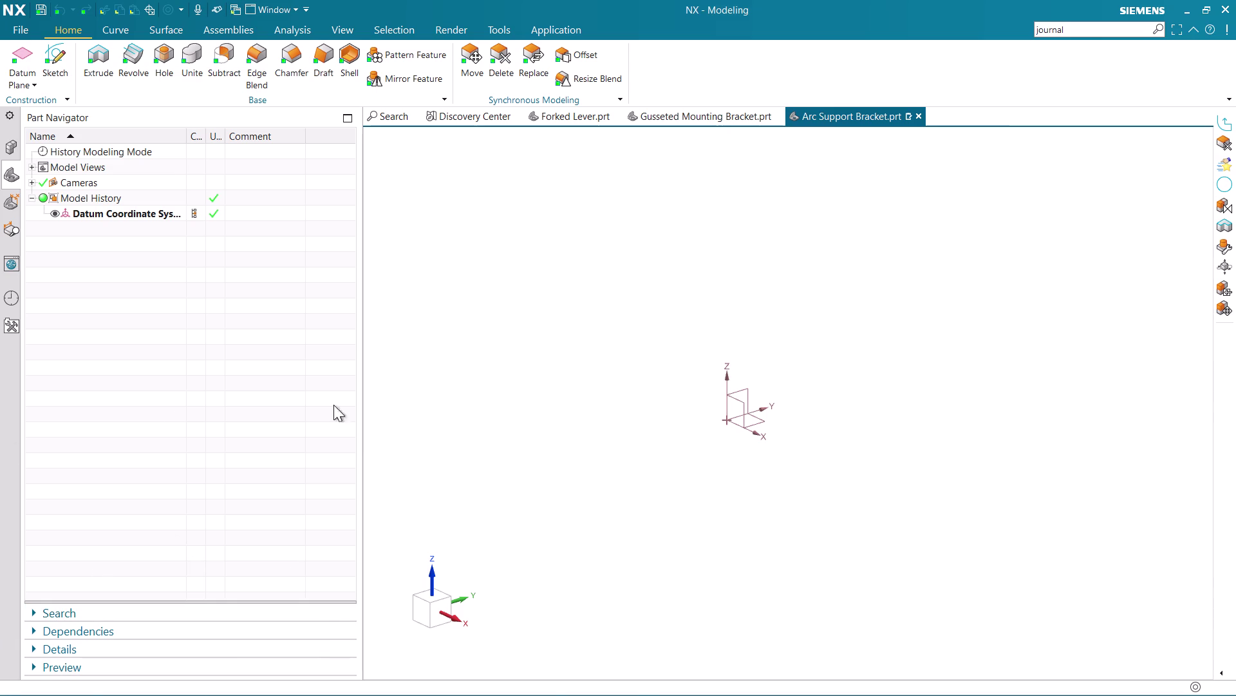
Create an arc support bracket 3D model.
Launch the Sketch command in the new Arc Support Bracket part.
scroll(up, 3)
scroll(up, 3)
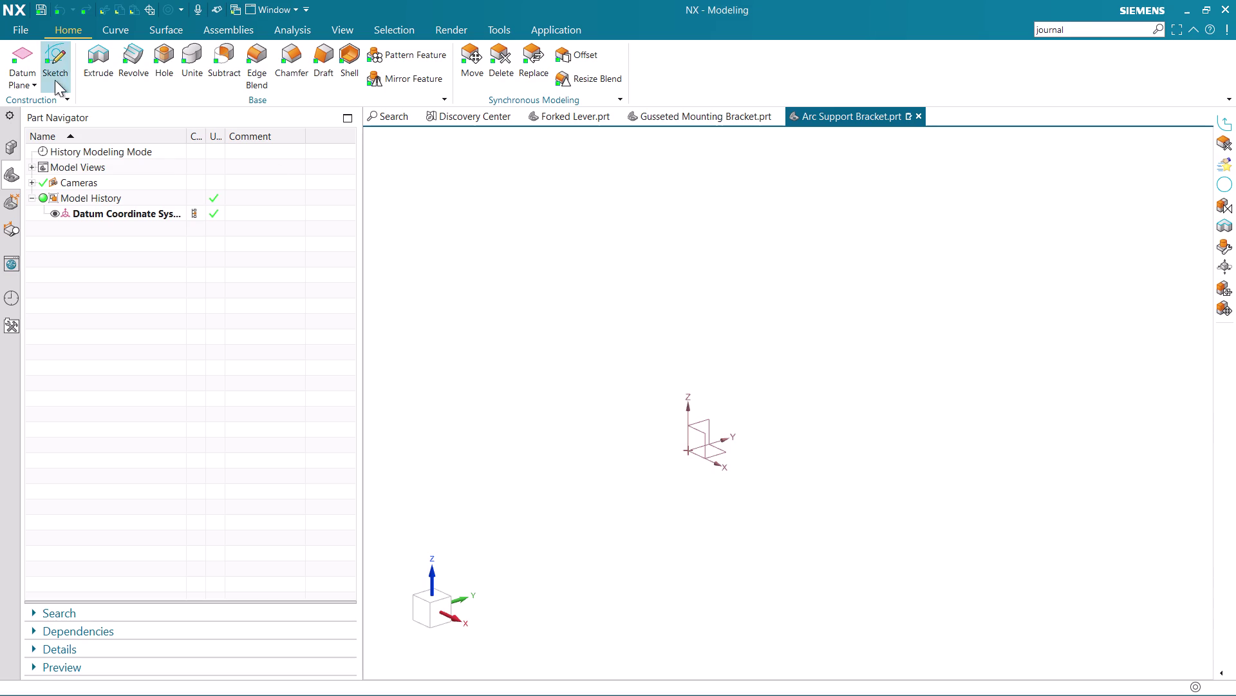
click(50, 61)
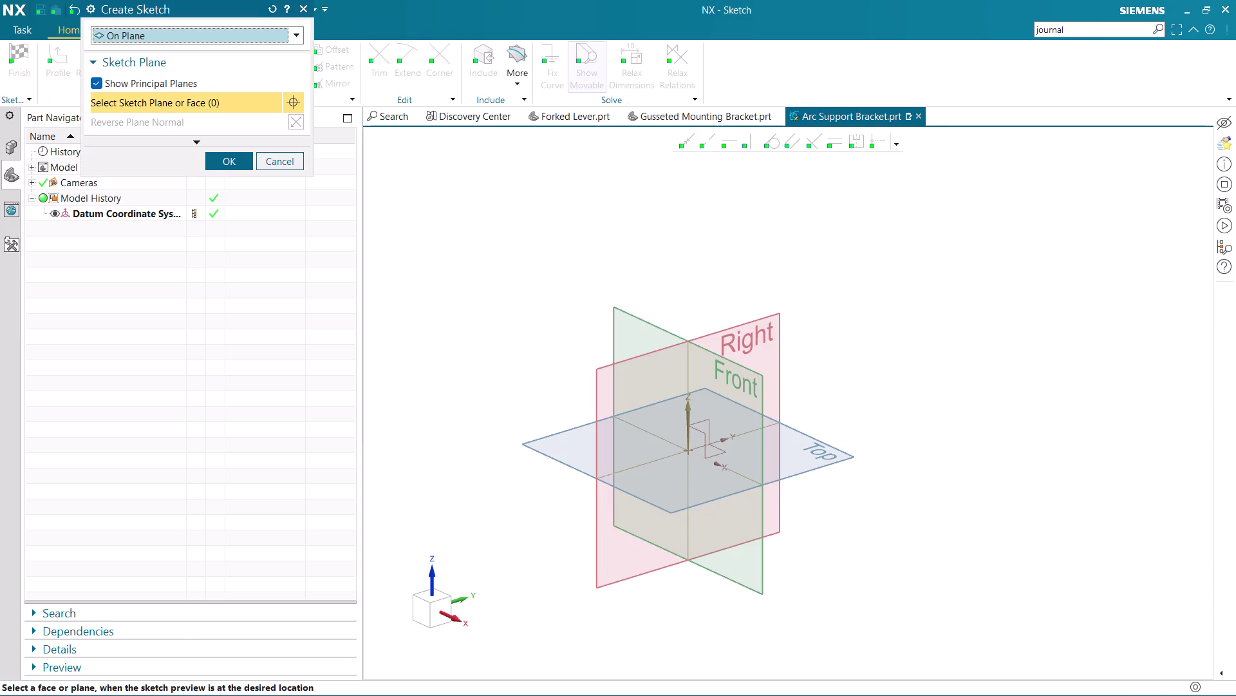
Place the sketch on the Front (XZ) datum plane and confirm it.
click(646, 325)
middle_click(645, 322)
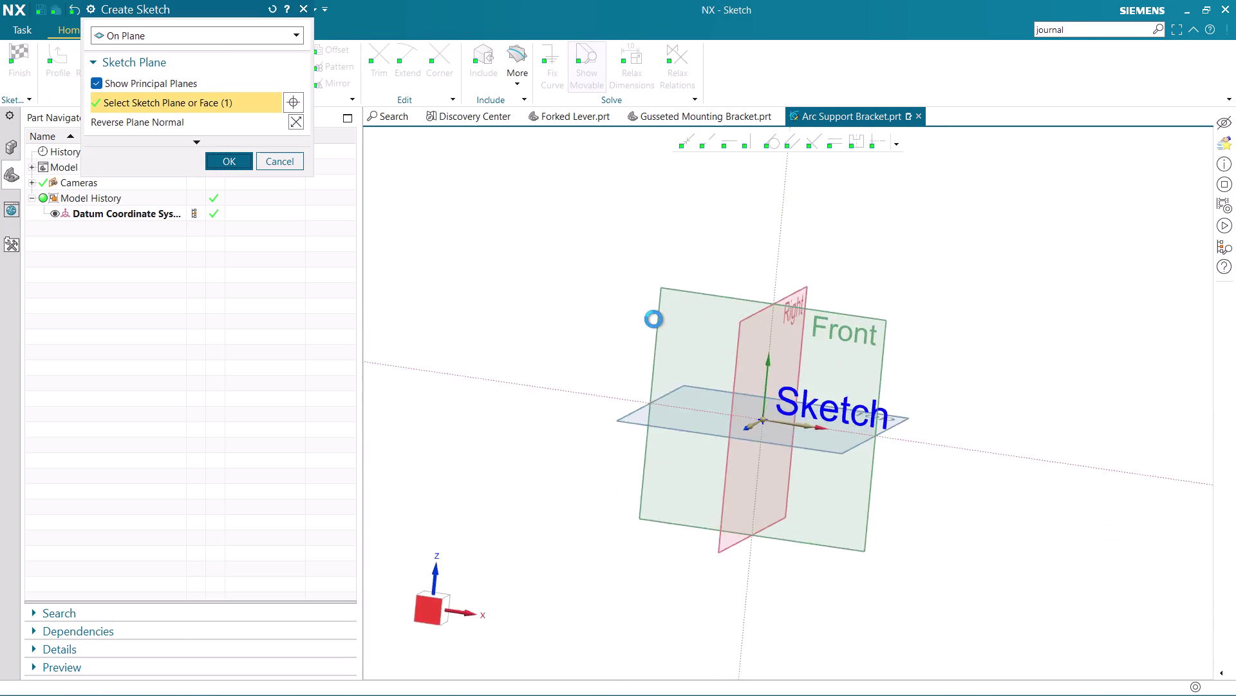
scroll(up, 3)
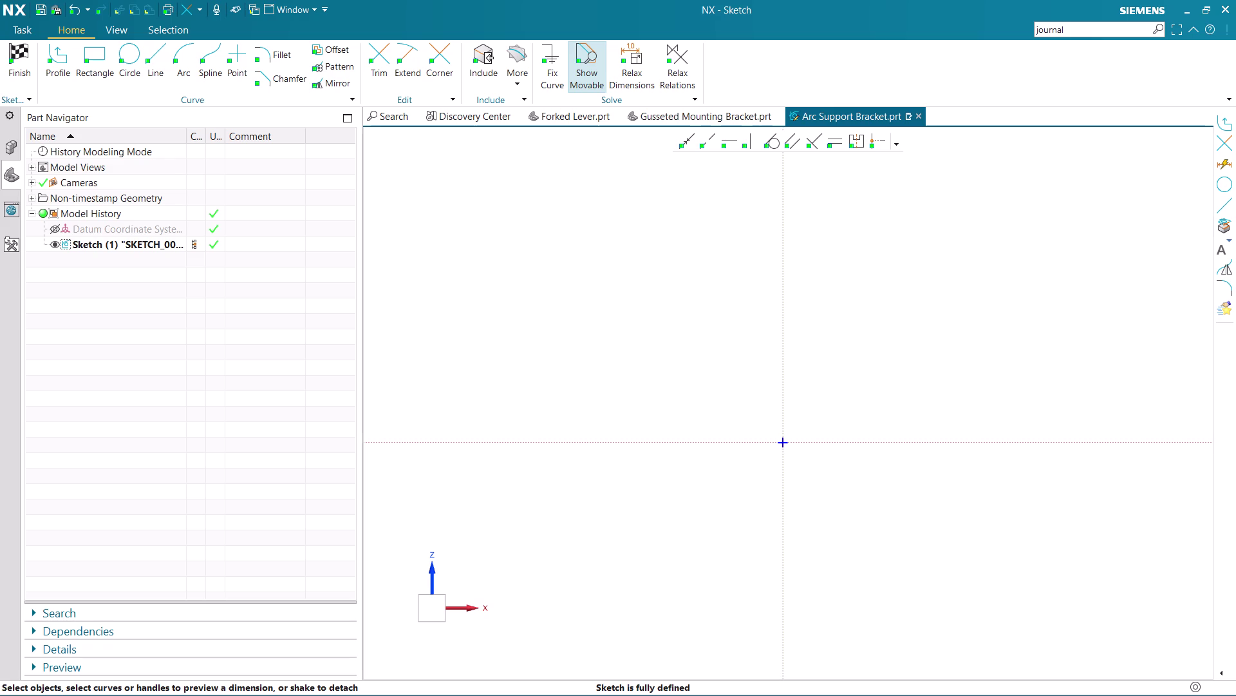
click(123, 66)
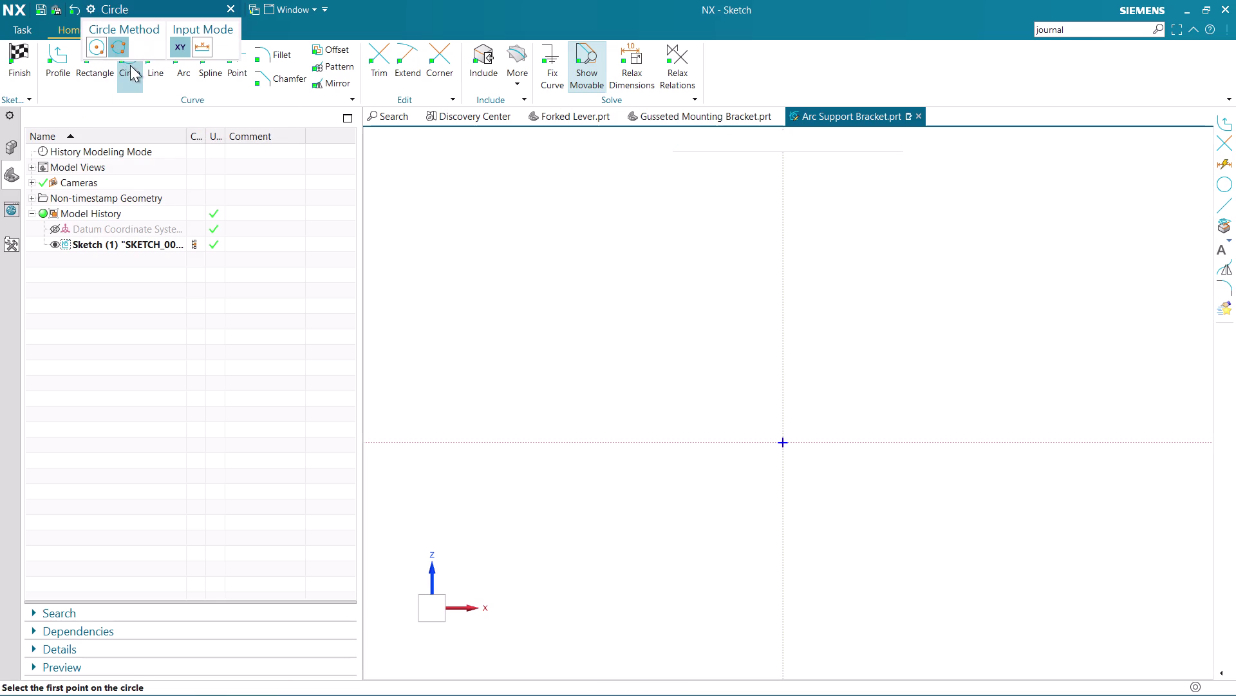
Draw a Ø50 circle and a Ø25 circle, both centred at the sketch origin.
click(96, 46)
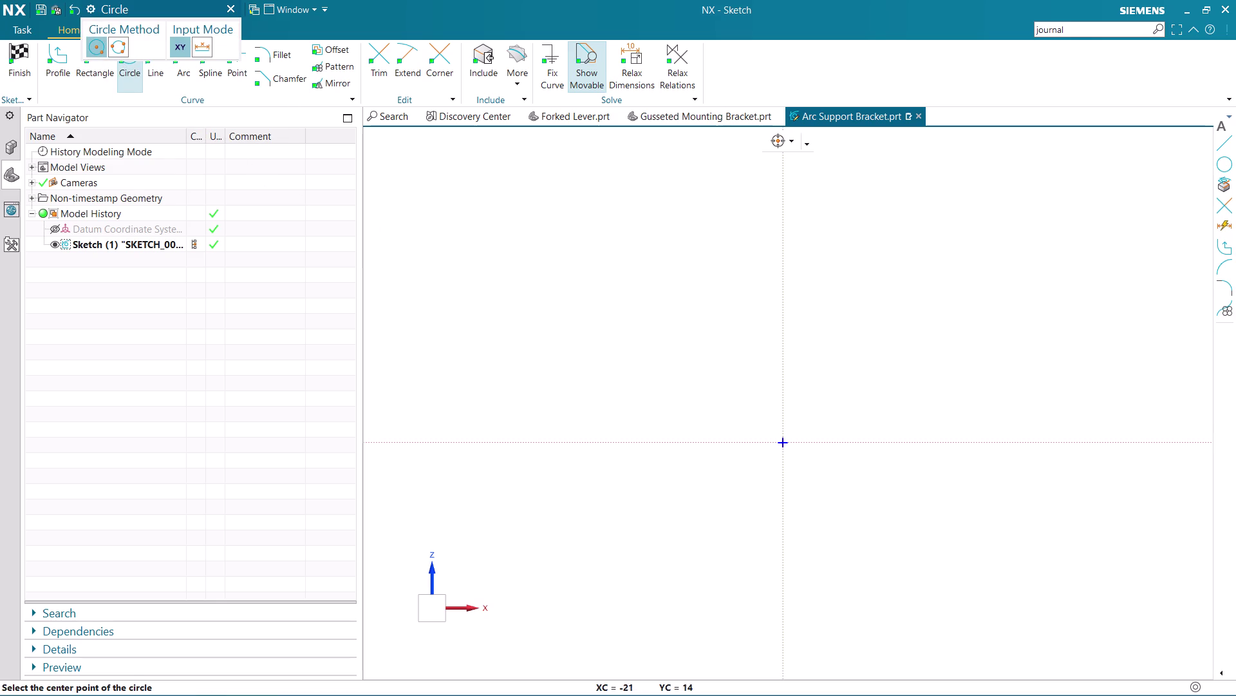
click(782, 443)
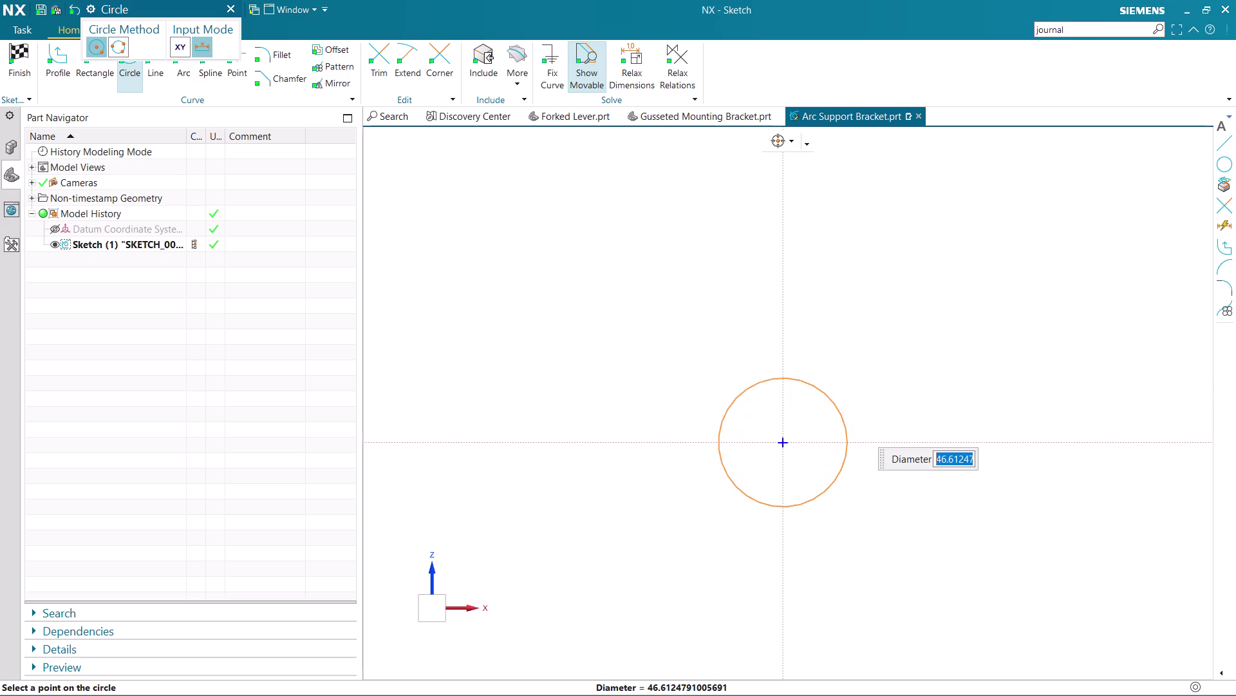
text(50)
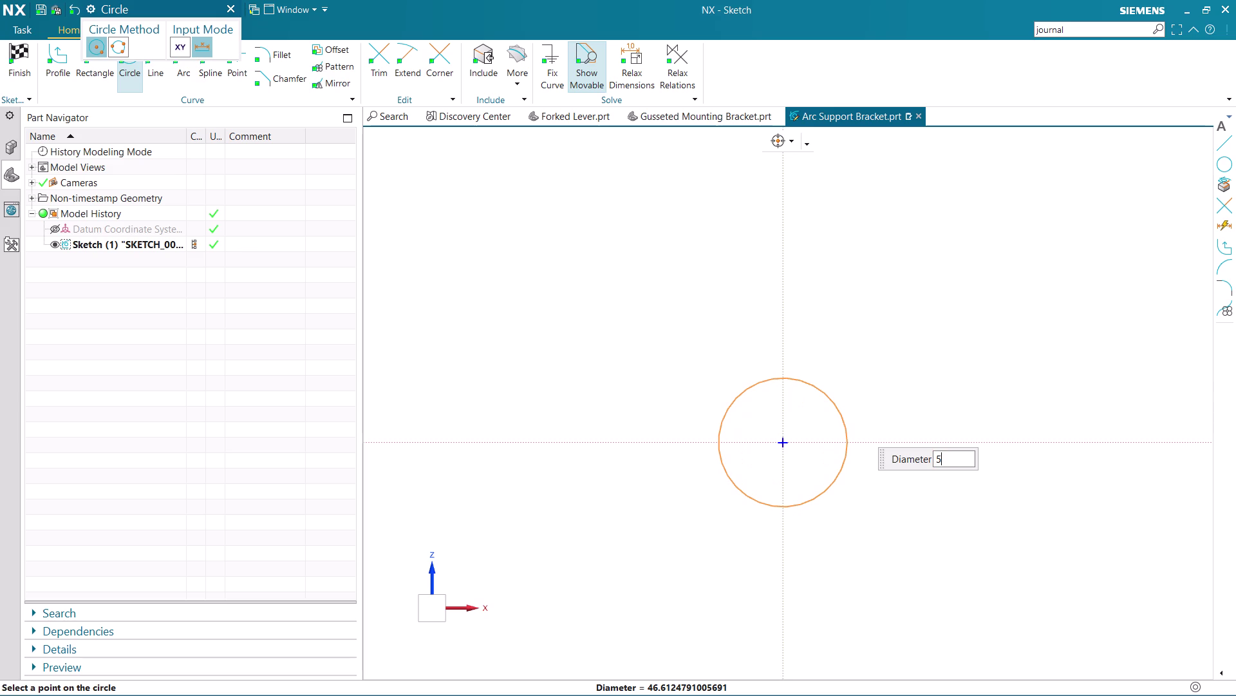
key(Return)
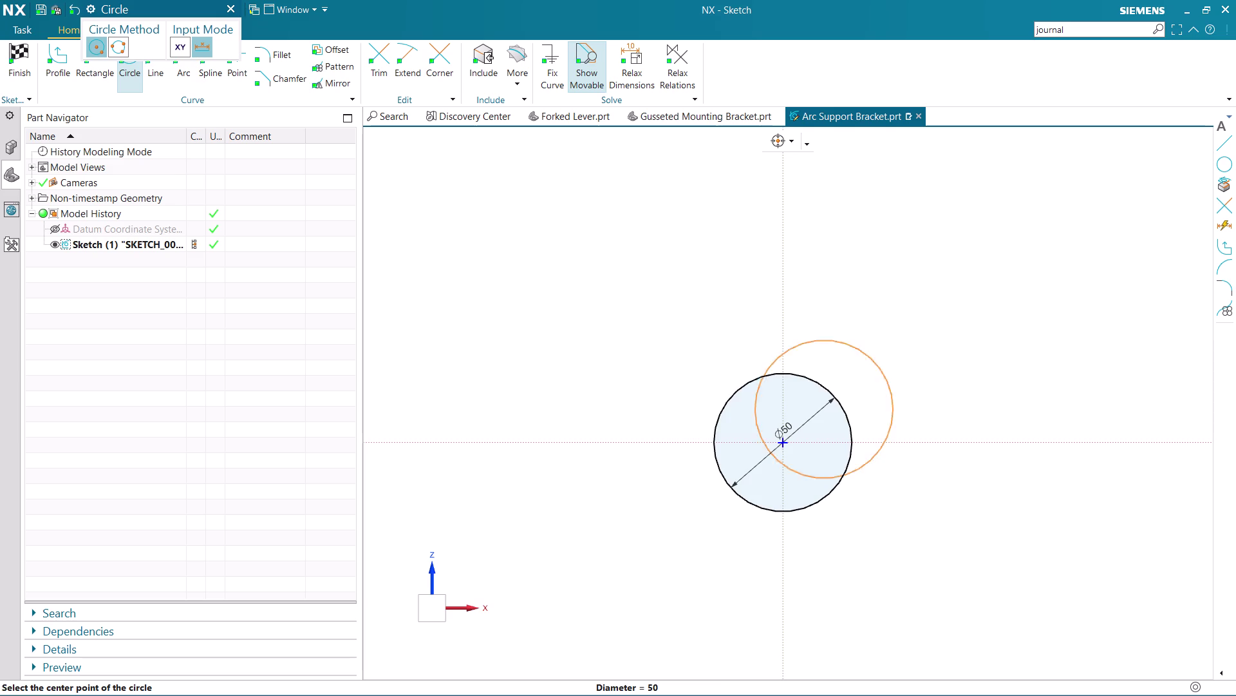
key(Escape)
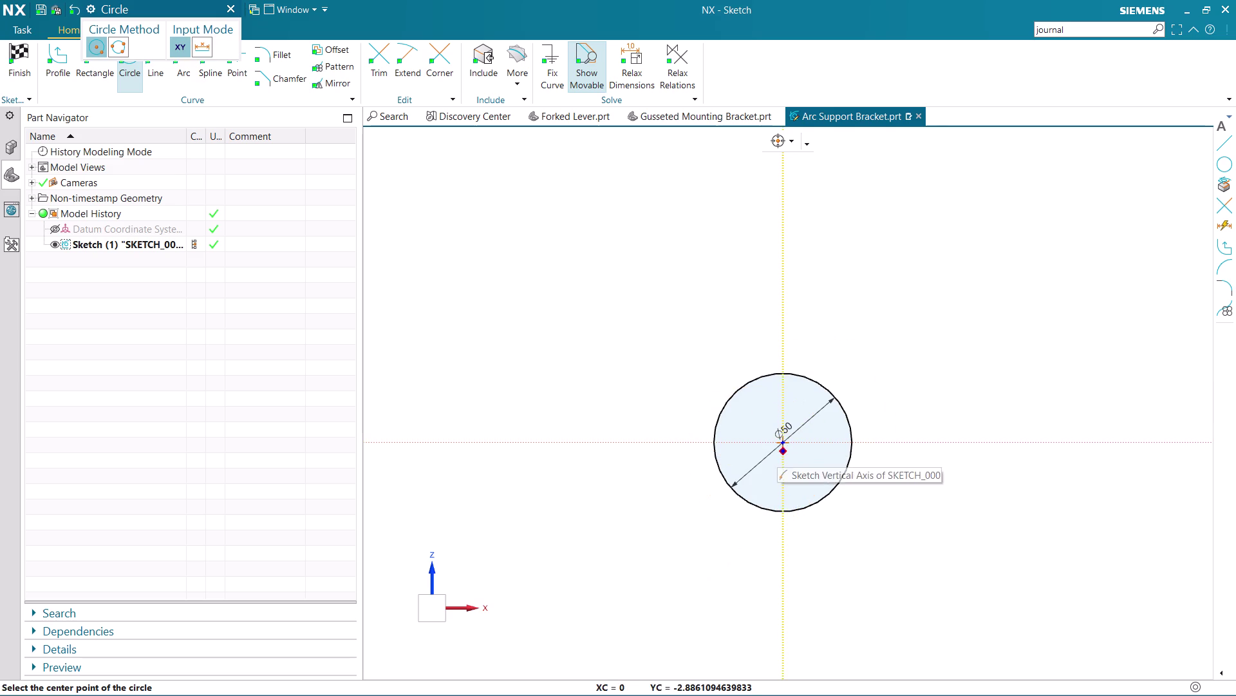
click(779, 438)
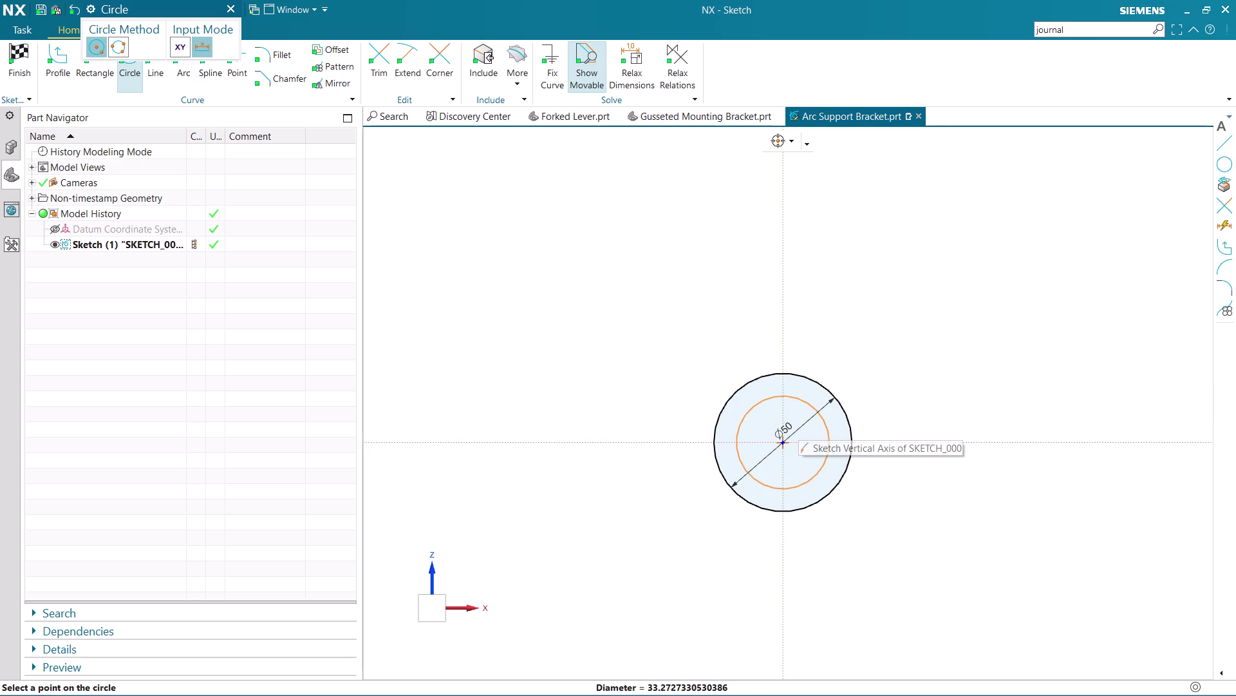
text(2)
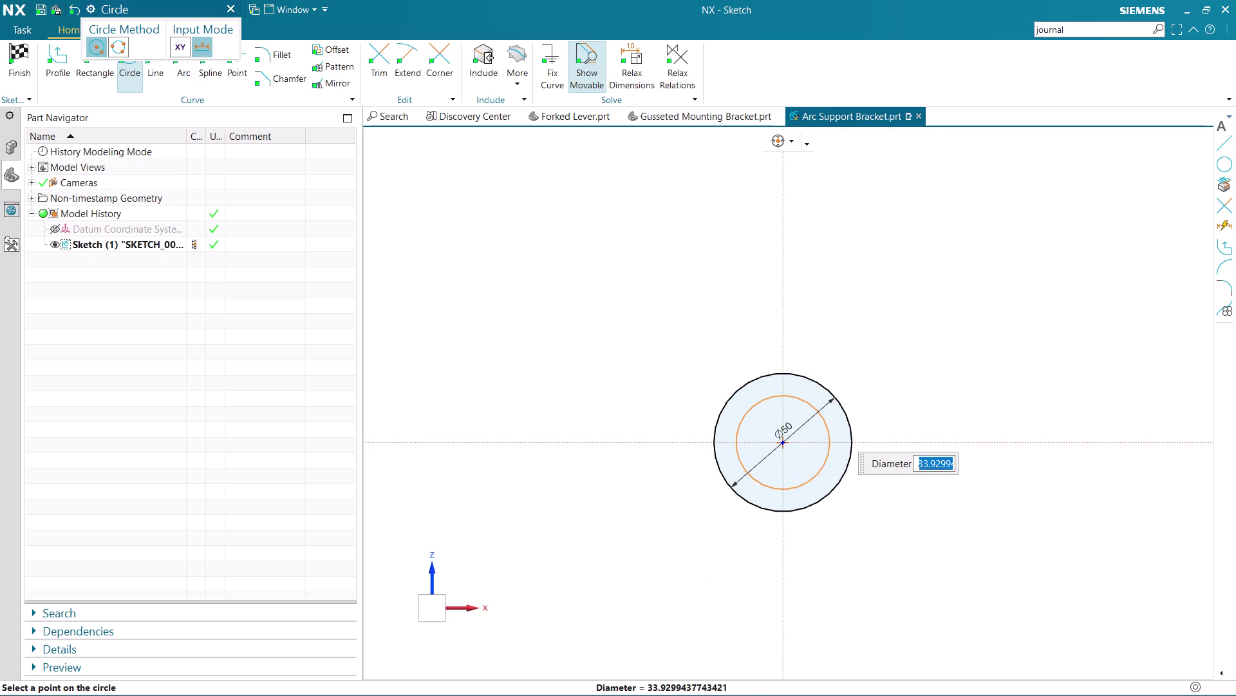
text(5)
key(Return)
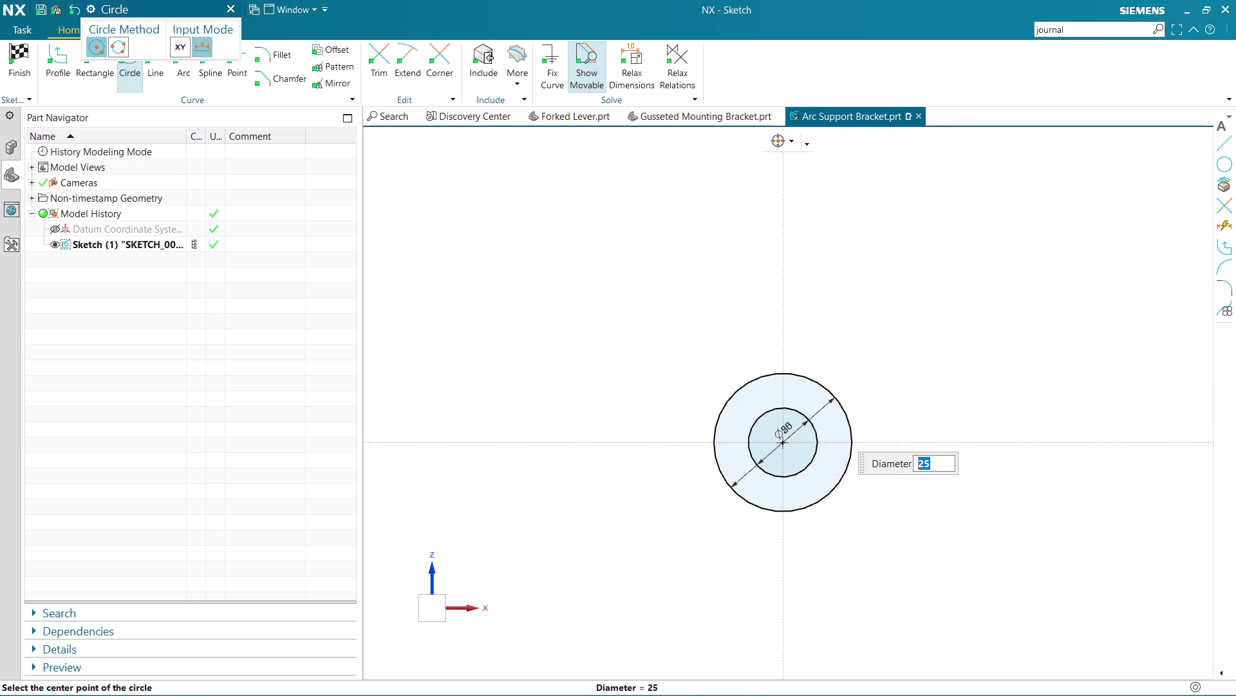
middle_click(813, 407)
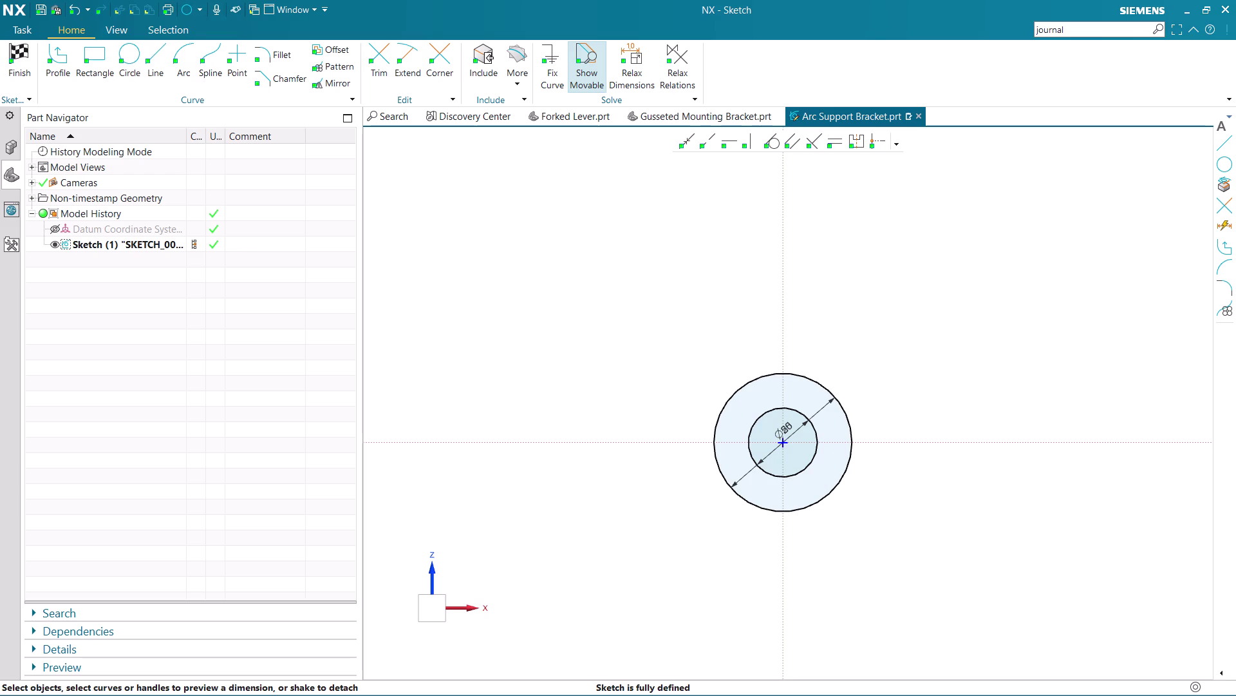
Drag the Ø50 and Ø25 dimension labels outside the circles.
scroll(up, 3)
drag(764, 389, 890, 299)
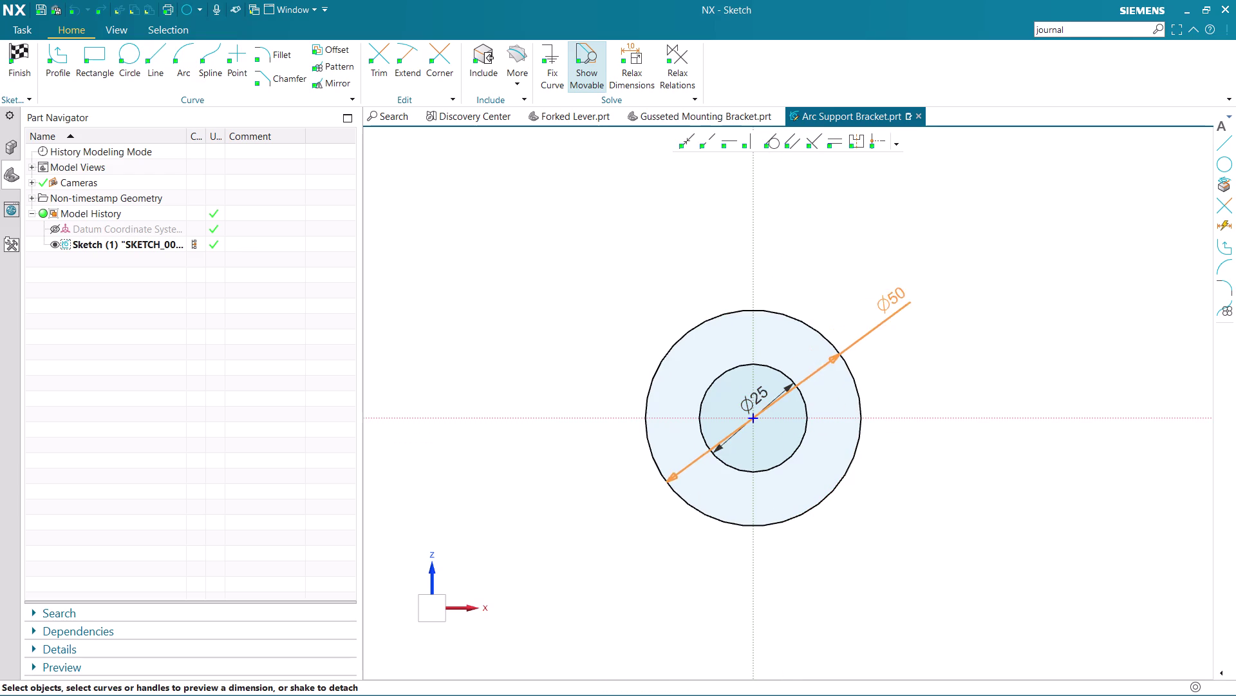
drag(891, 299, 929, 357)
drag(766, 392, 586, 345)
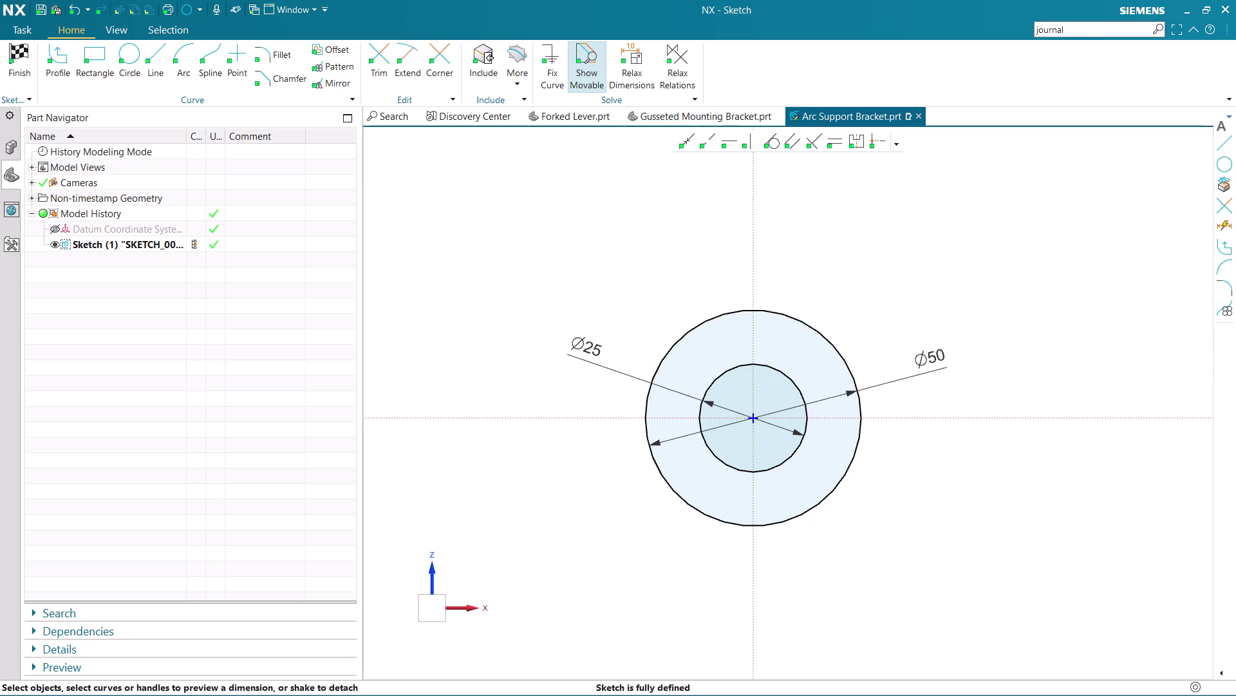
Start the Arc command from the Curve group.
click(133, 45)
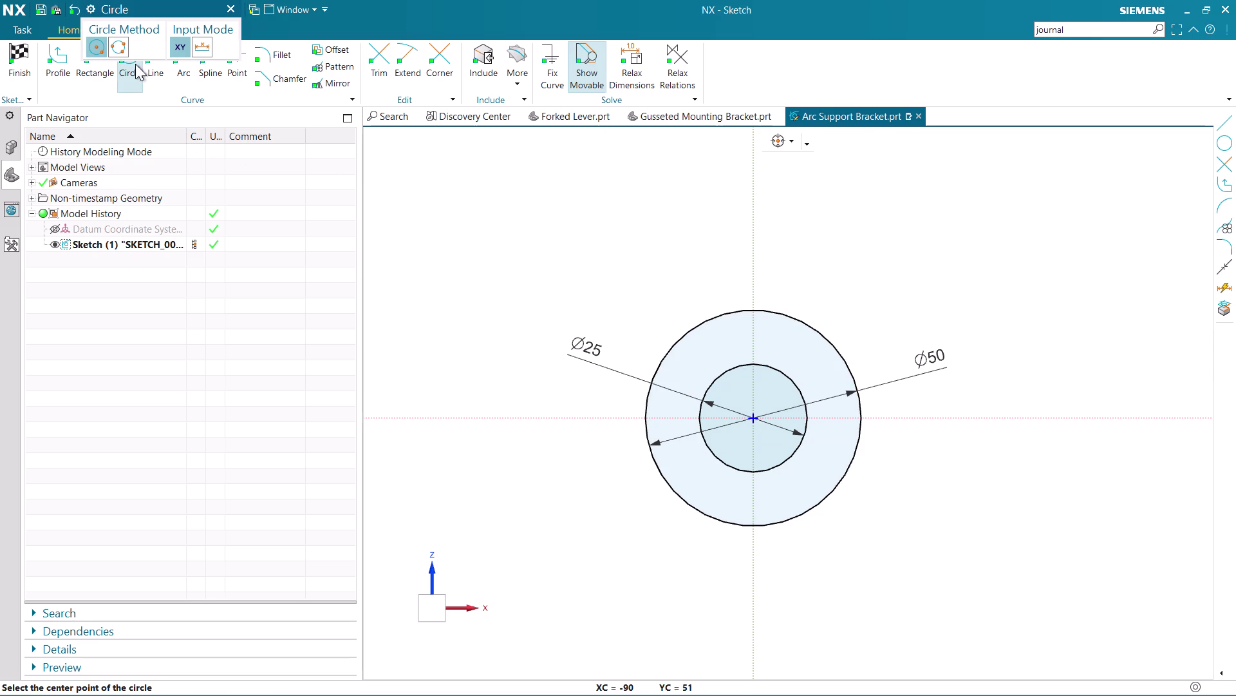
click(233, 6)
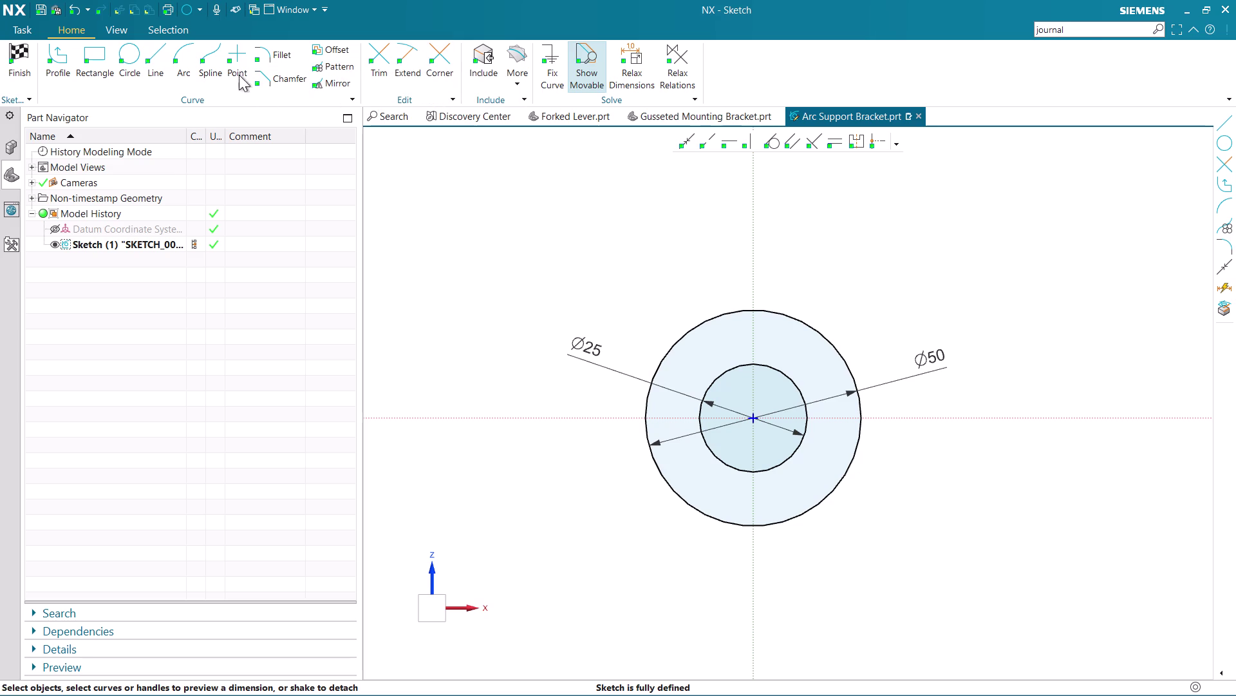
click(183, 53)
click(119, 47)
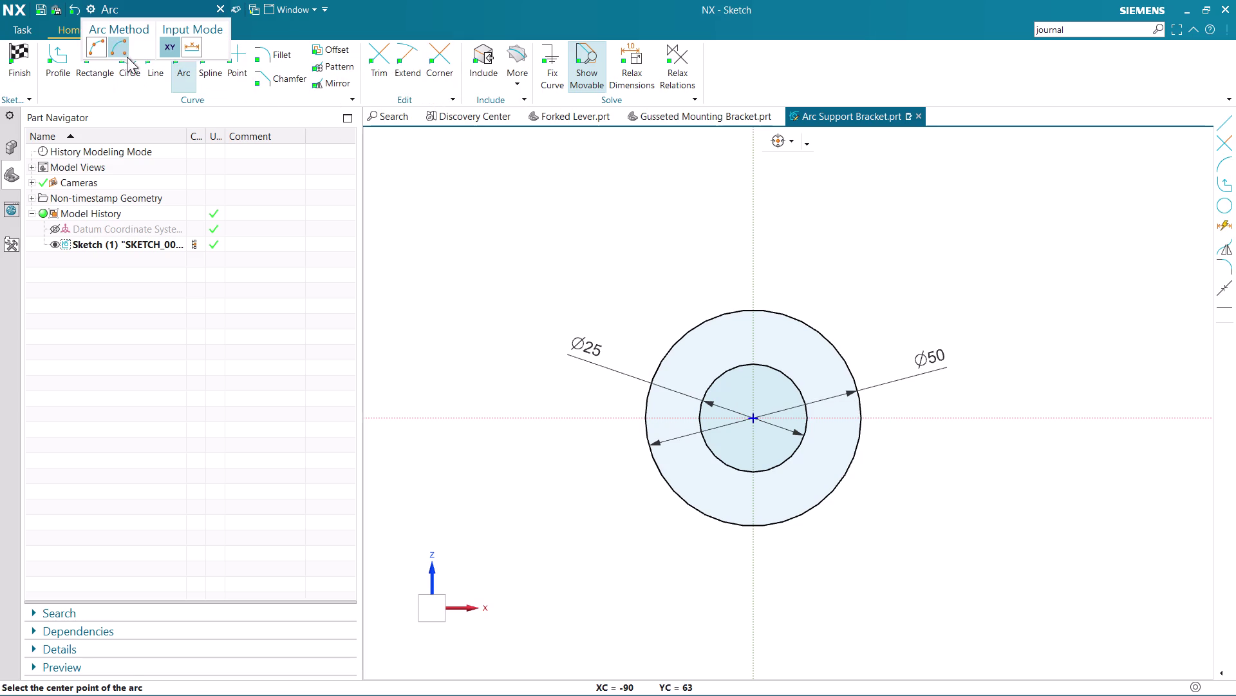
click(753, 418)
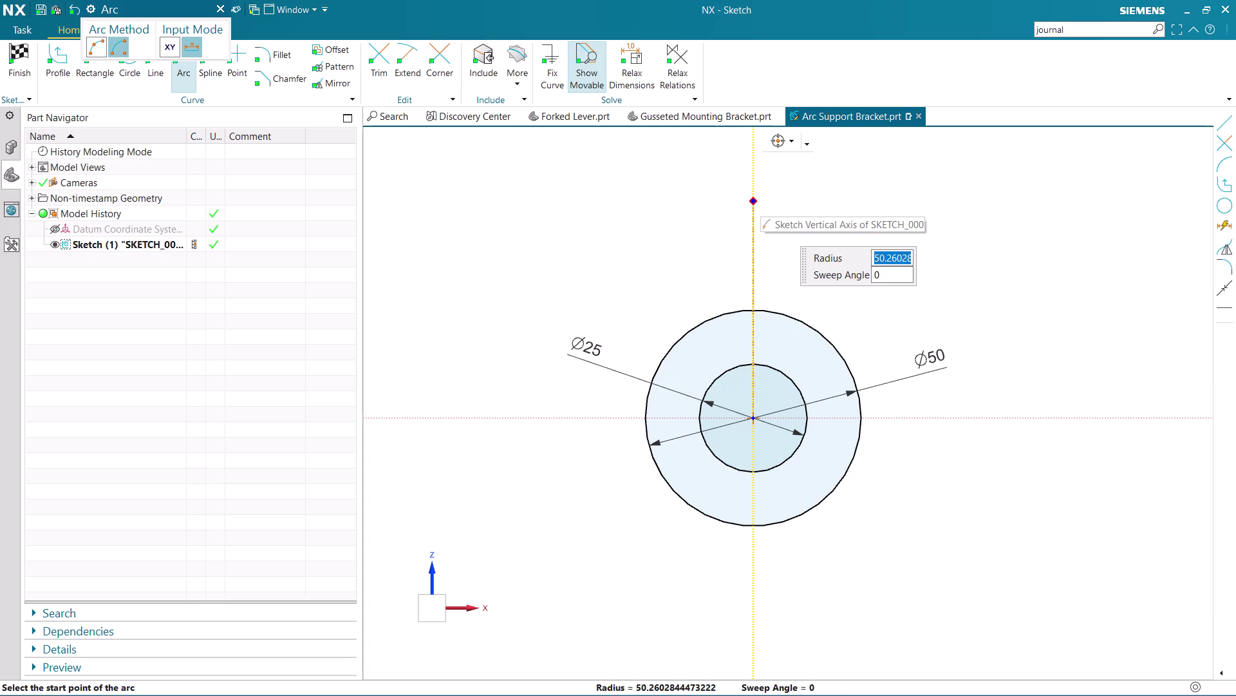
key(6)
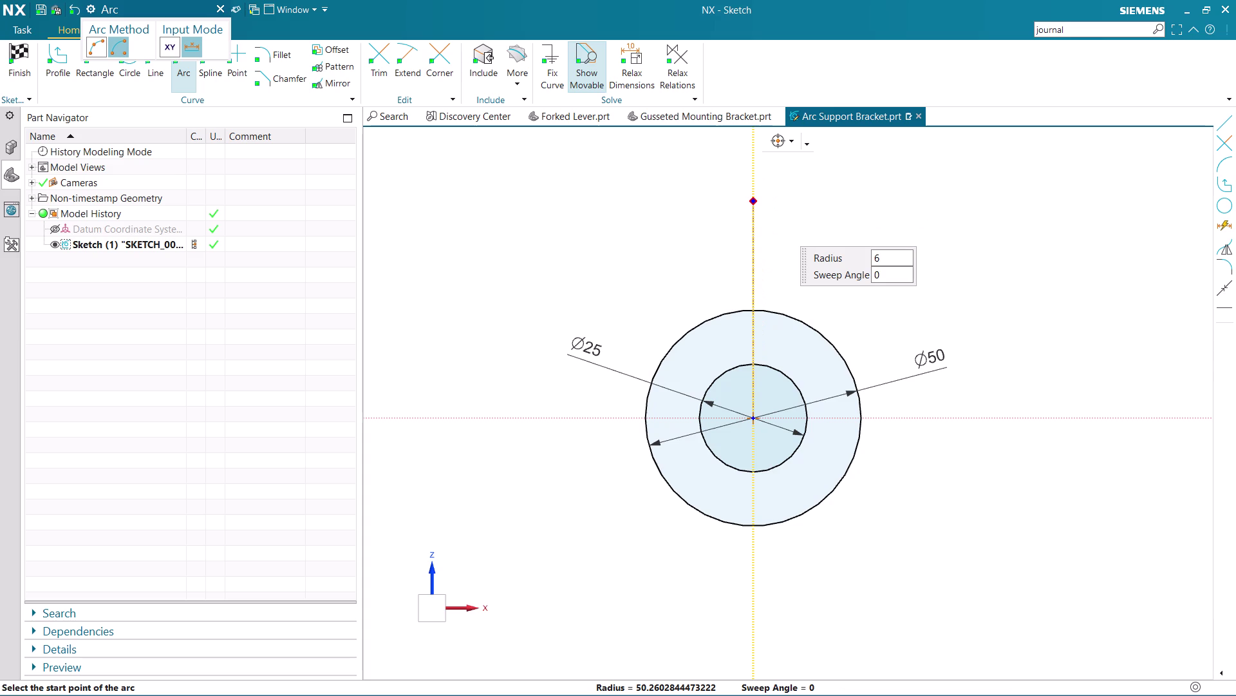
key(0)
key(Return)
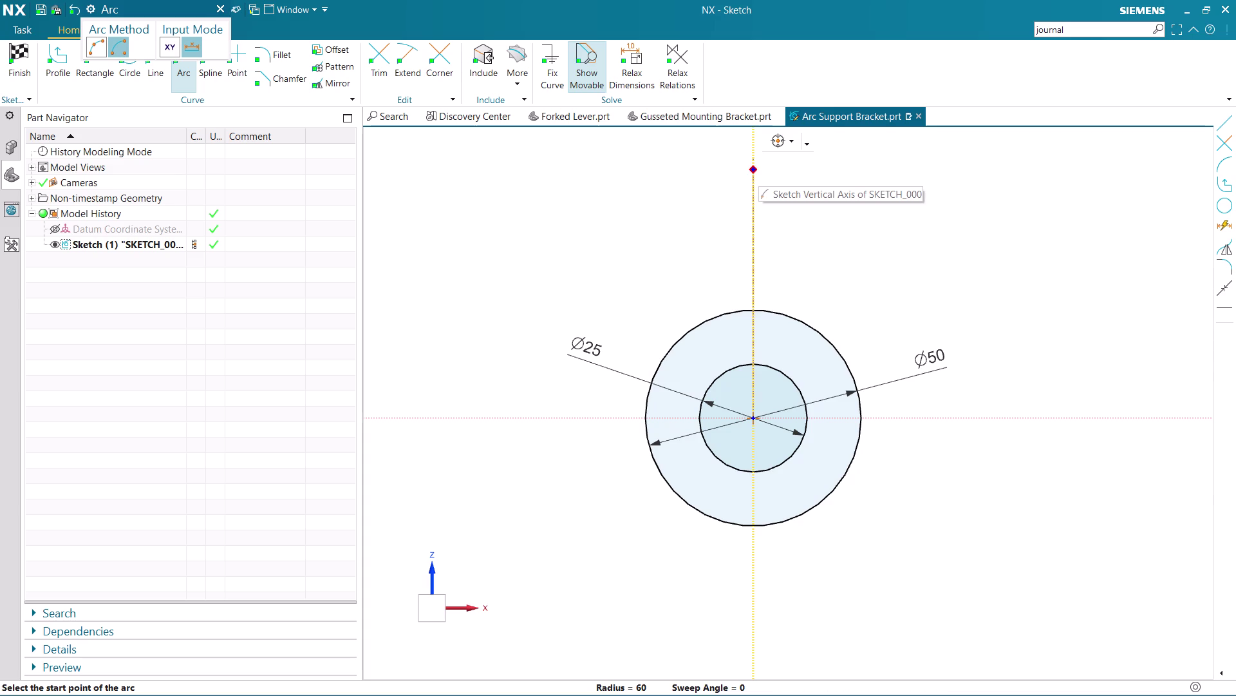
click(756, 170)
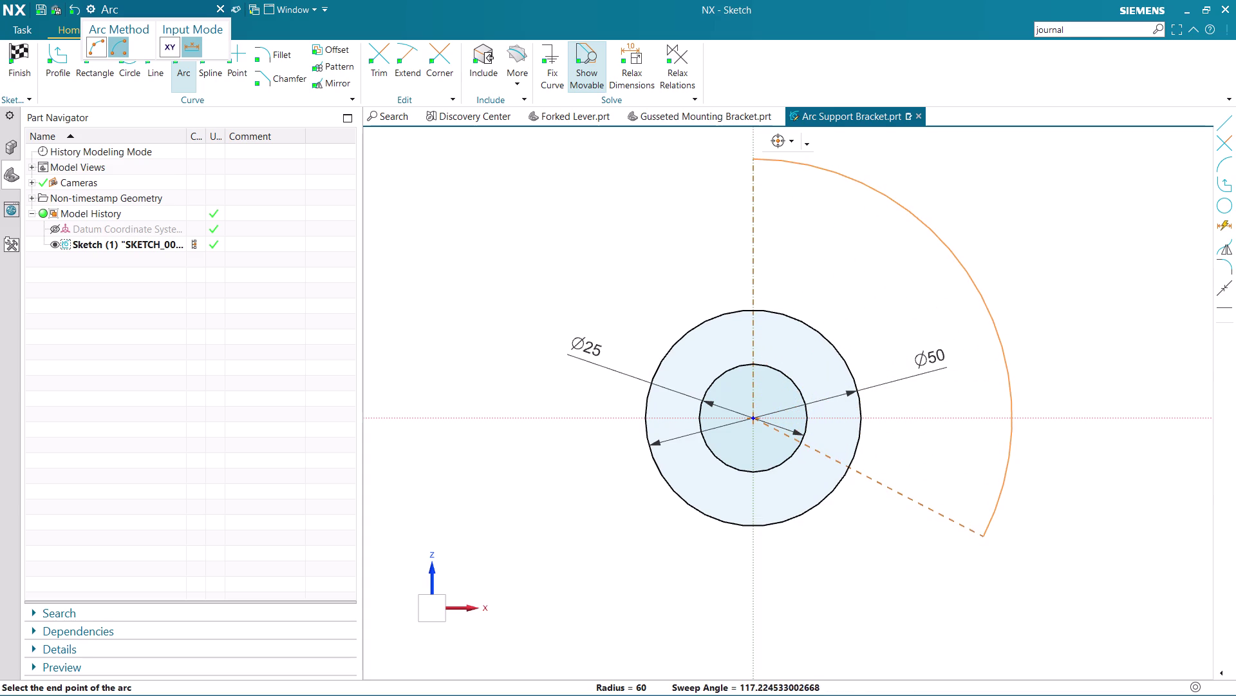
click(1034, 558)
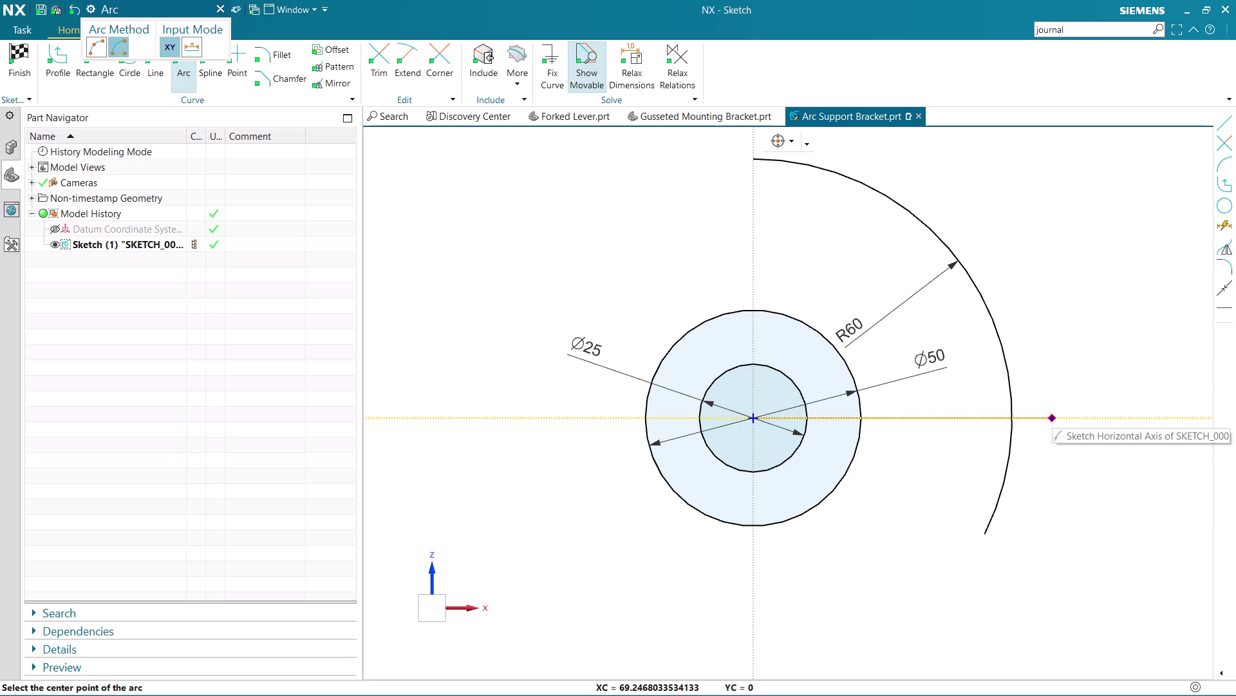
key(Escape)
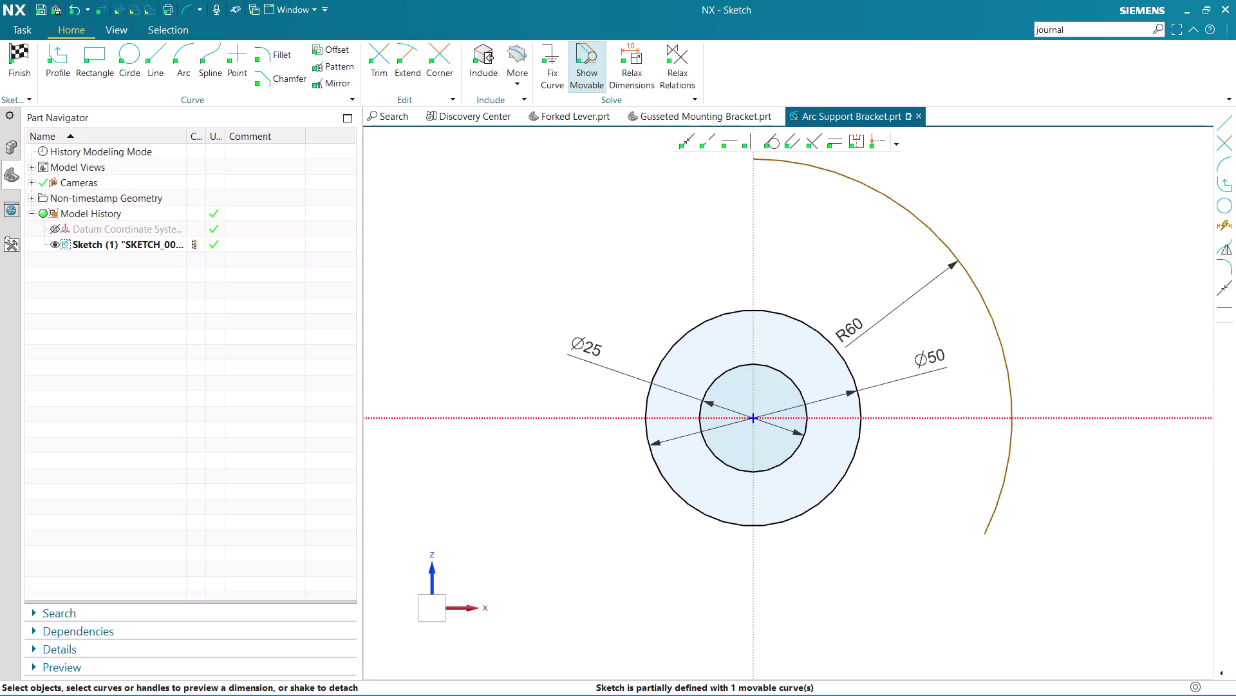
scroll(down, 3)
scroll(up, 3)
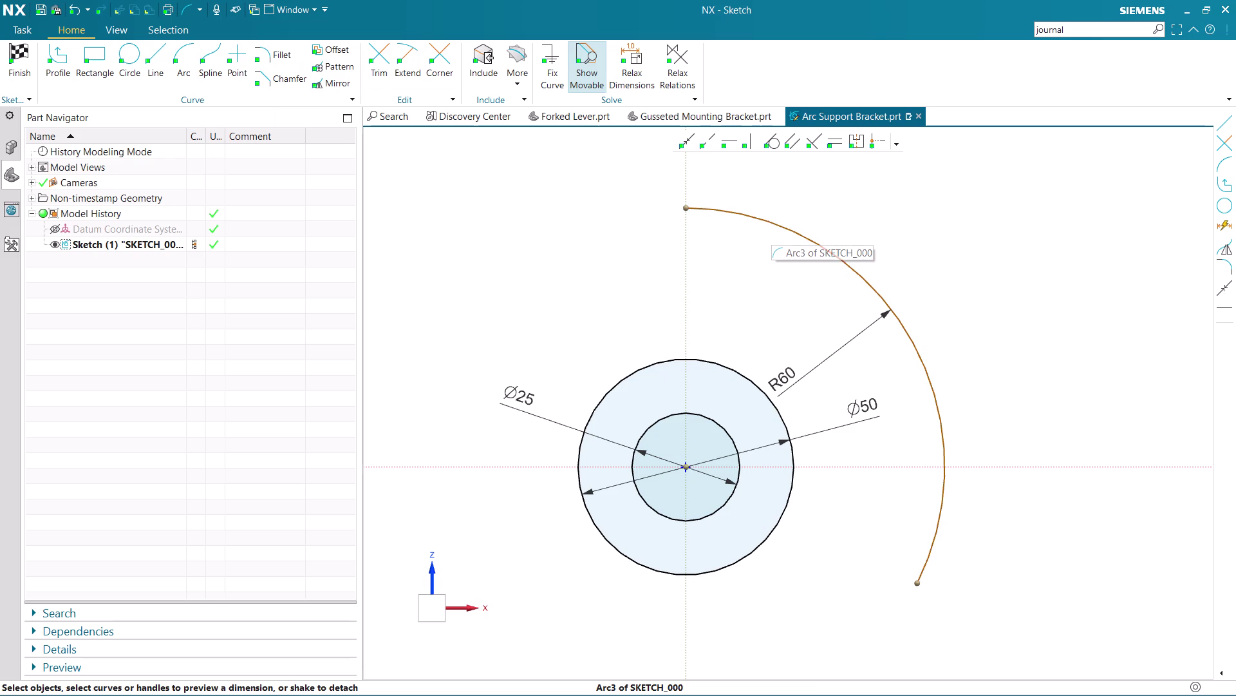
click(780, 223)
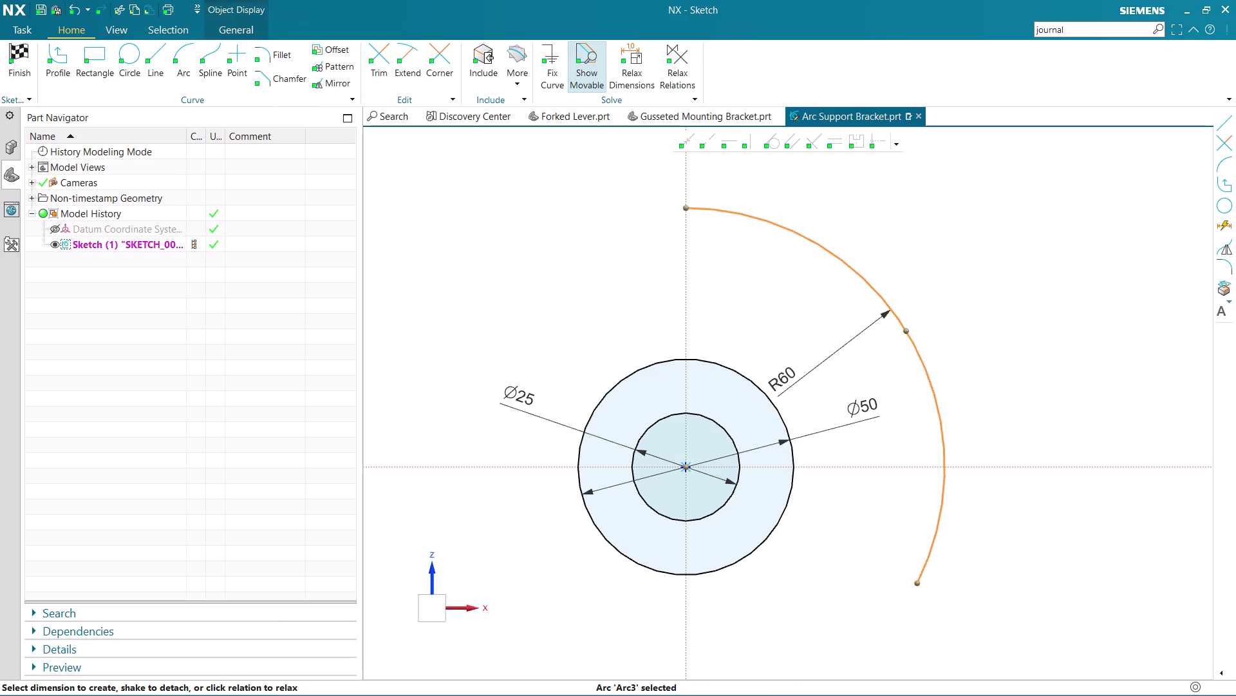
key(Delete)
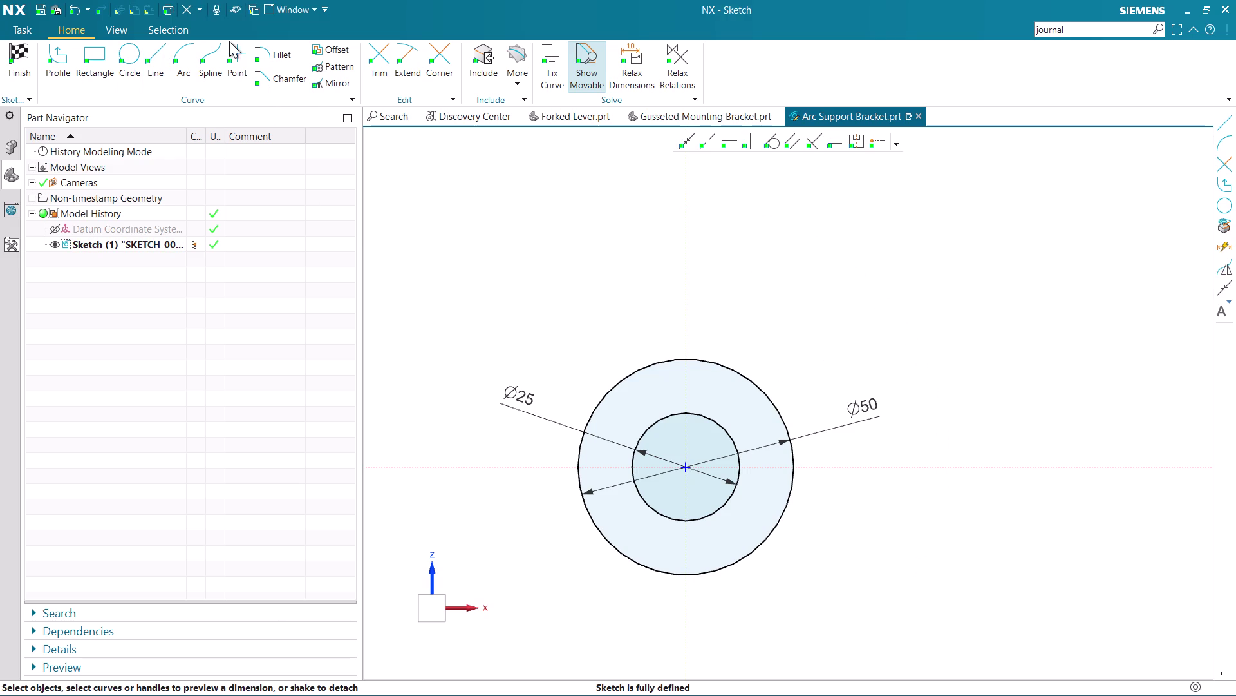
Begin an R75 arc at the circles' centre with a start point on the vertical axis.
click(181, 50)
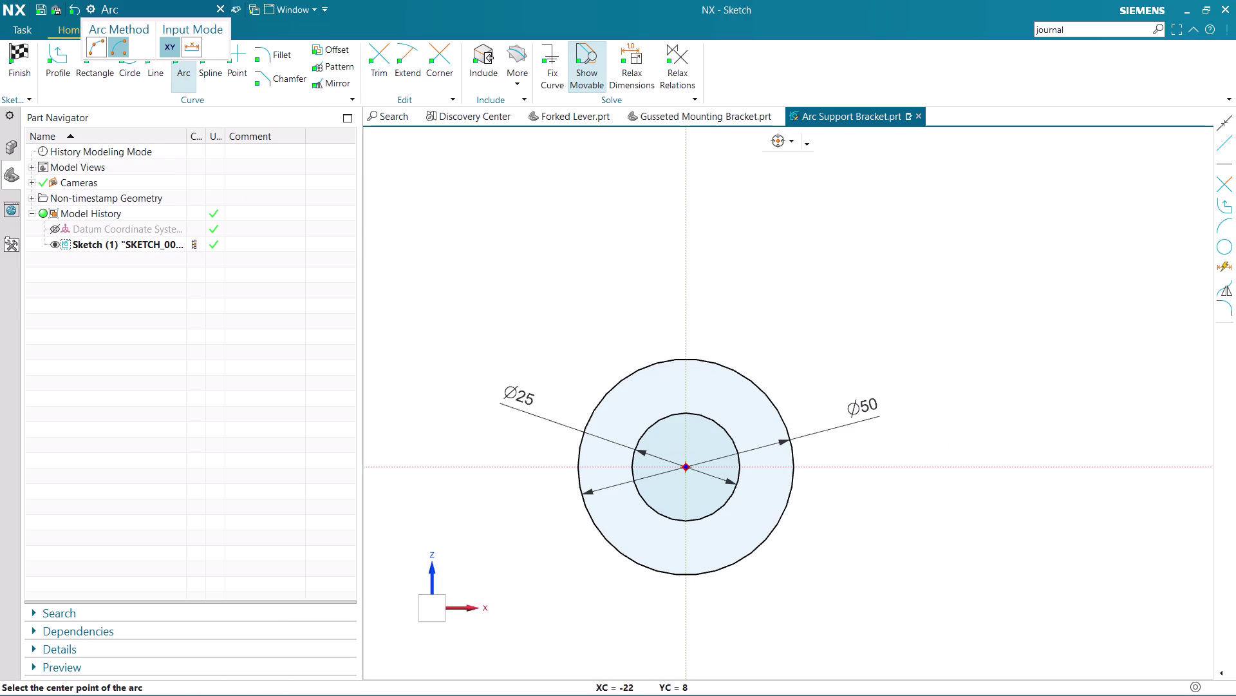
click(688, 466)
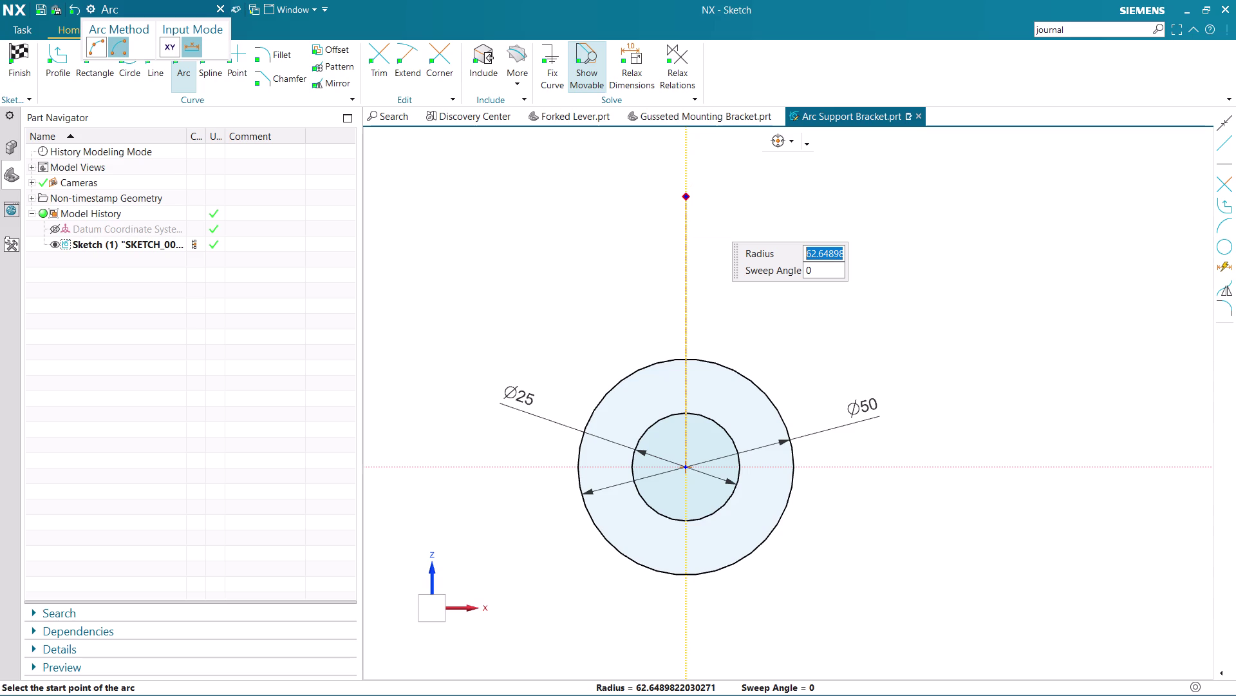
text(75)
key(Return)
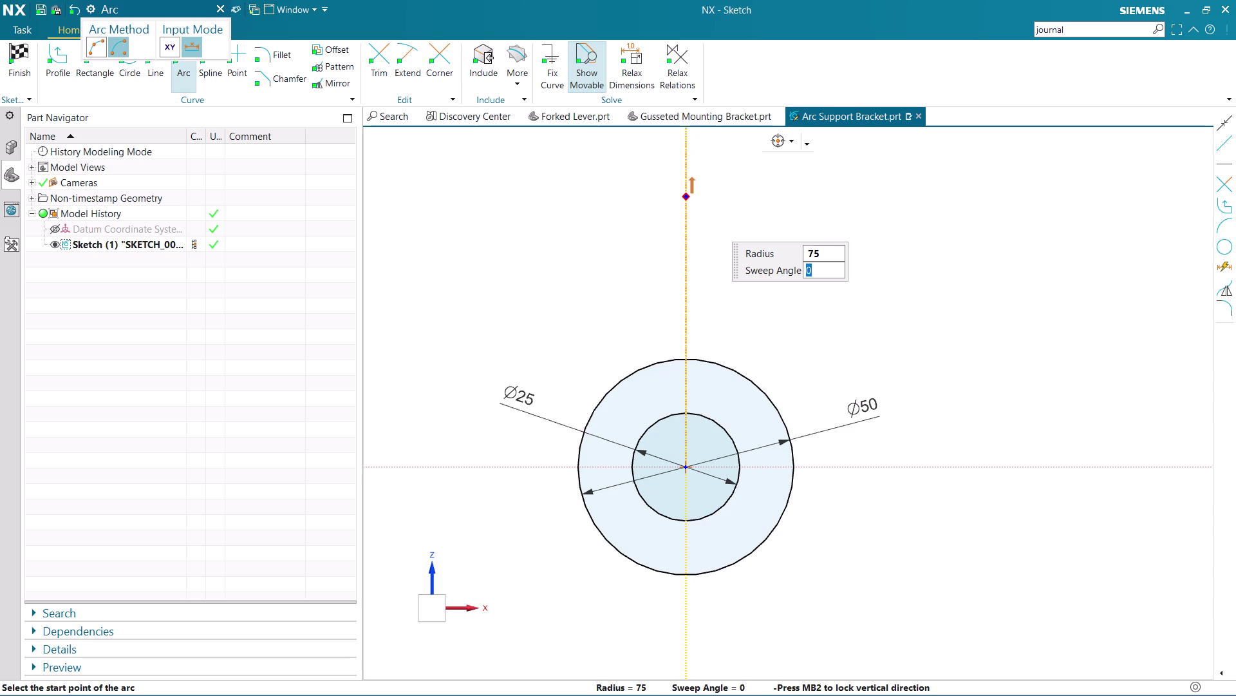
key(Return)
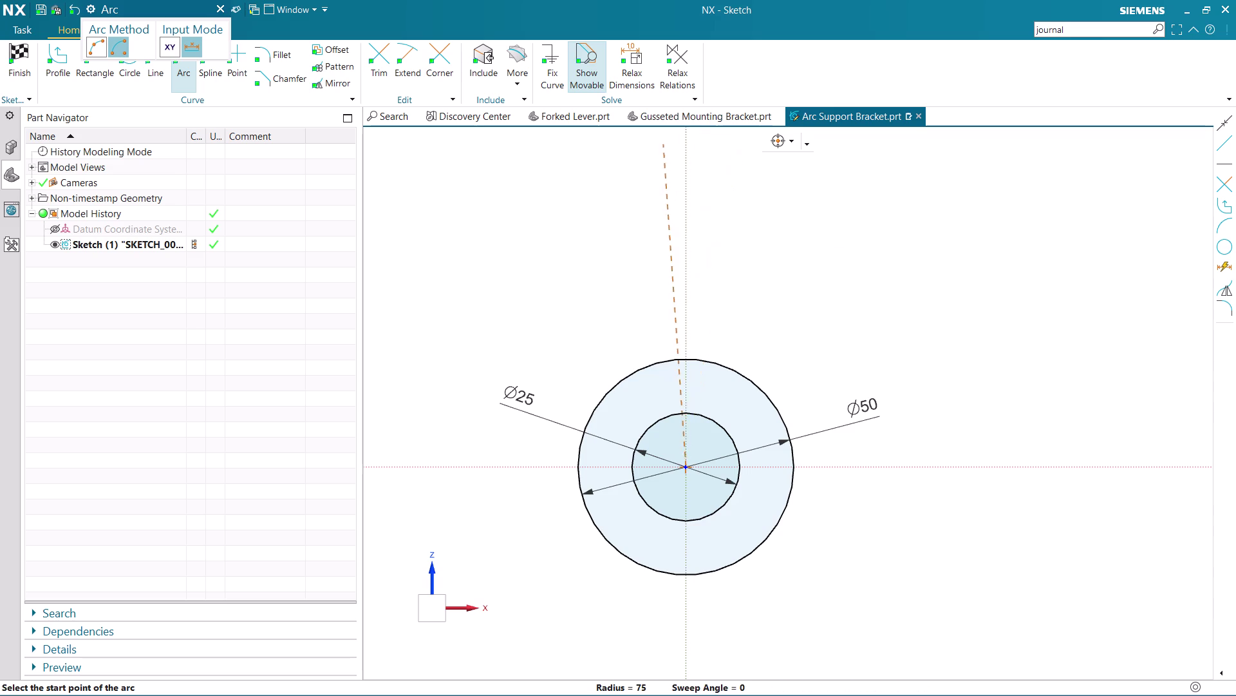
click(693, 140)
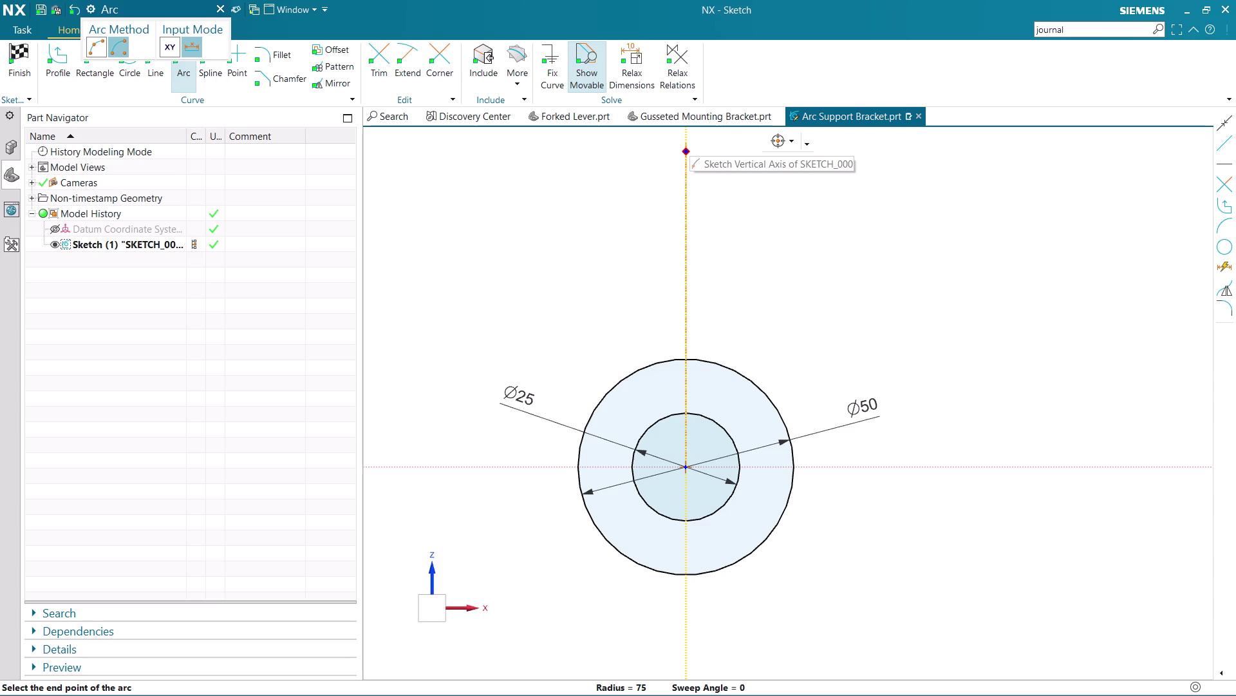
click(685, 144)
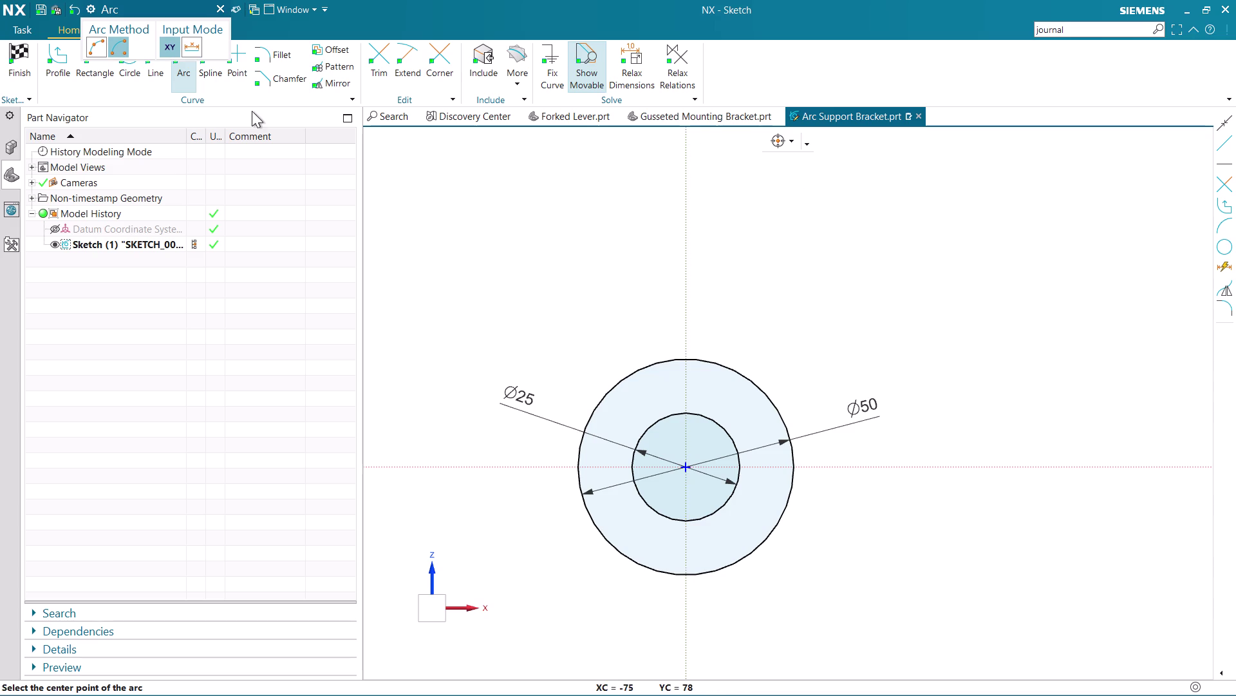
scroll(down, 3)
scroll(up, 3)
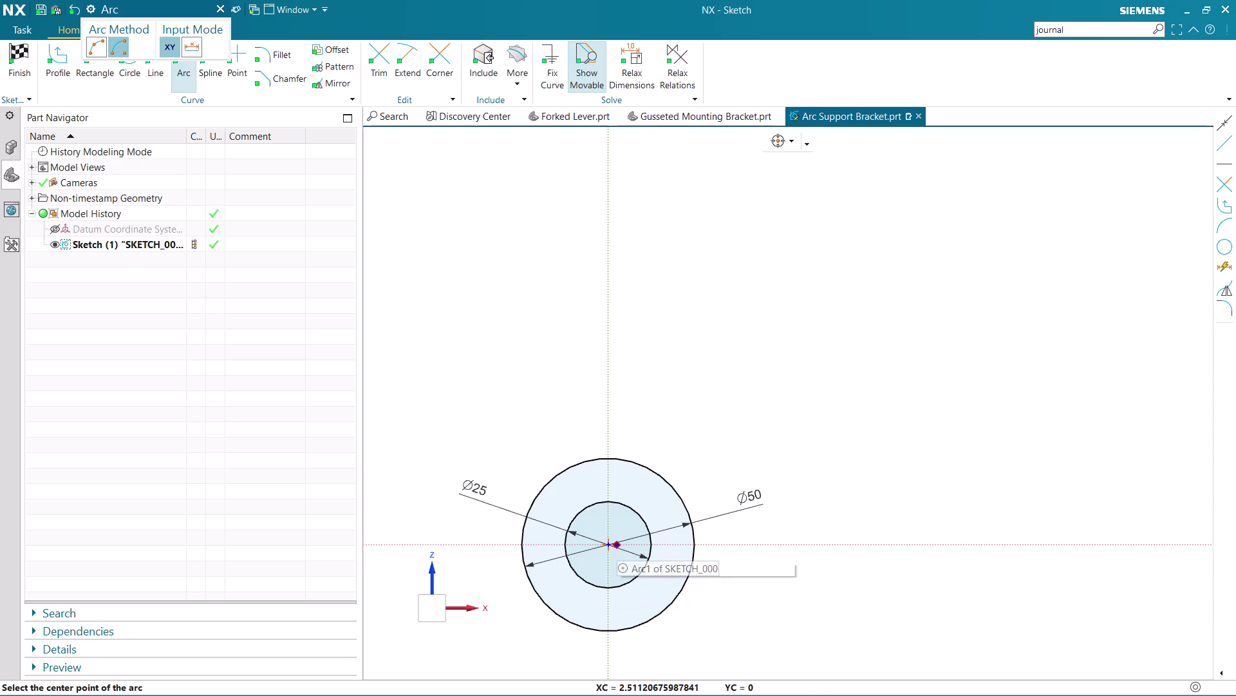
Retry the R75 arc from the circles' centre, re-entering radius 75 and a start point.
click(607, 544)
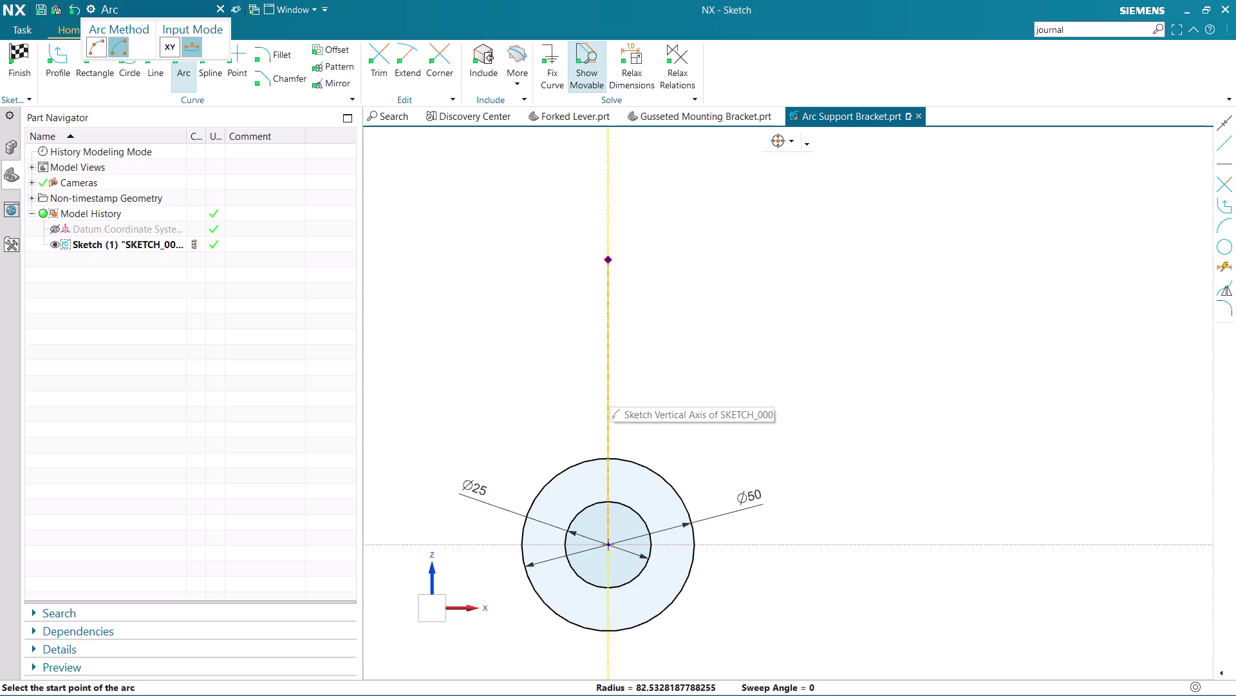
key(7)
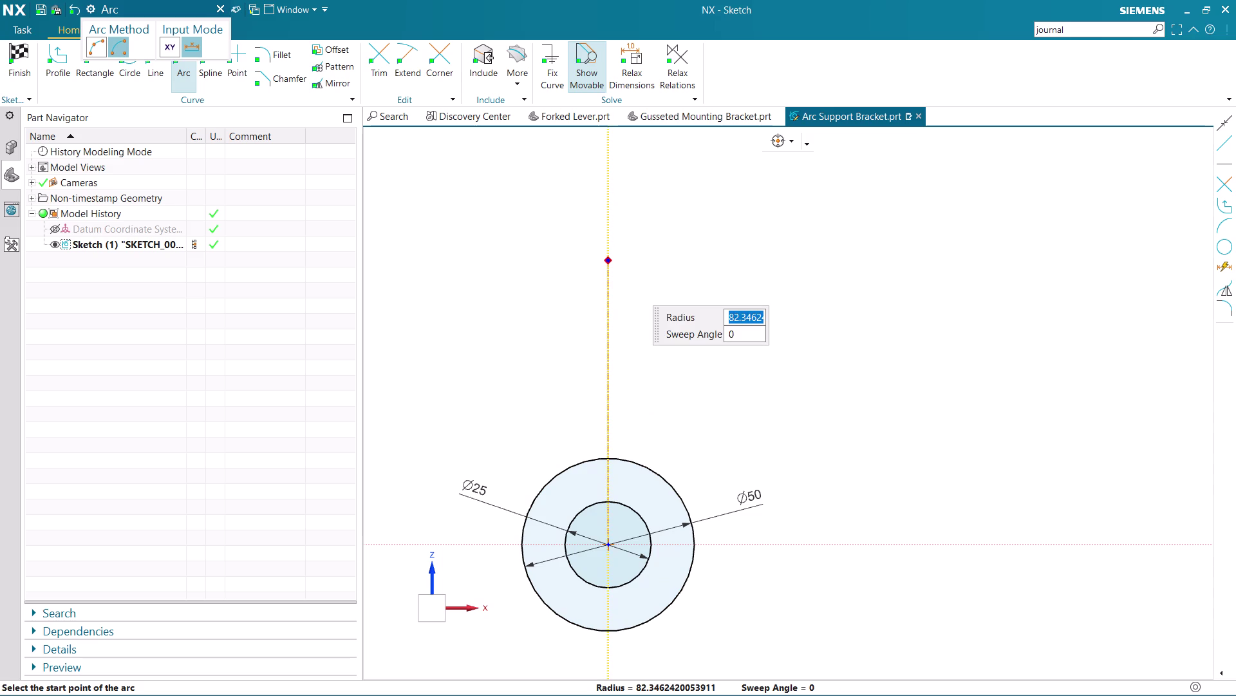
key(5)
key(Return)
key(apostrophe)
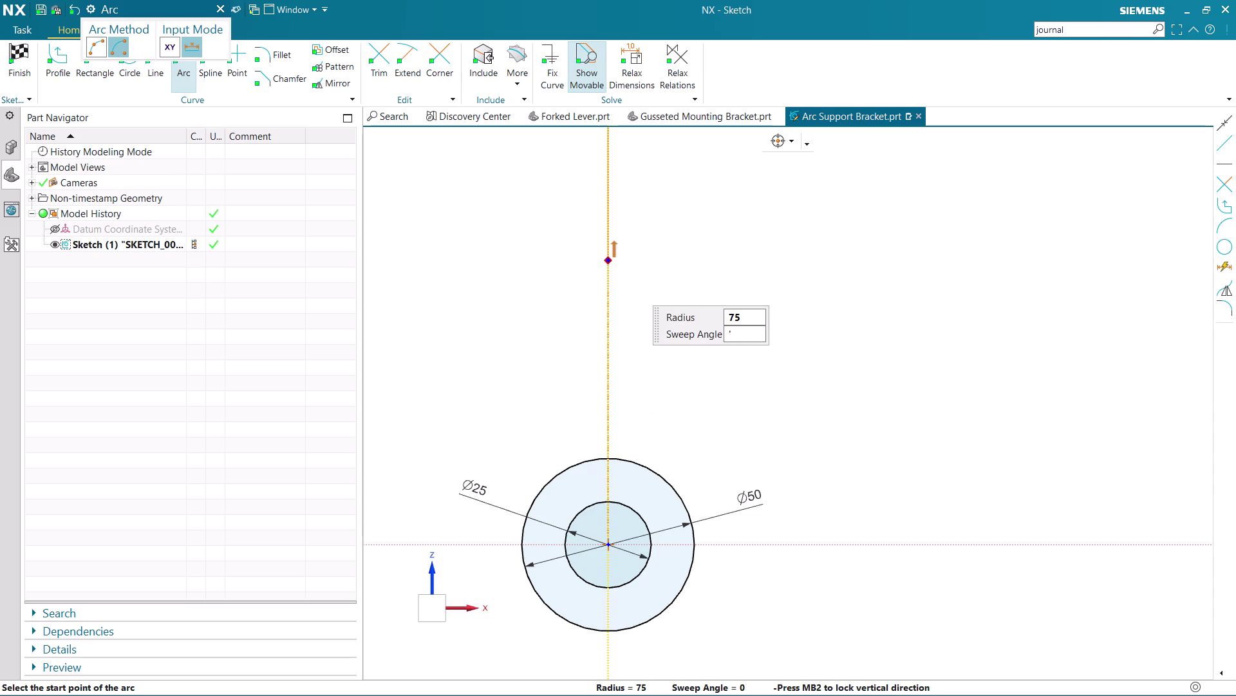
key(BackSpace)
key(Return)
key(Return)
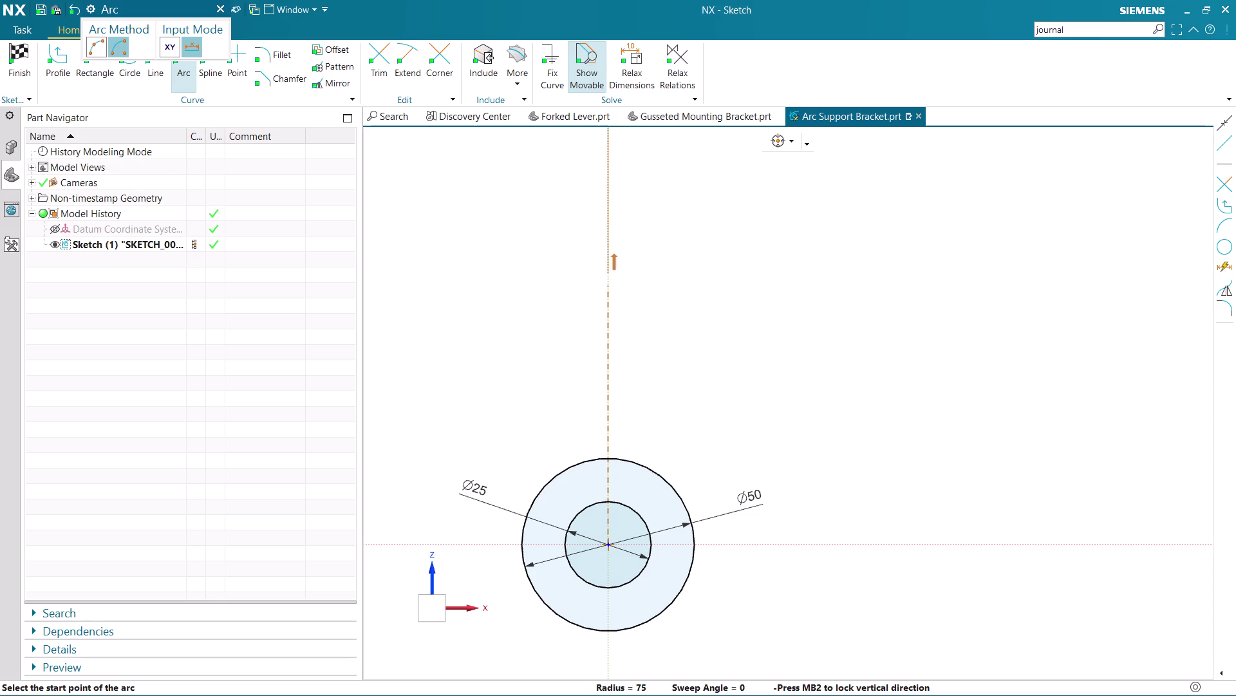
click(600, 275)
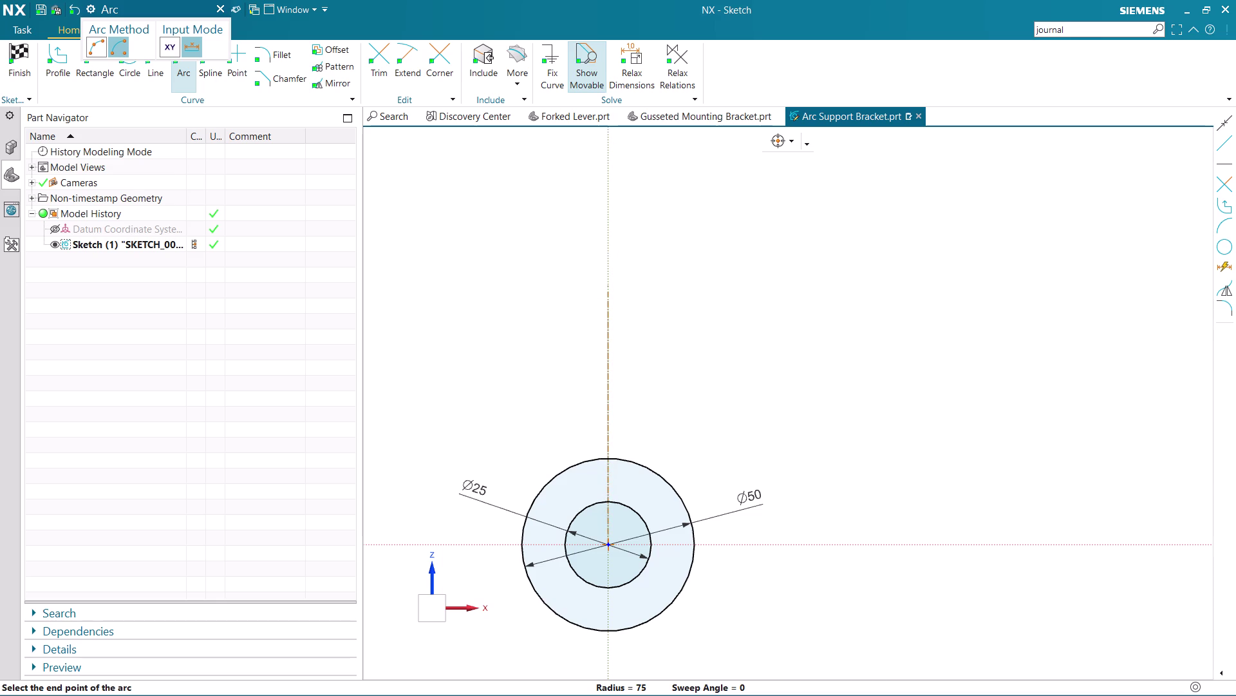
click(612, 283)
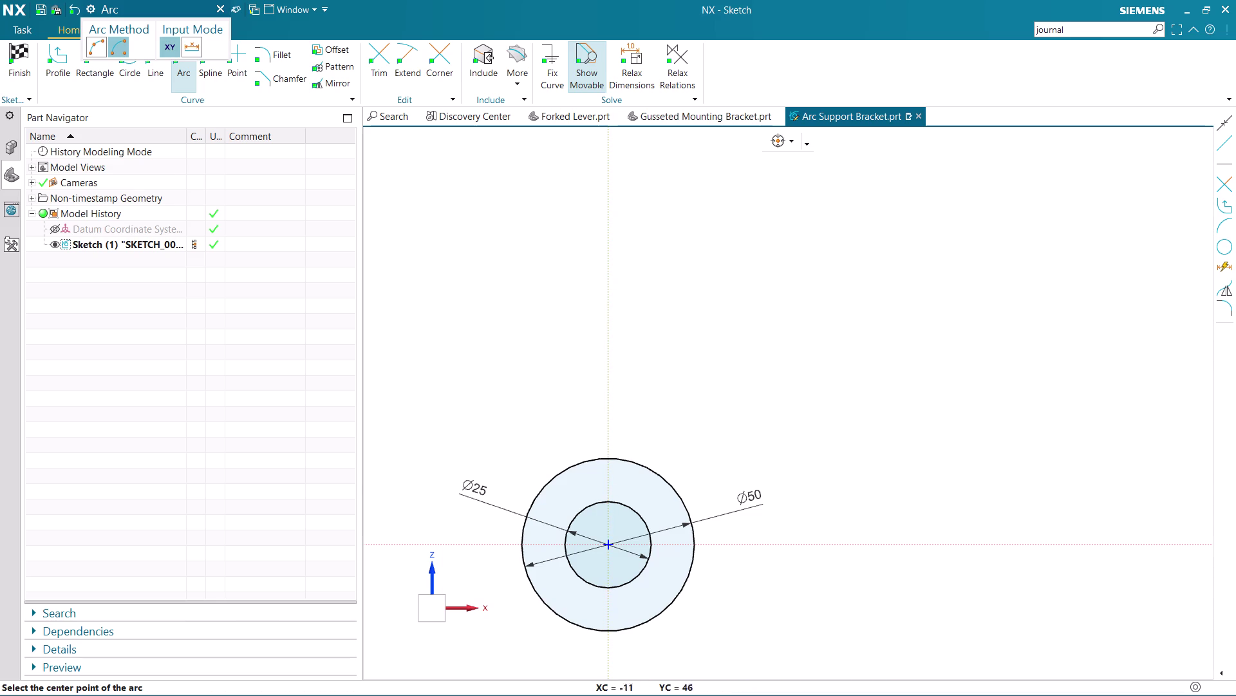
scroll(down, 3)
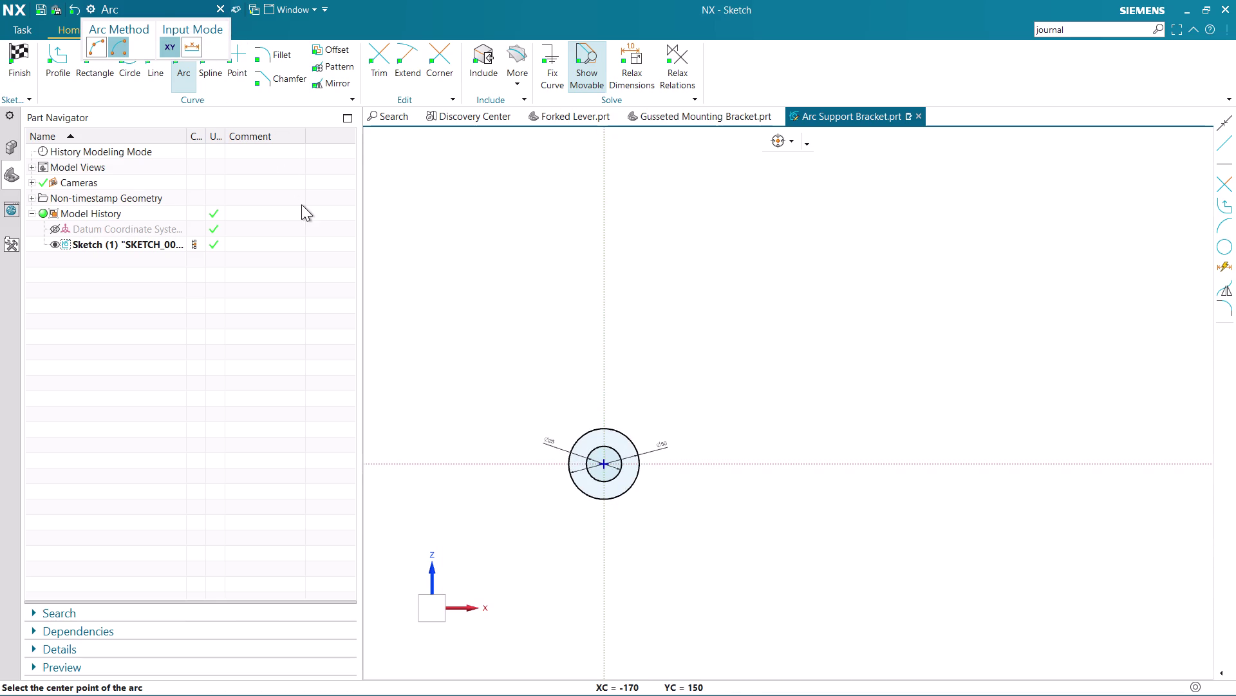
key(Escape)
Draw the R75 arc from straight above the centre to just below the horizontal axis.
click(182, 58)
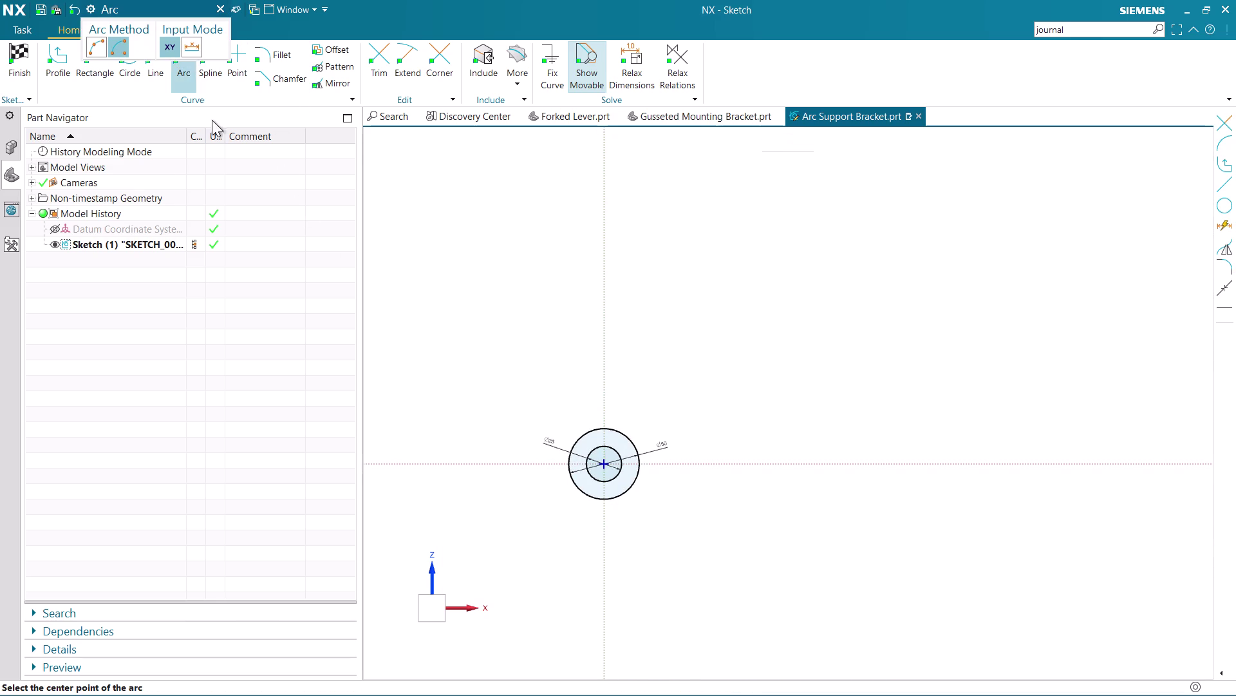
click(602, 463)
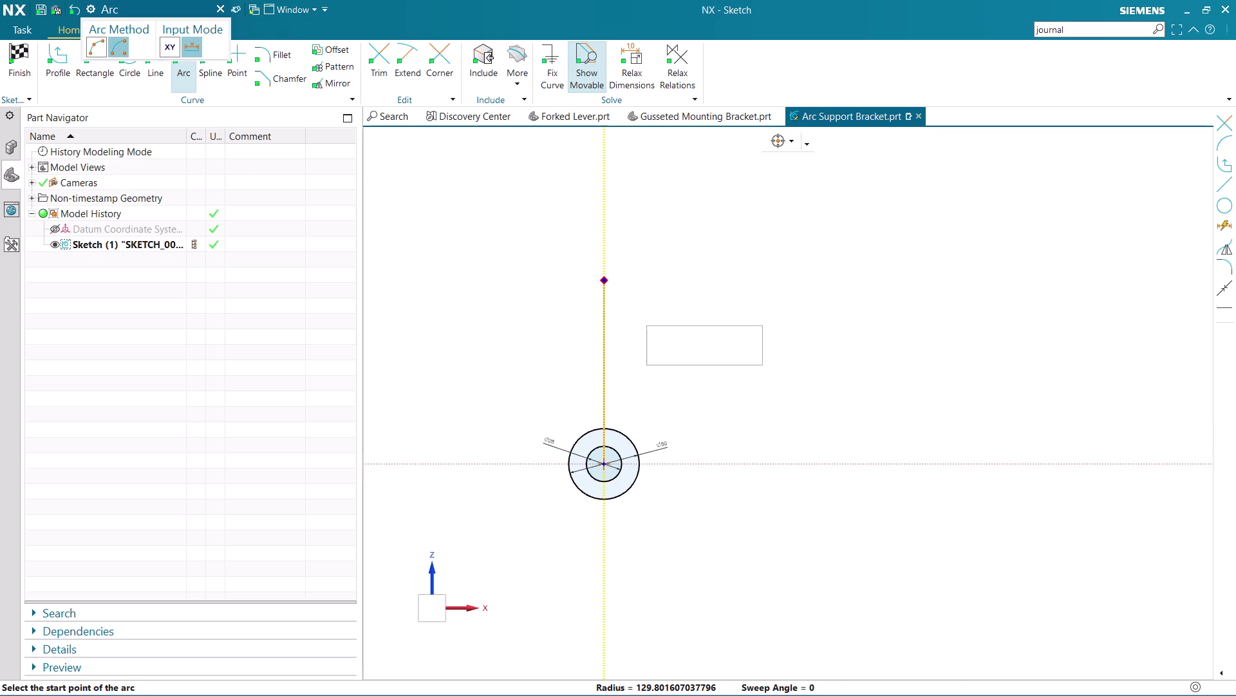
text(75)
key(Return)
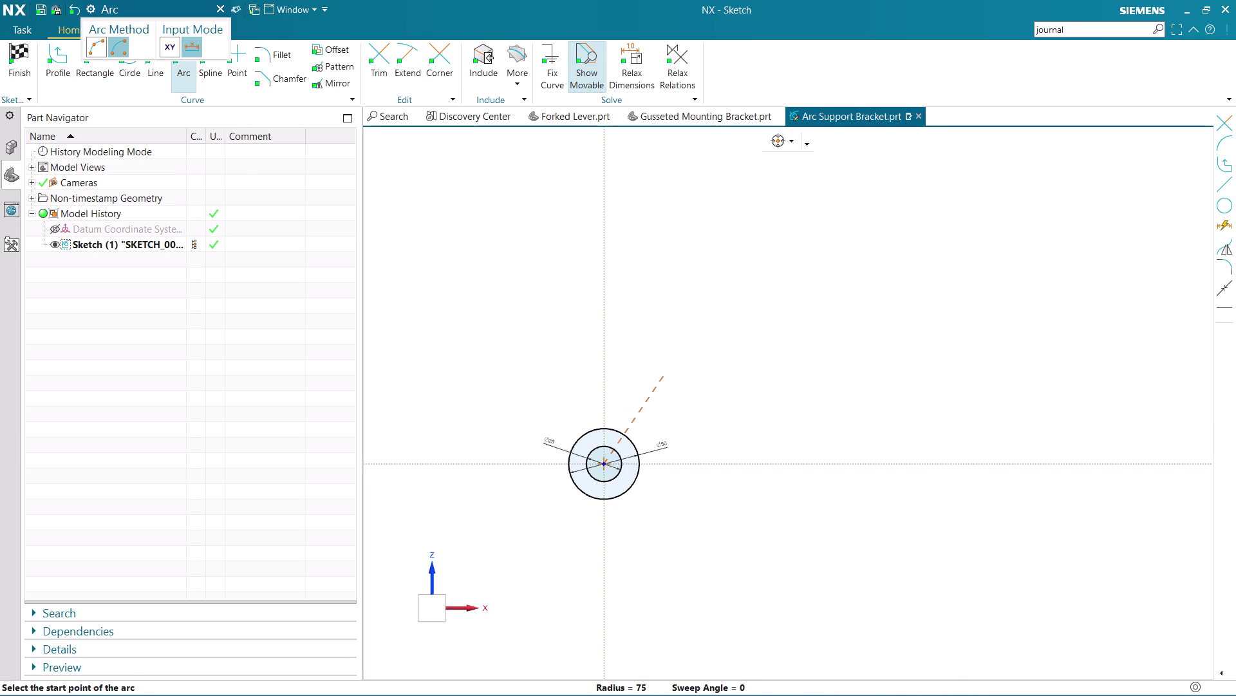
click(606, 244)
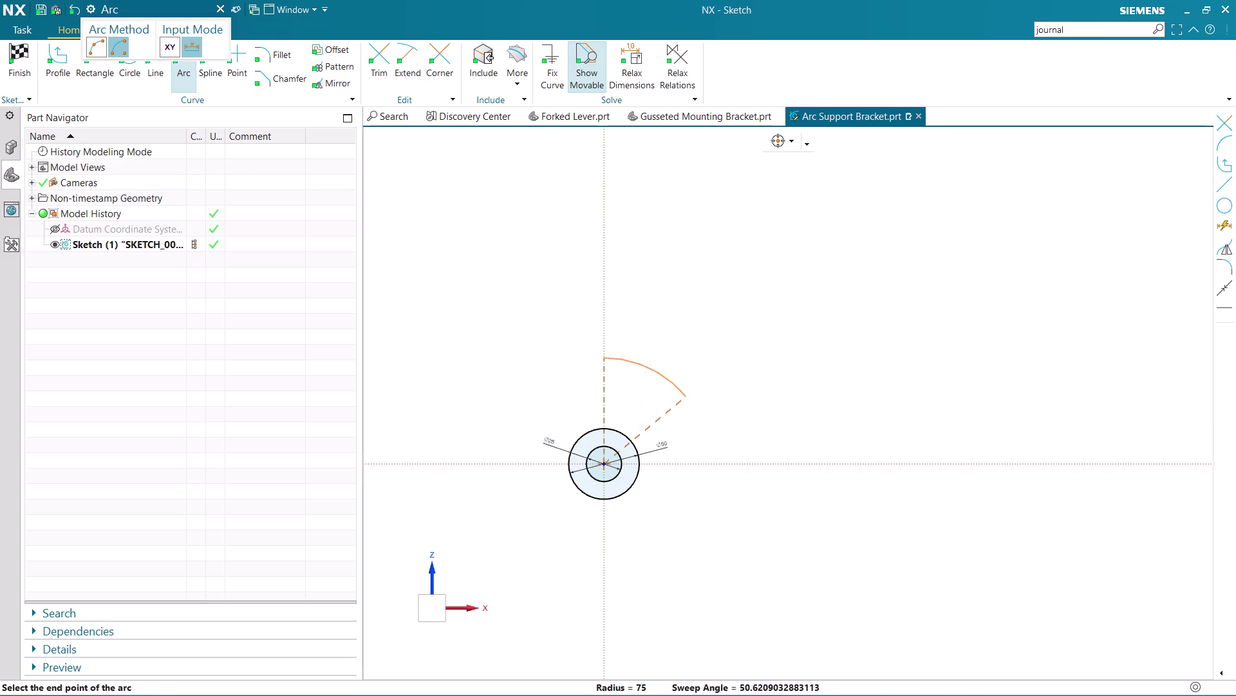
click(910, 605)
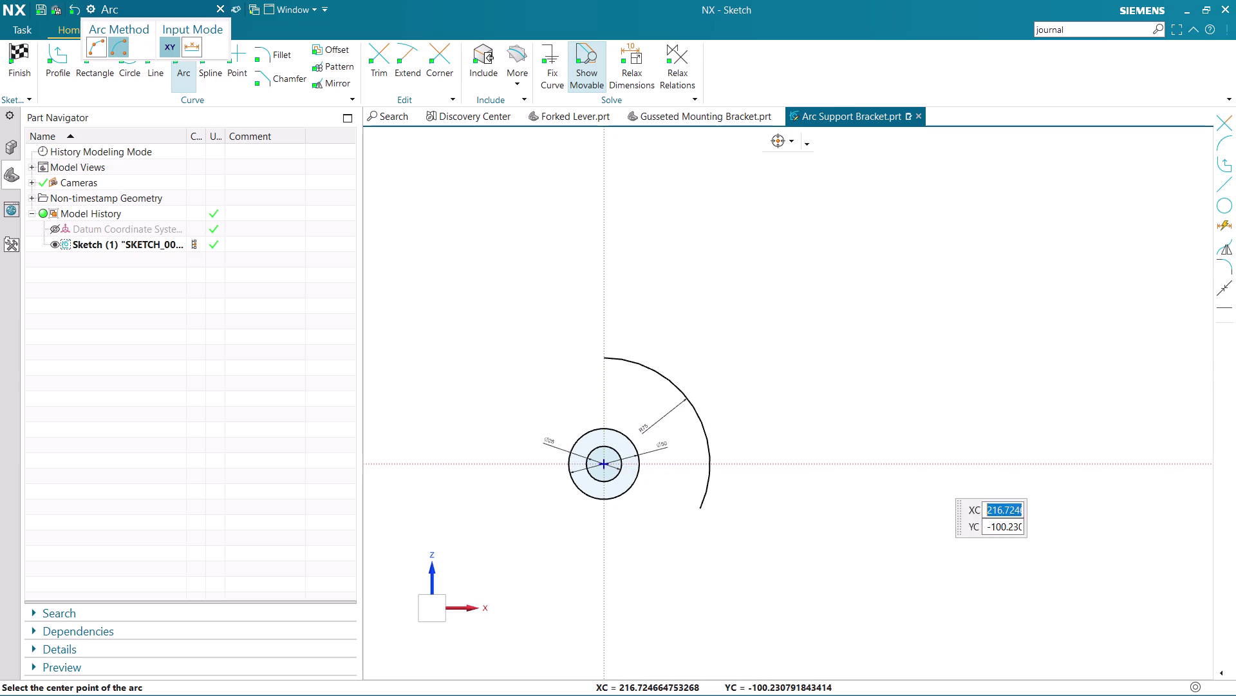
key(Escape)
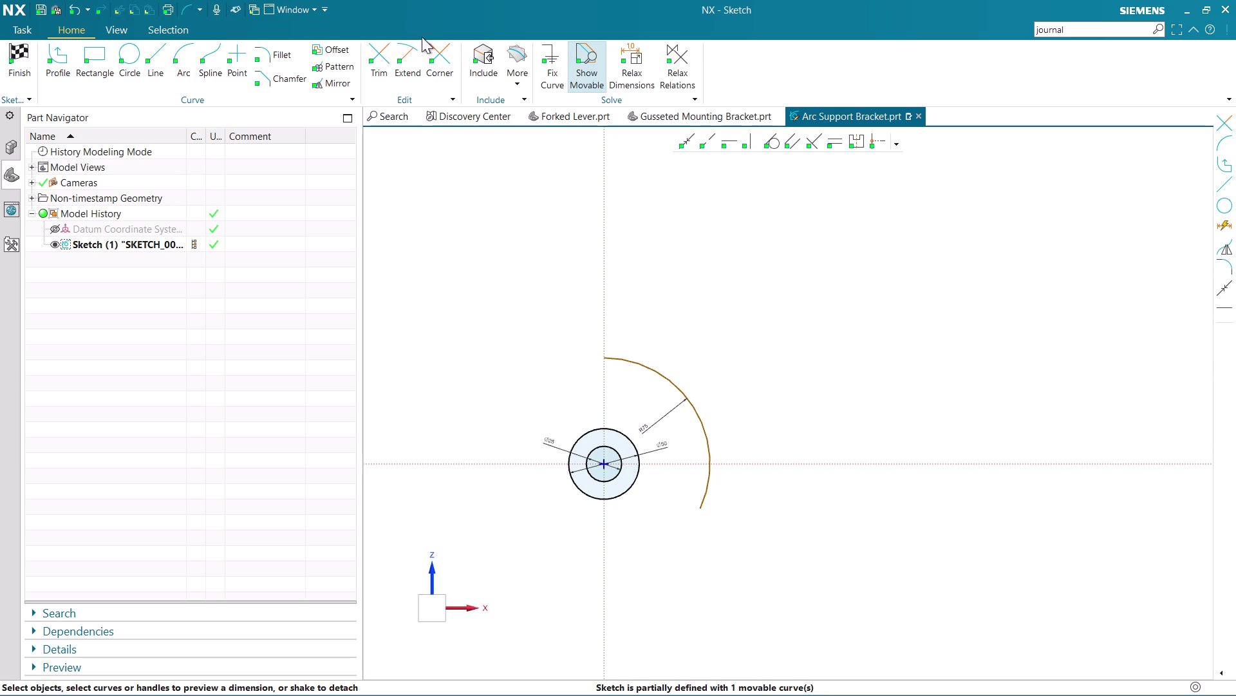
click(330, 50)
Select the R75 arc for a symmetric offset with distance 15.
scroll(down, 3)
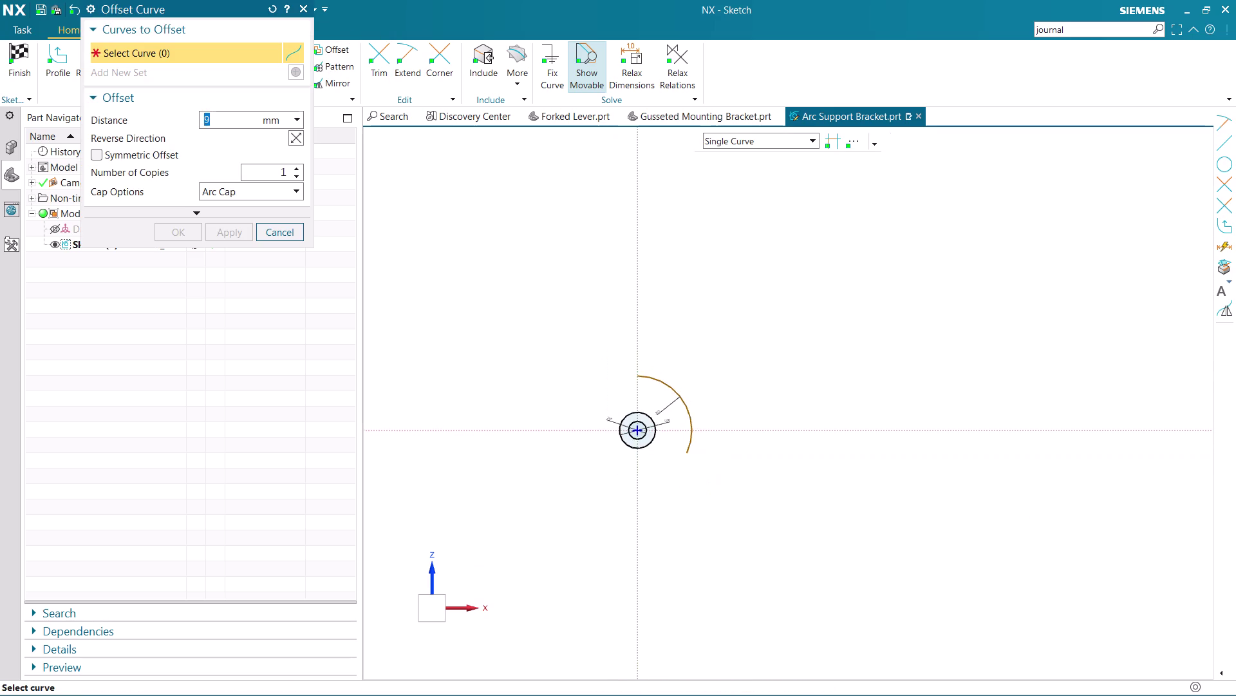
scroll(up, 3)
click(688, 404)
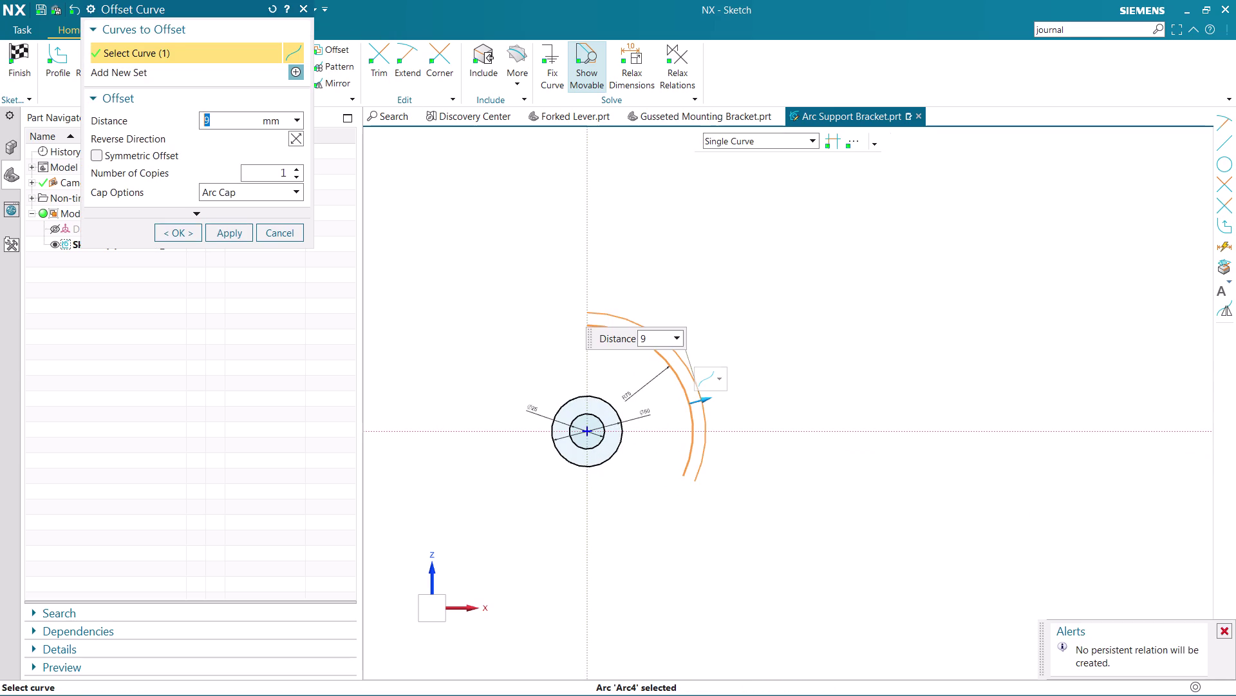
click(101, 156)
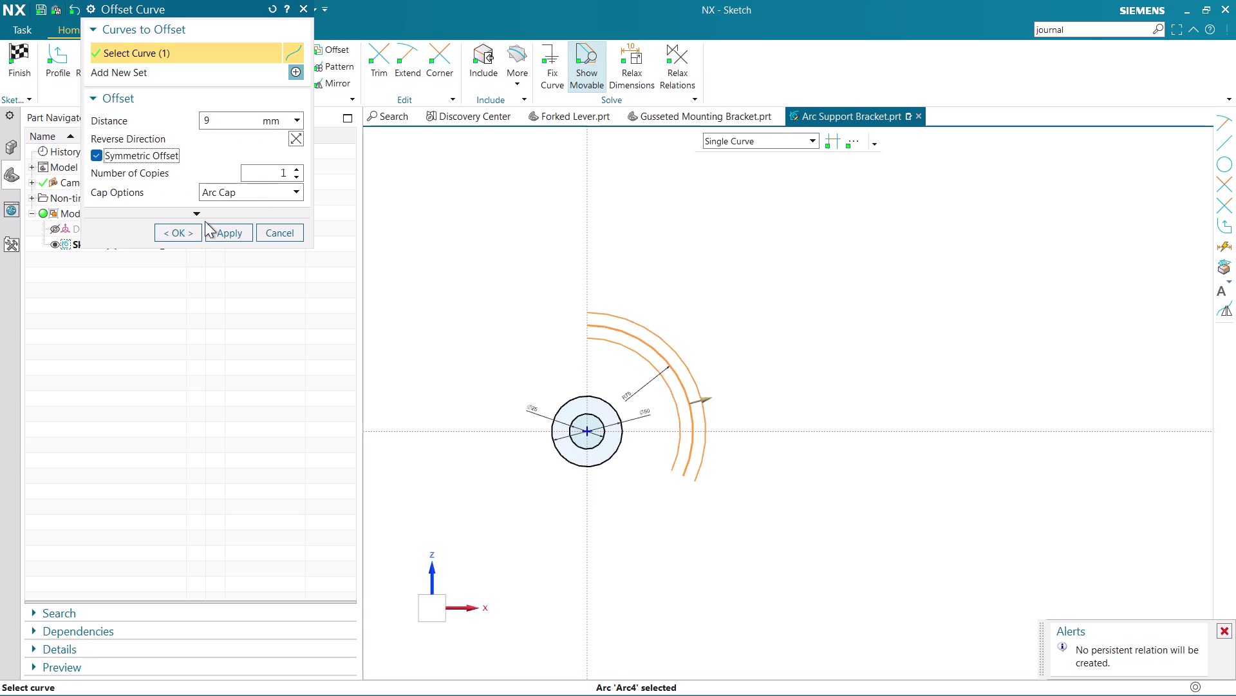
click(195, 214)
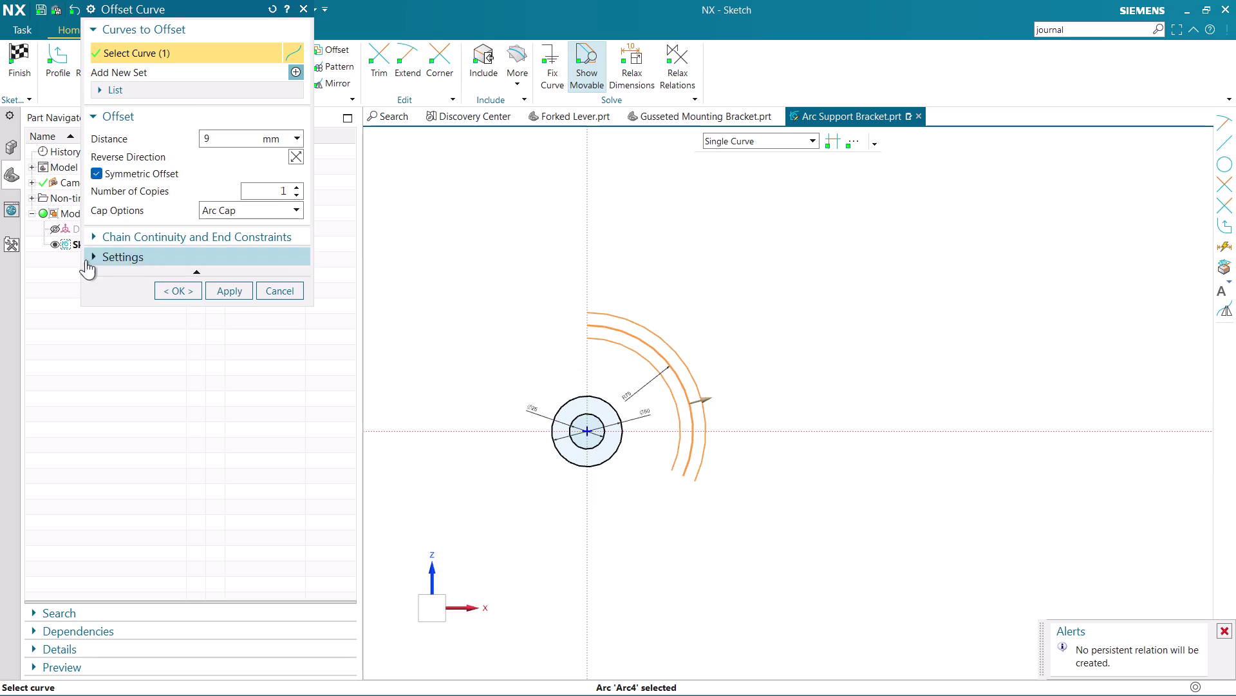
click(98, 235)
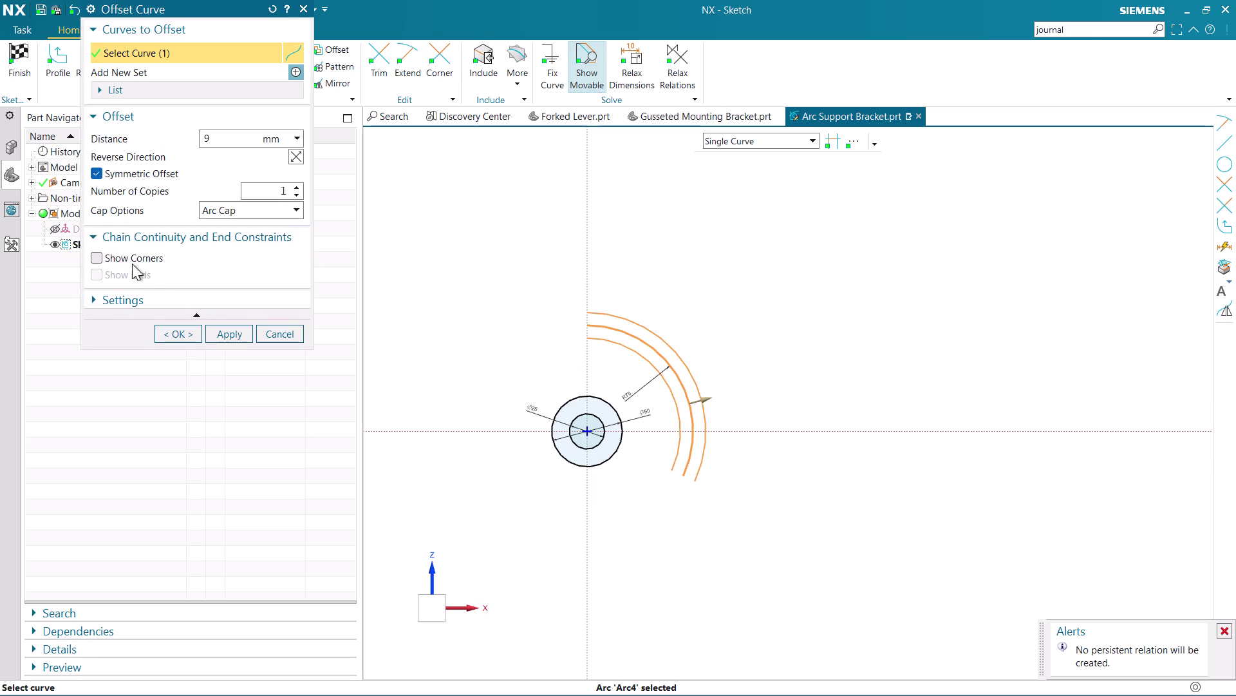
click(99, 233)
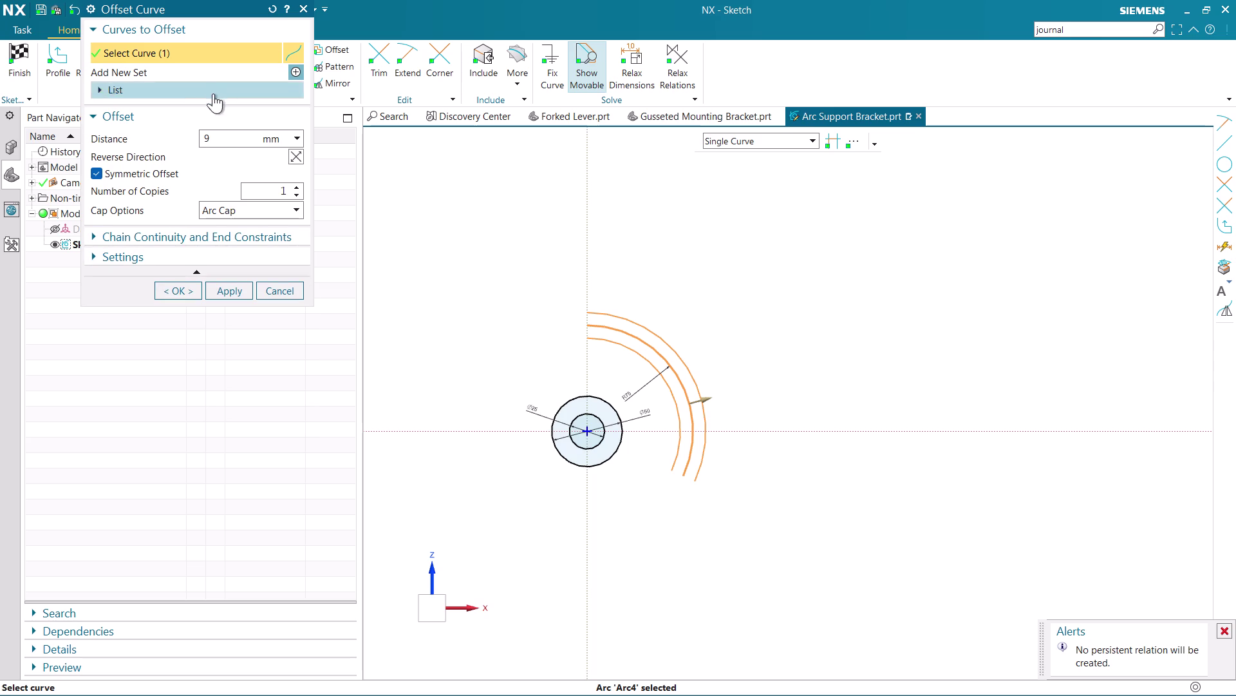
drag(219, 131, 181, 135)
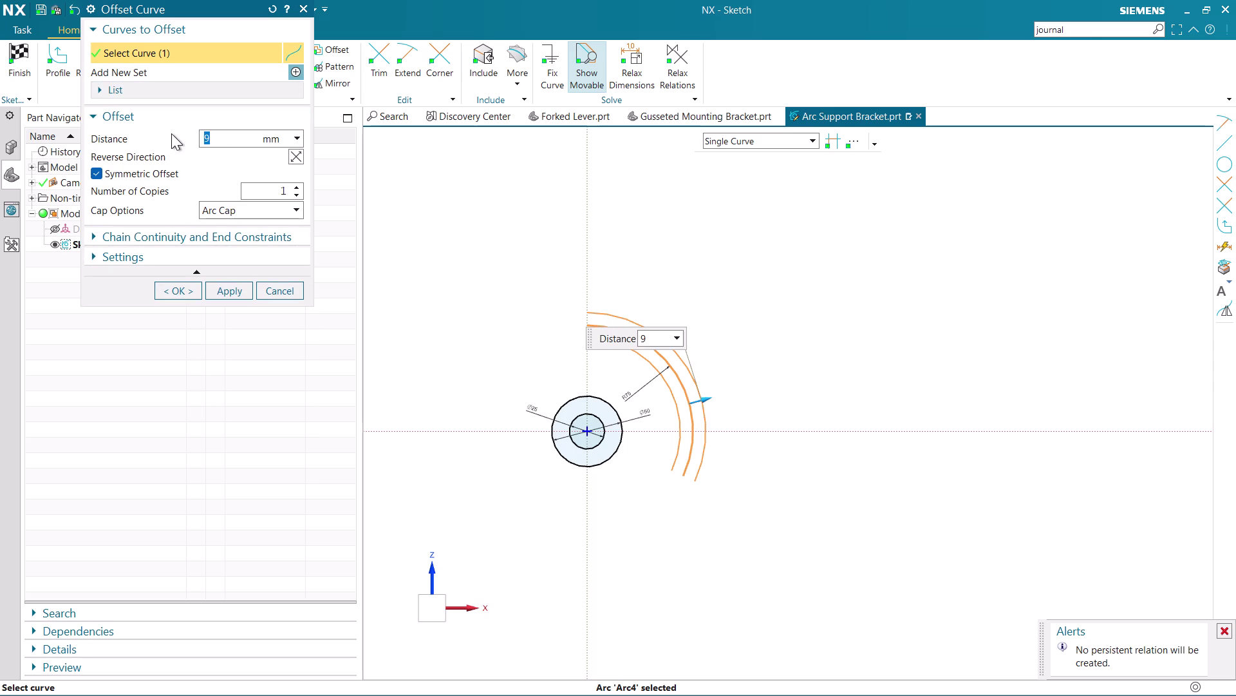
key(BackSpace)
key(1)
key(5)
key(Return)
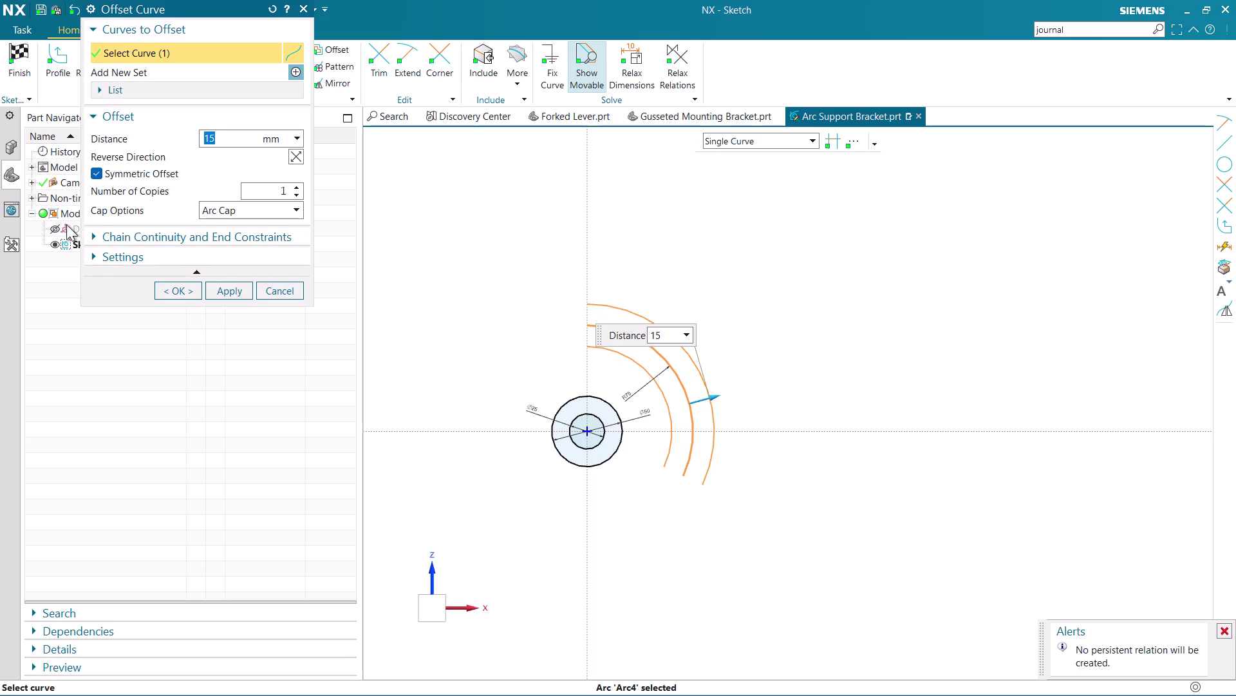
Convert the original arc to reference and apply the offset.
click(98, 255)
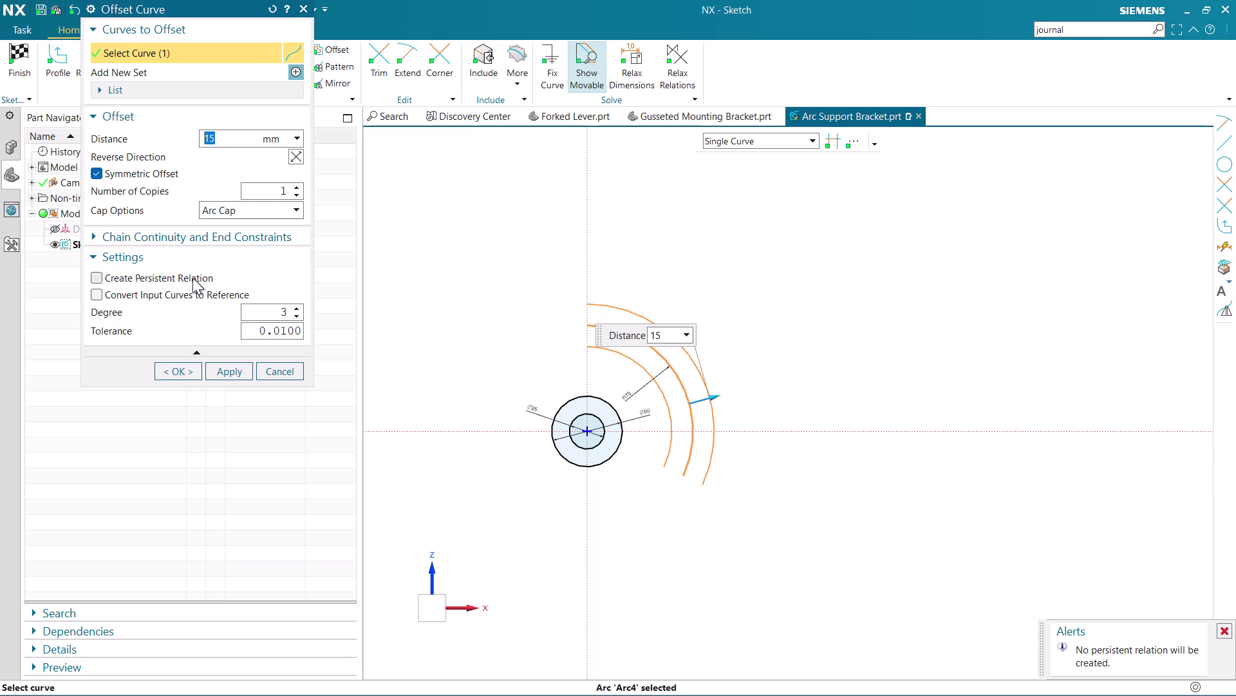
scroll(up, 3)
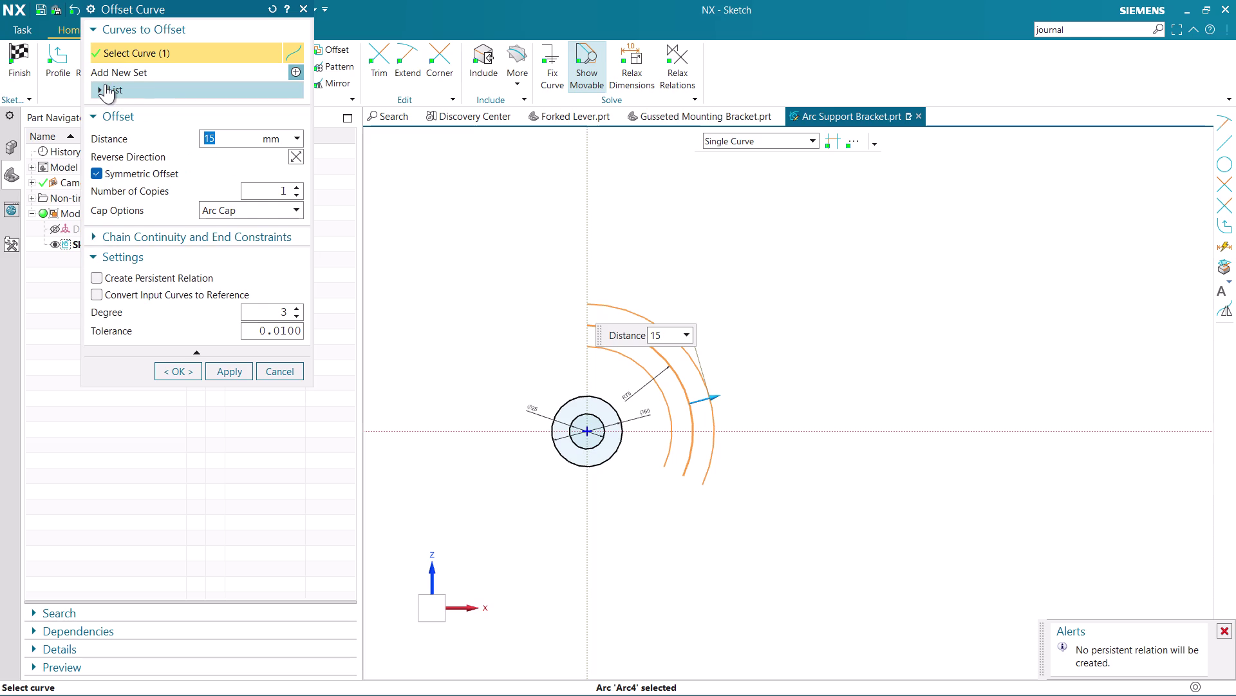
scroll(up, 3)
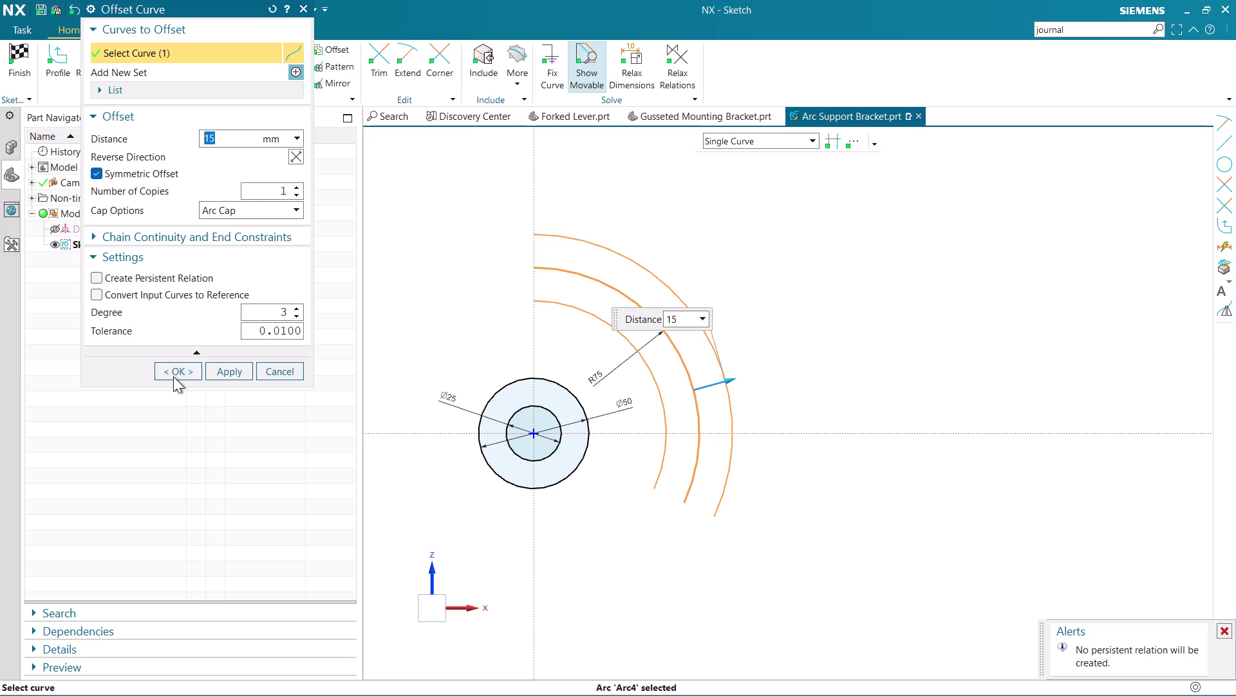
click(97, 292)
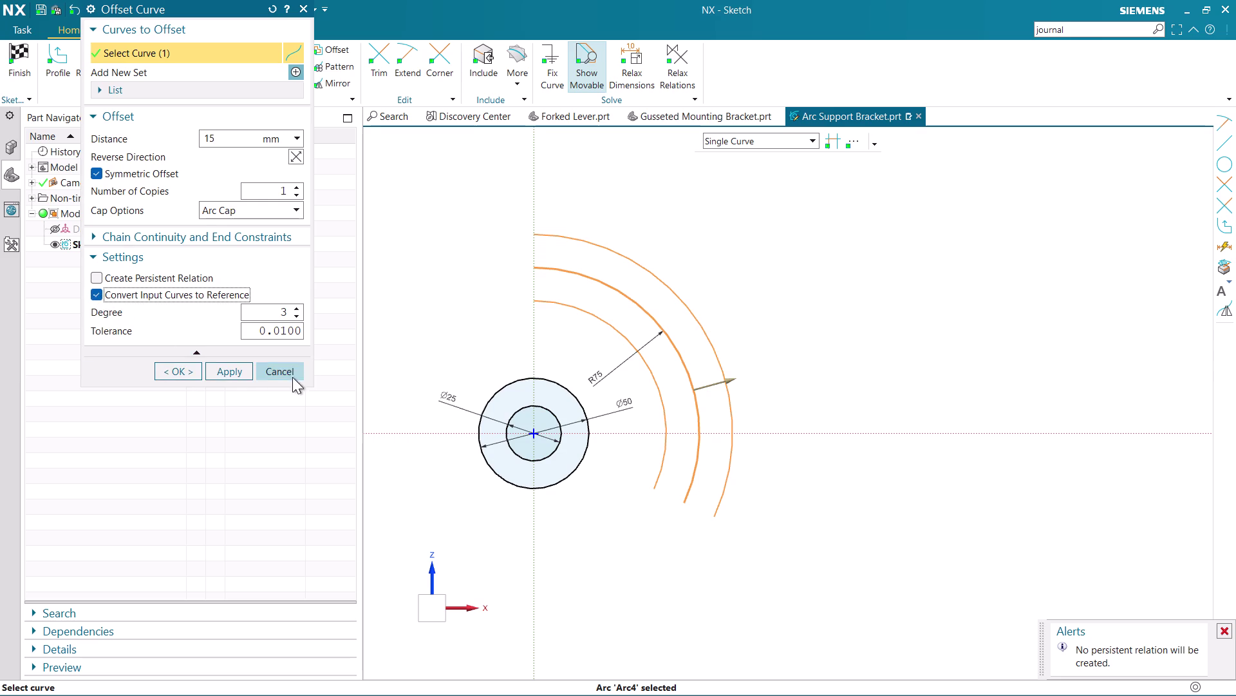
click(219, 365)
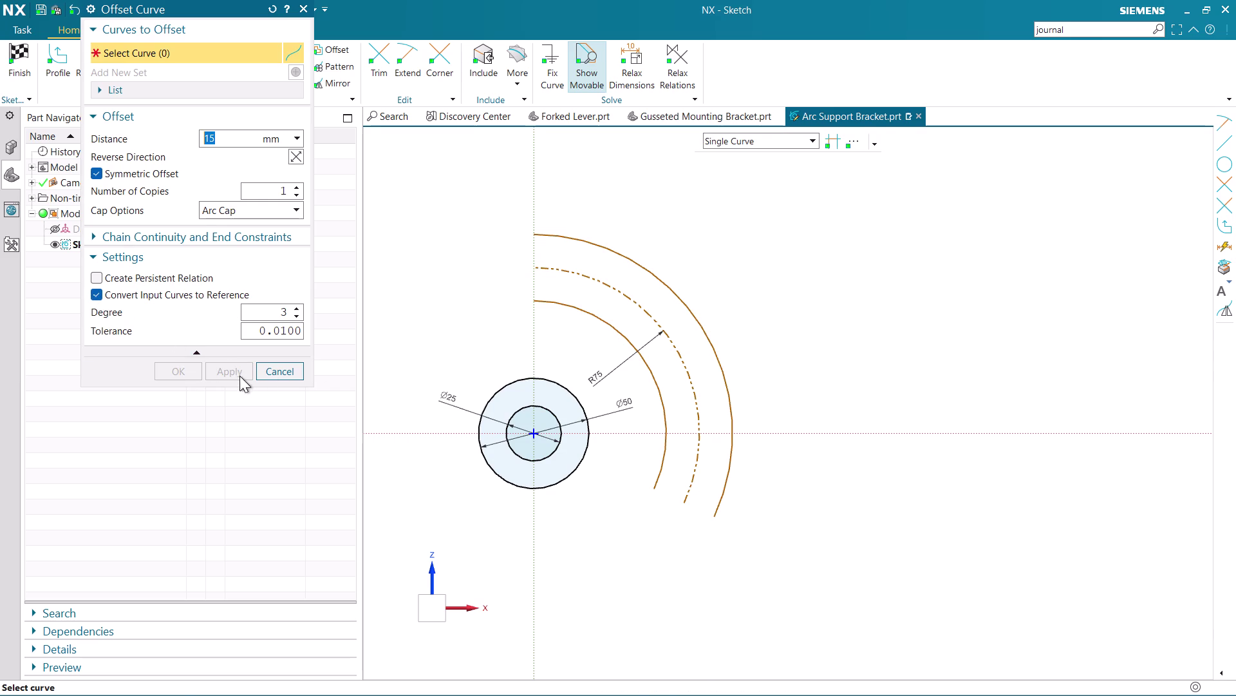
click(290, 366)
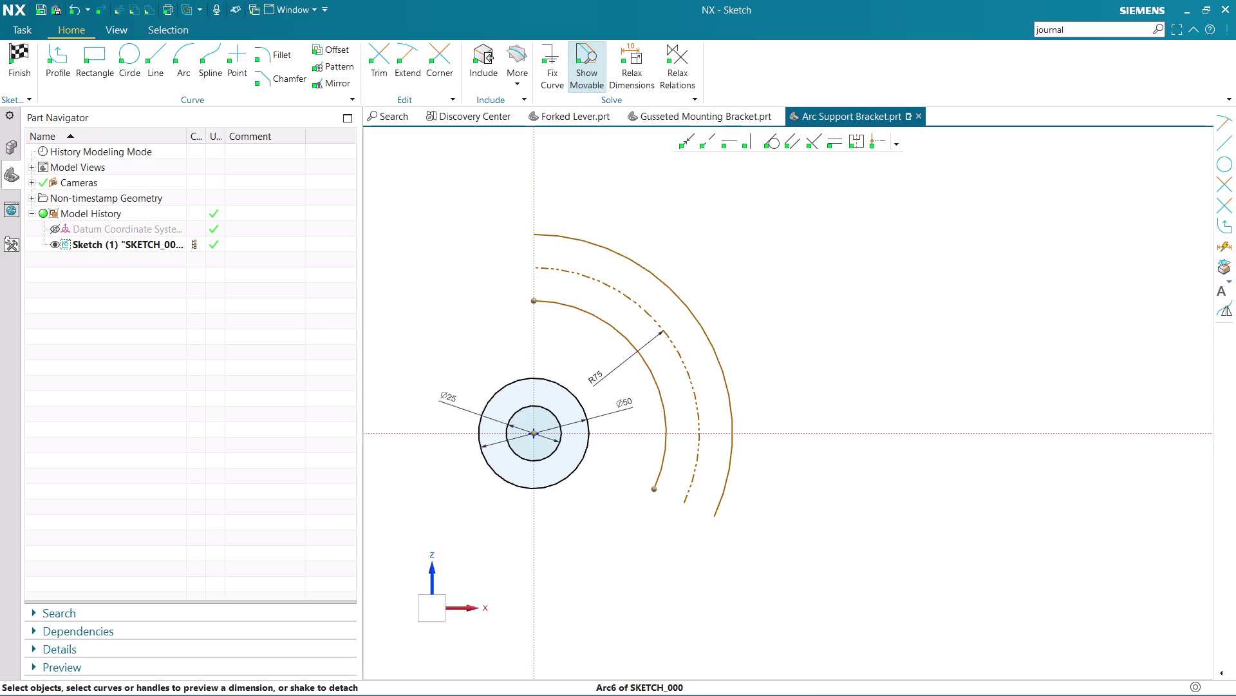
scroll(up, 3)
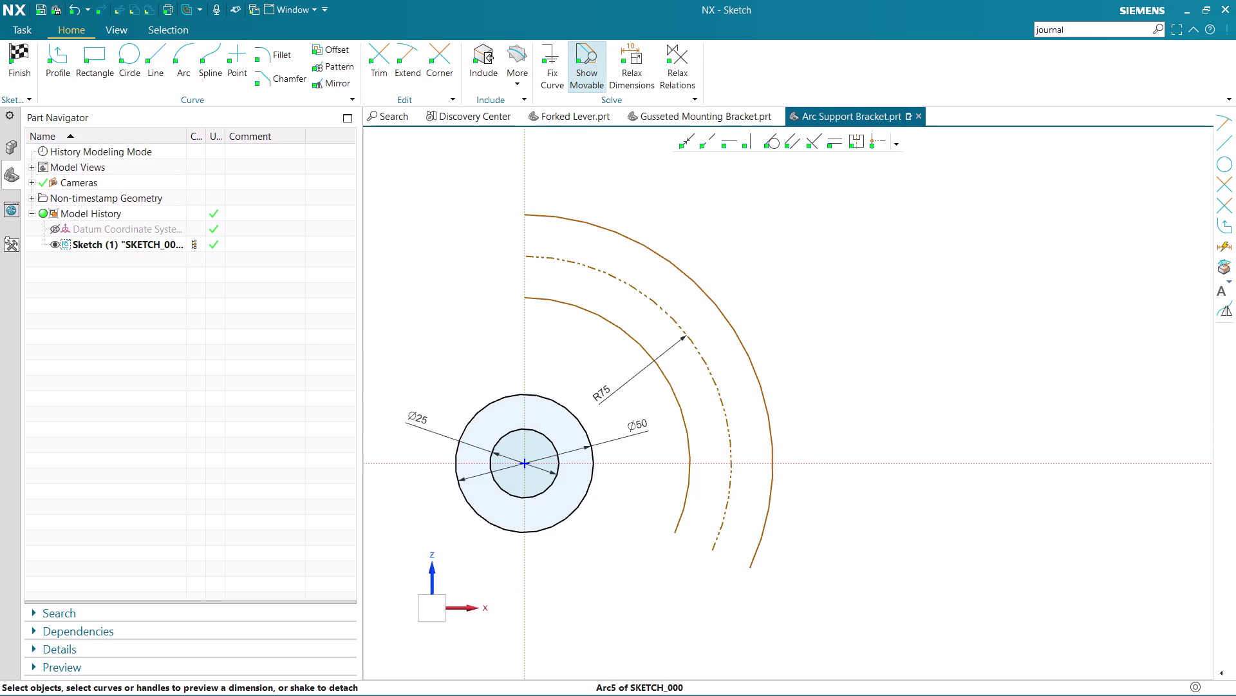
Draw a horizontal line from the Ø50 circle's bottom quadrant to beyond the outer arc.
scroll(down, 3)
scroll(up, 3)
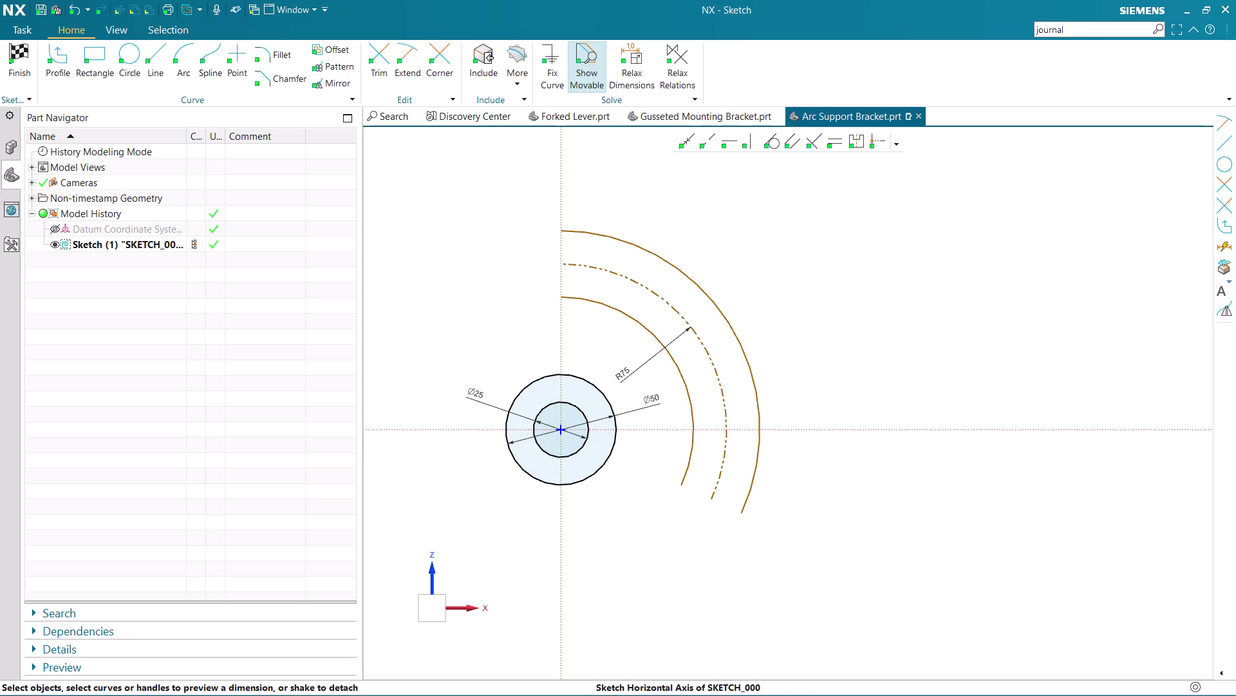
scroll(up, 3)
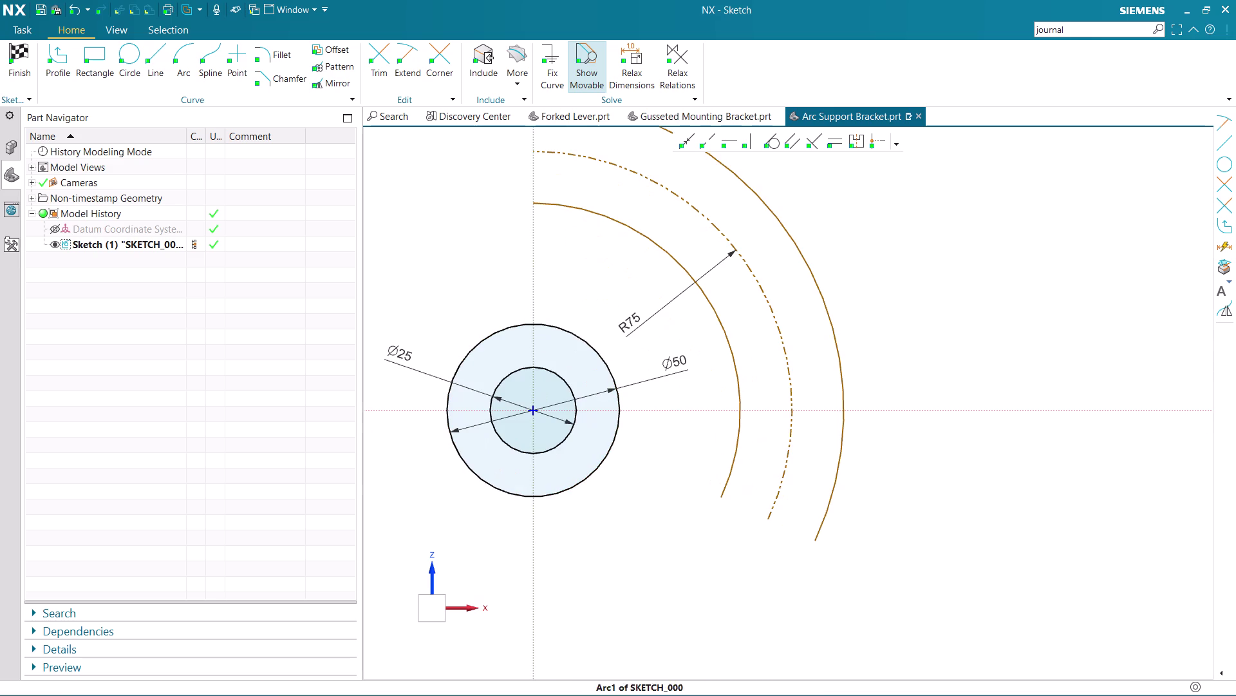
click(157, 59)
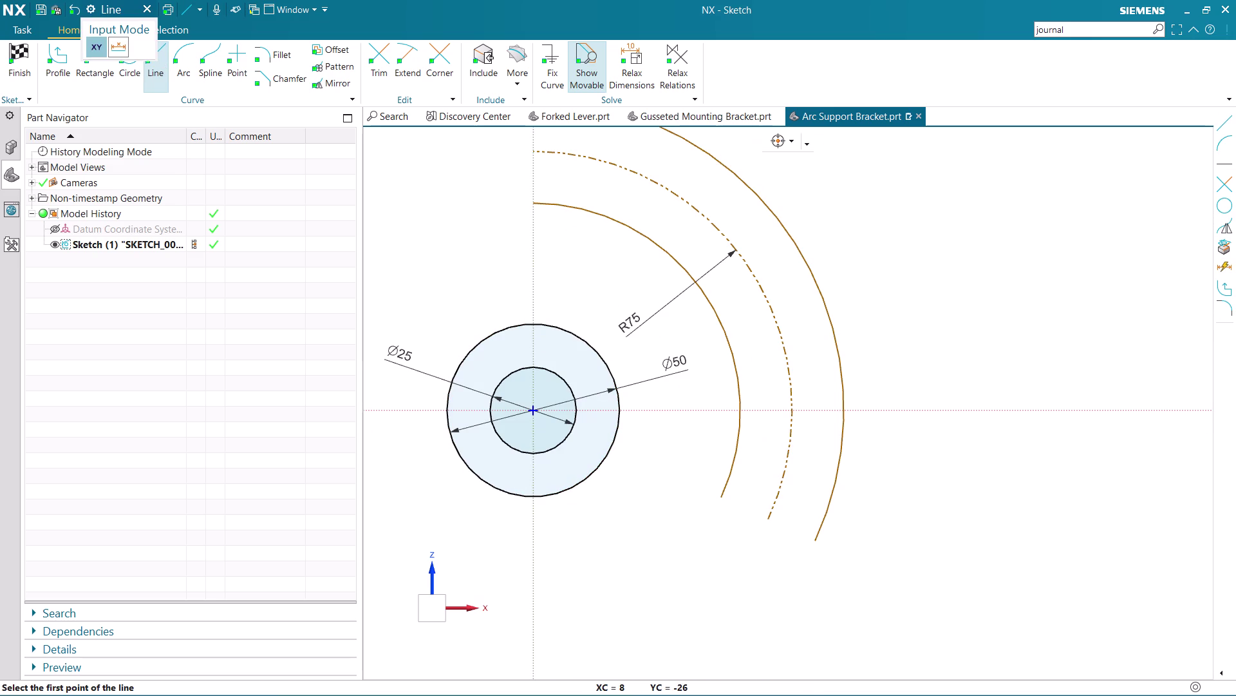
click(533, 497)
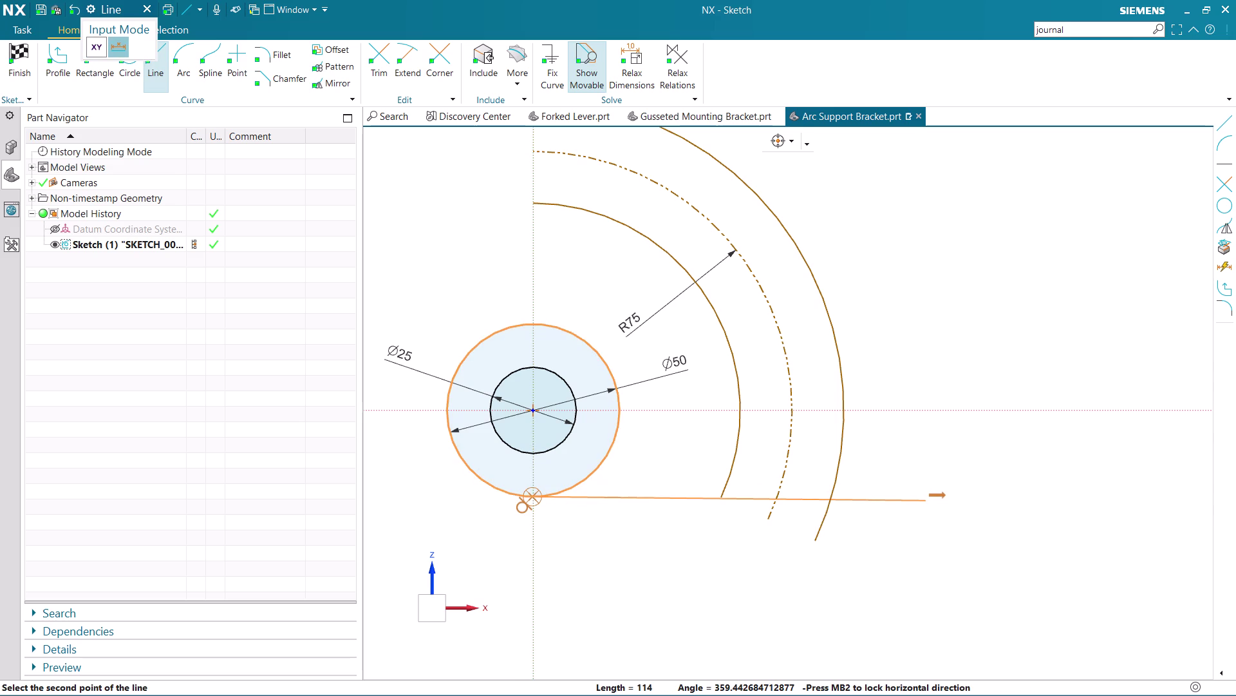
click(930, 488)
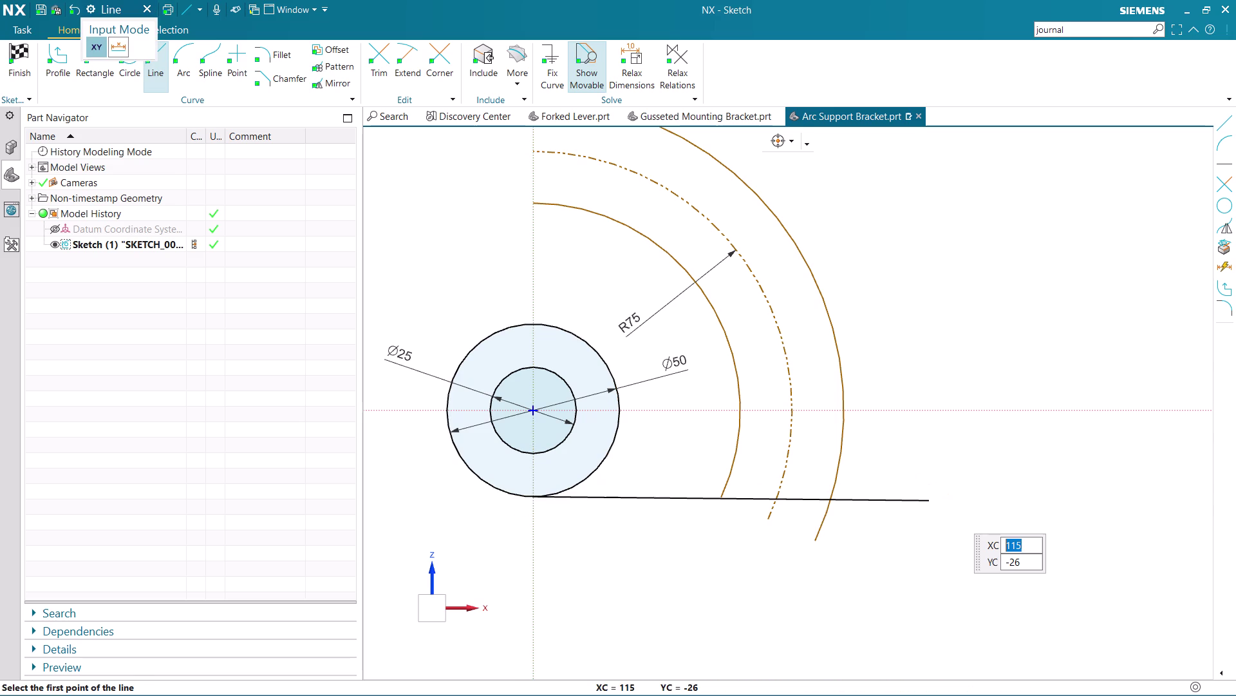
key(Escape)
scroll(up, 3)
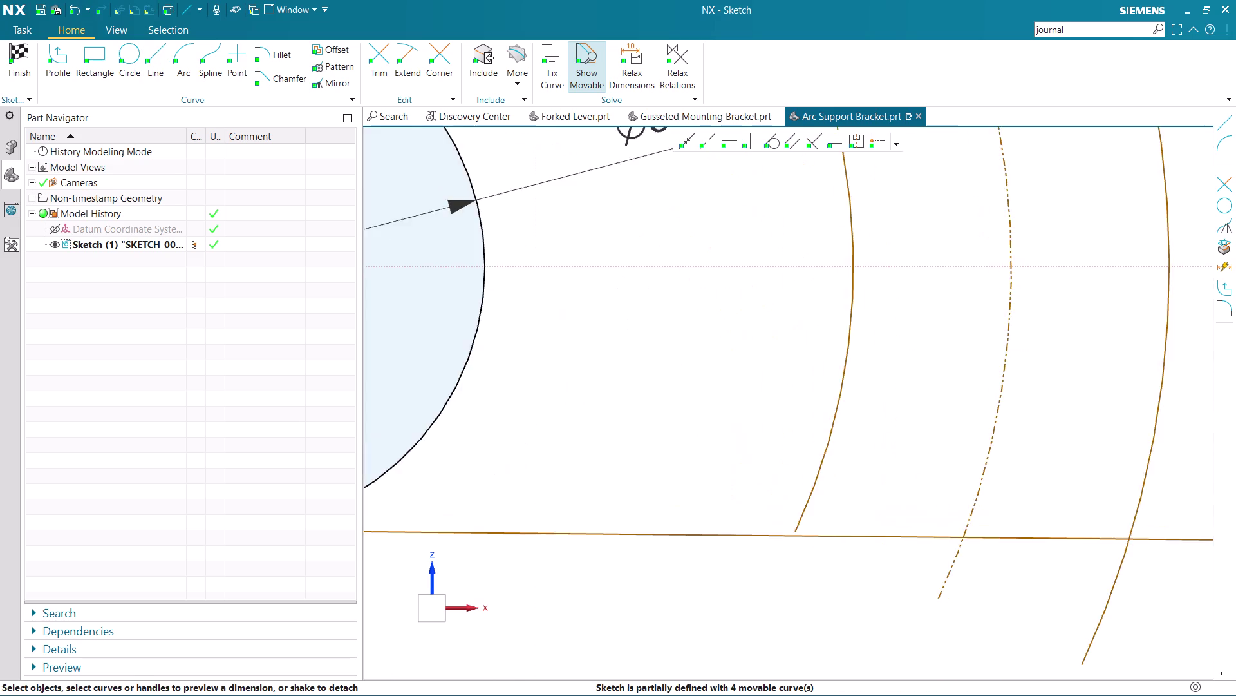
click(415, 54)
click(842, 499)
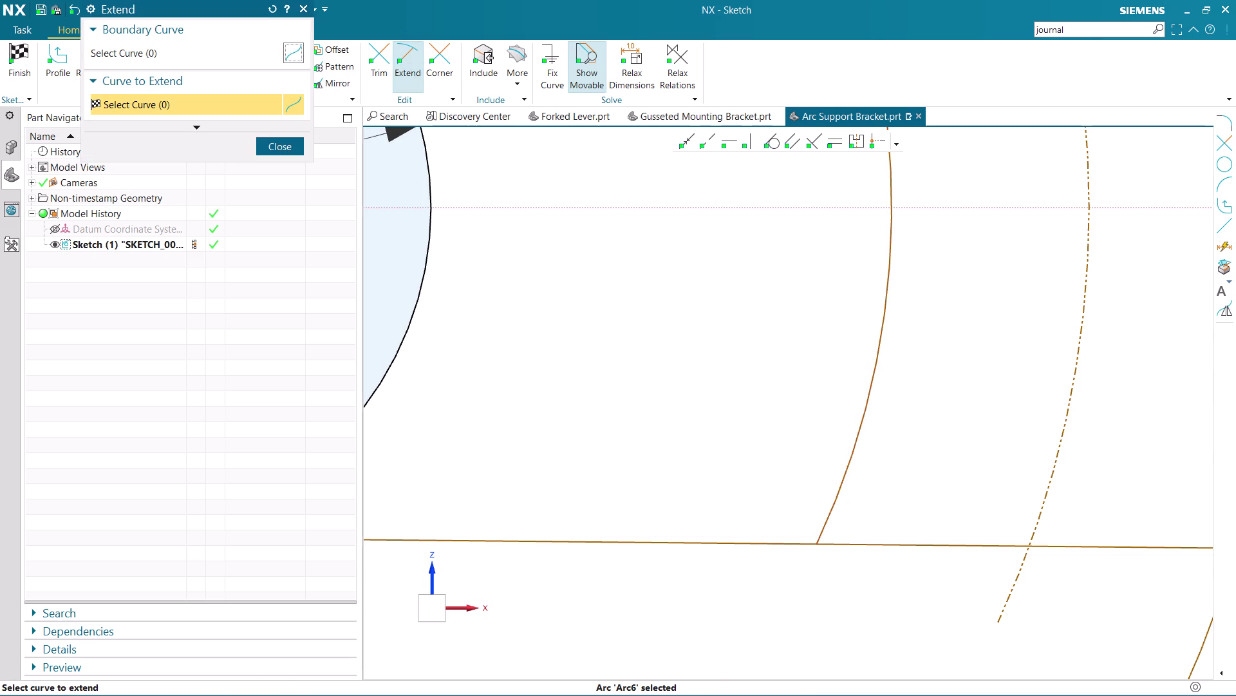
Close the Extend dialog without making changes.
scroll(down, 3)
scroll(down, 3)
scroll(up, 3)
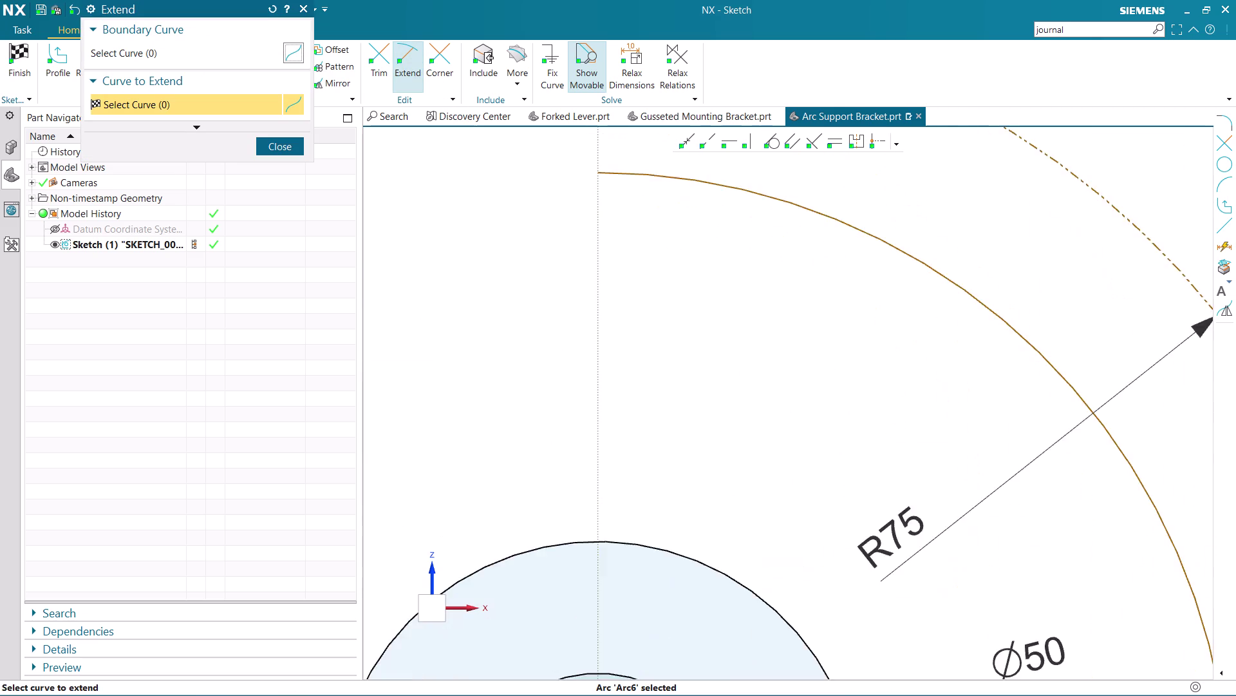
scroll(down, 3)
scroll(down, 3)
scroll(up, 3)
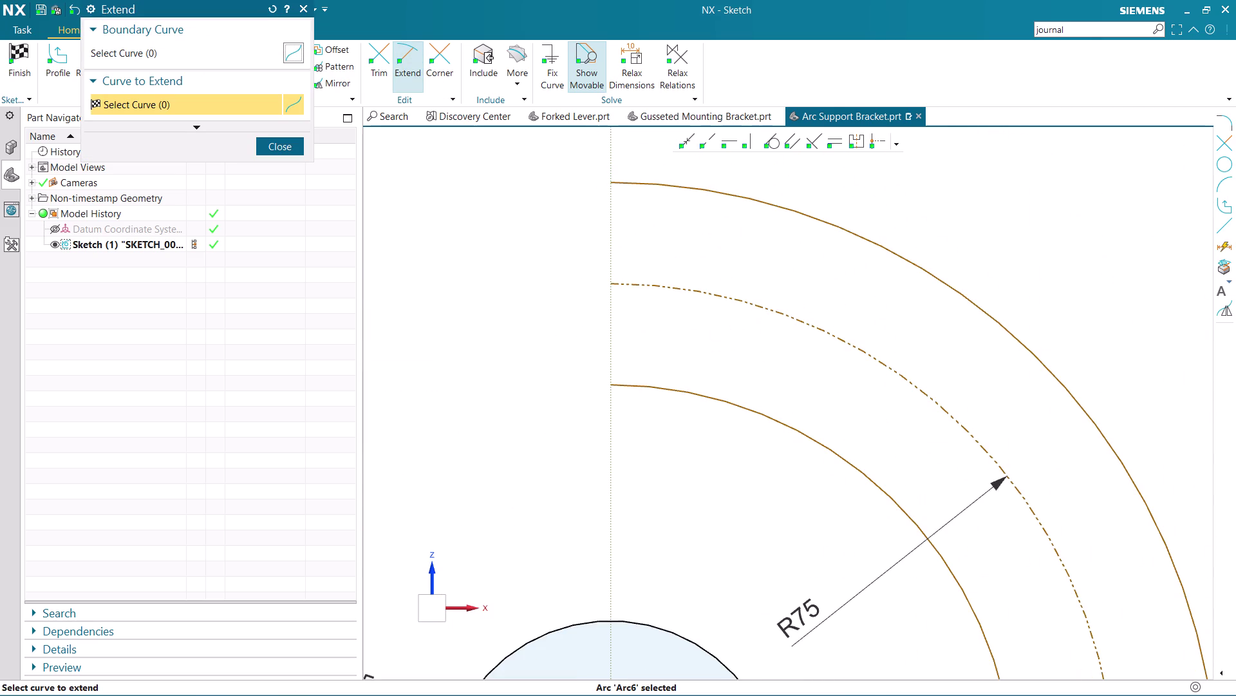
scroll(down, 3)
scroll(down, 3)
click(290, 151)
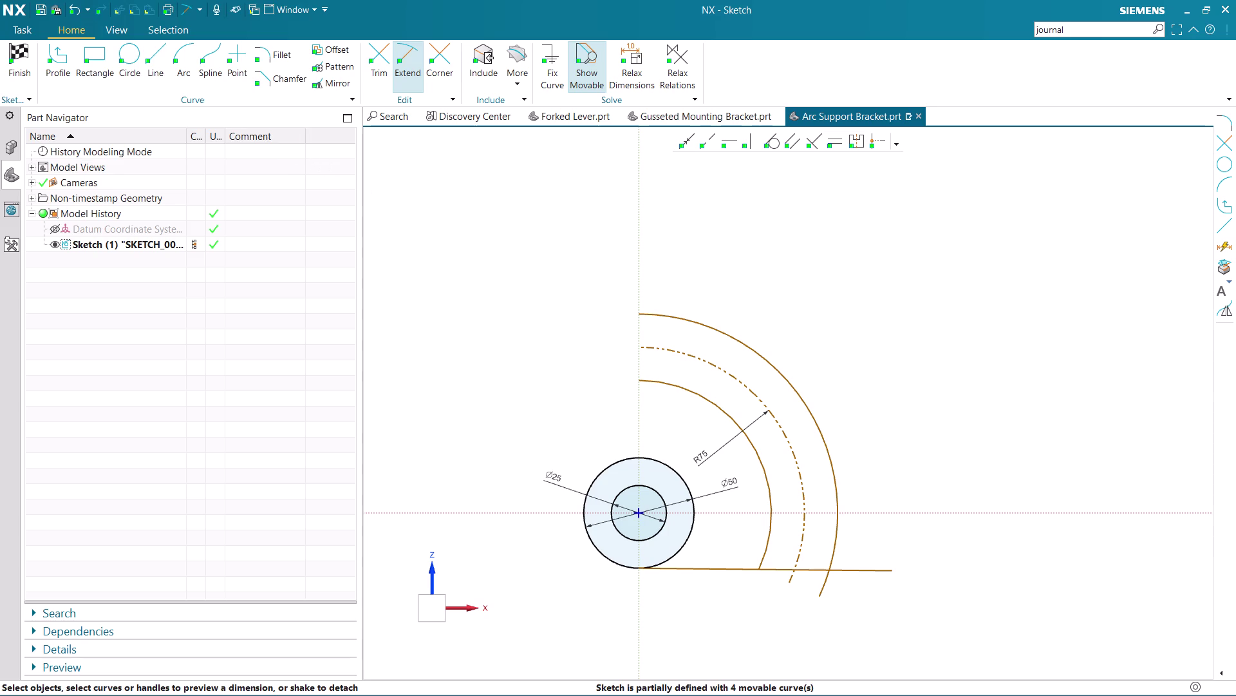
Trim the arc tails below the line and the line pieces outside and between the slot arcs.
scroll(down, 3)
scroll(up, 3)
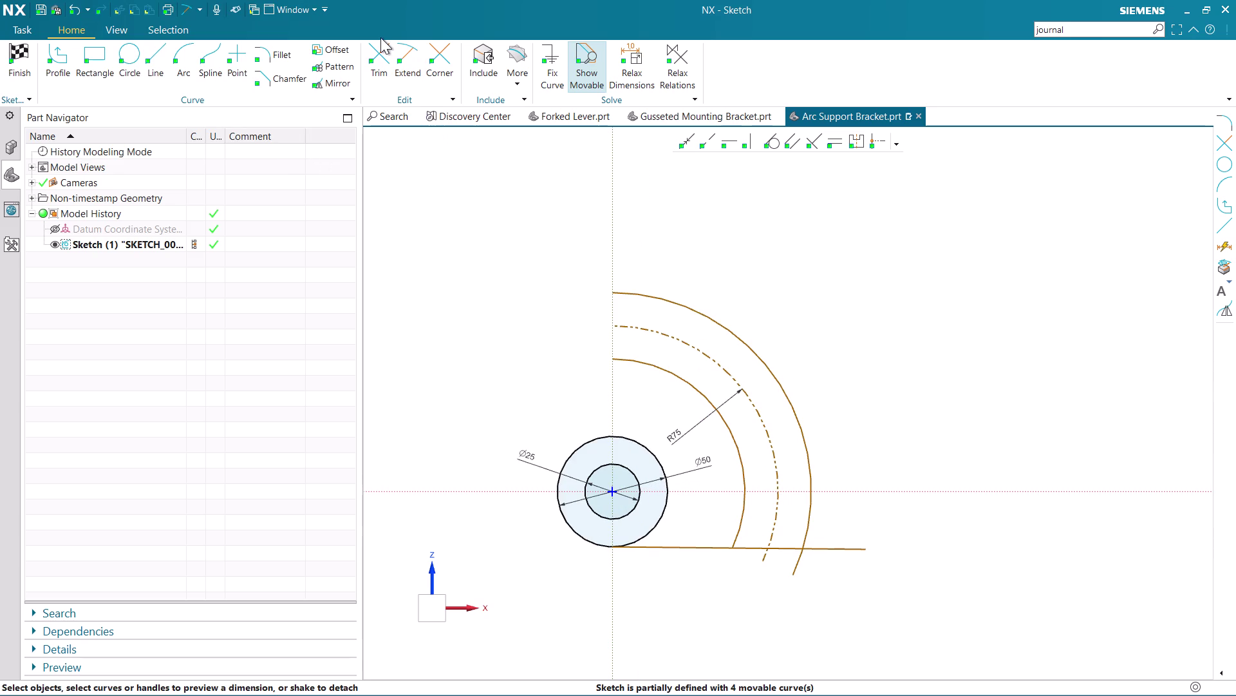
click(380, 37)
click(377, 63)
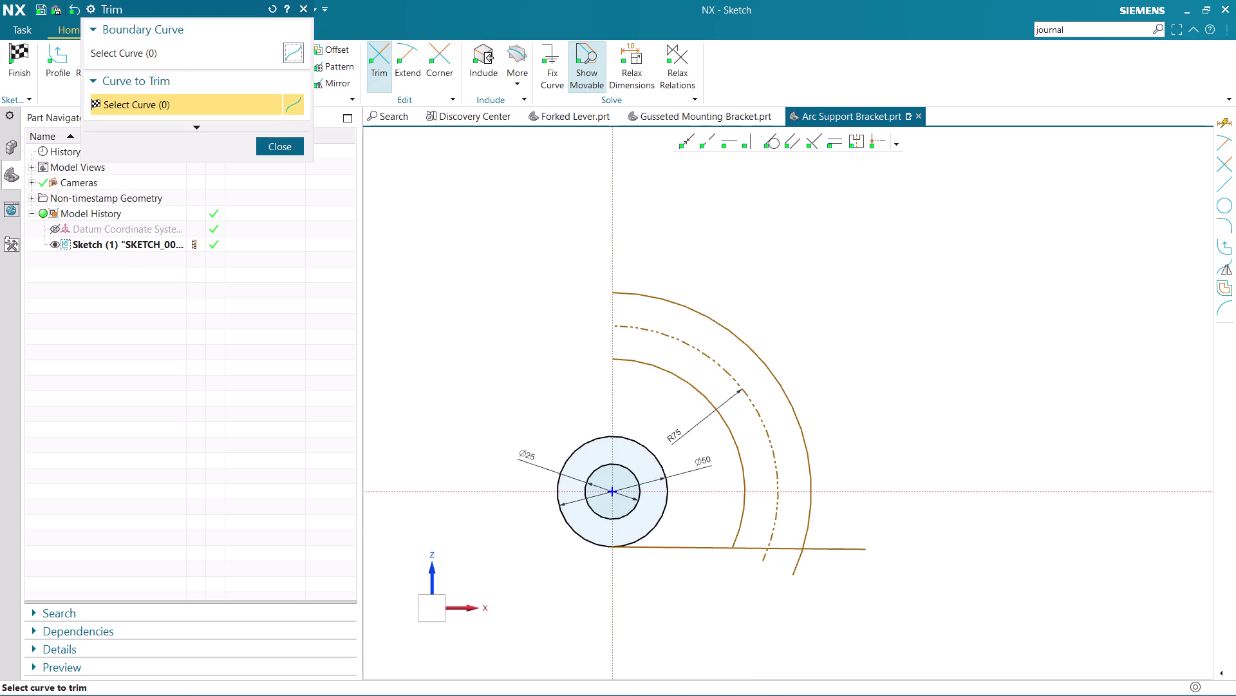
click(801, 565)
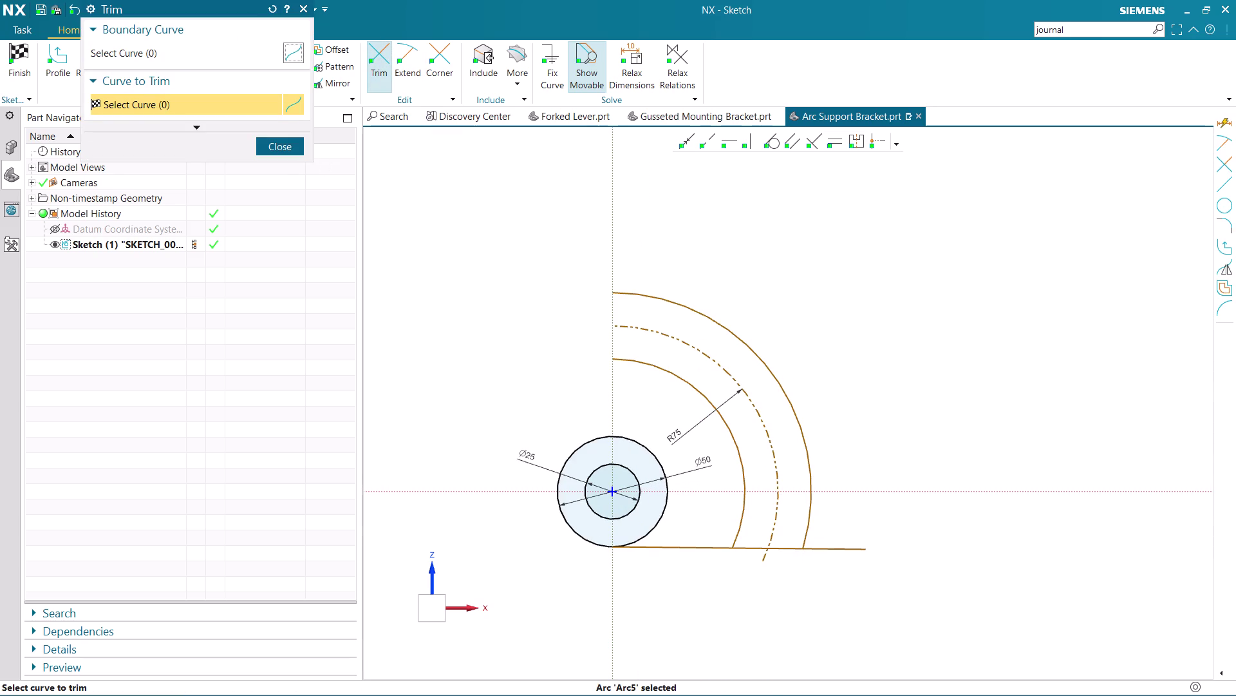
click(767, 556)
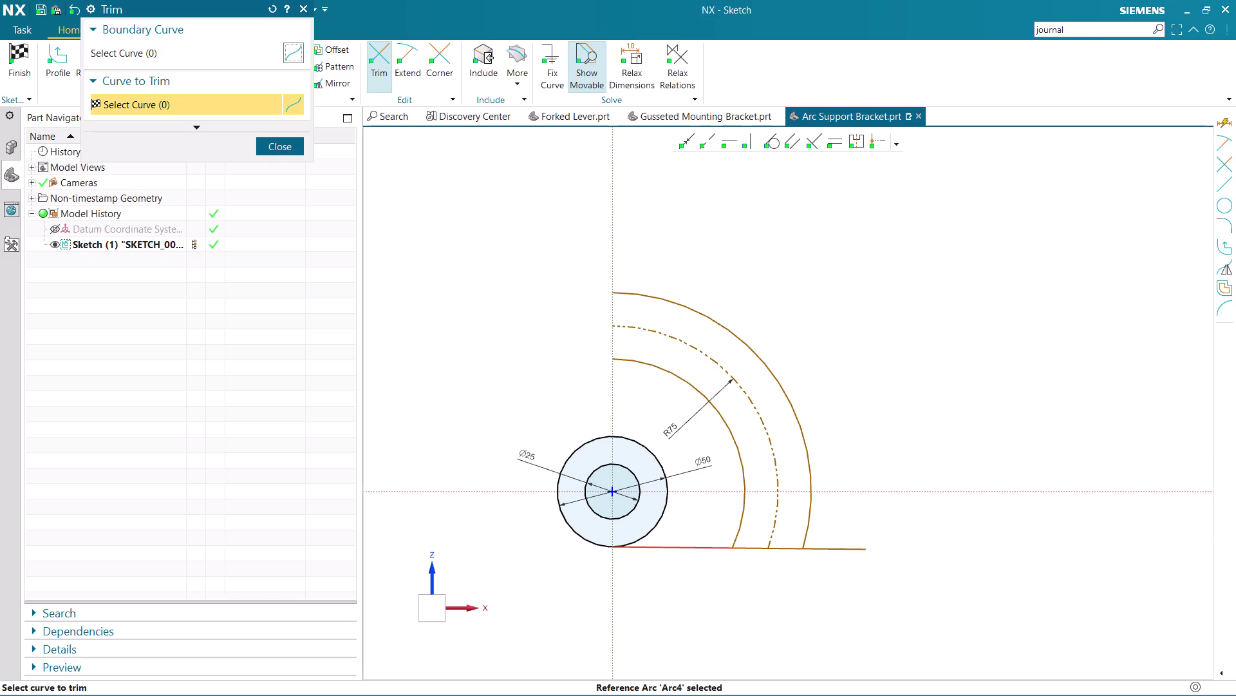
click(681, 552)
click(823, 547)
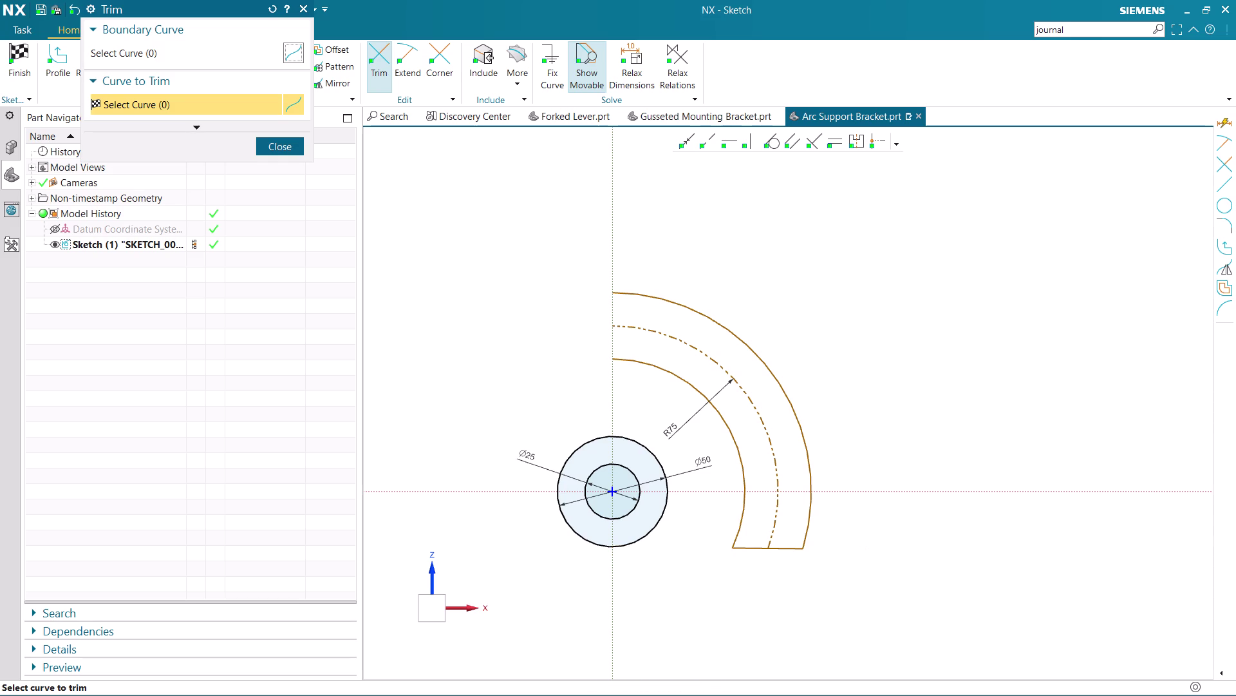
click(791, 550)
click(752, 550)
click(260, 149)
click(121, 48)
click(119, 44)
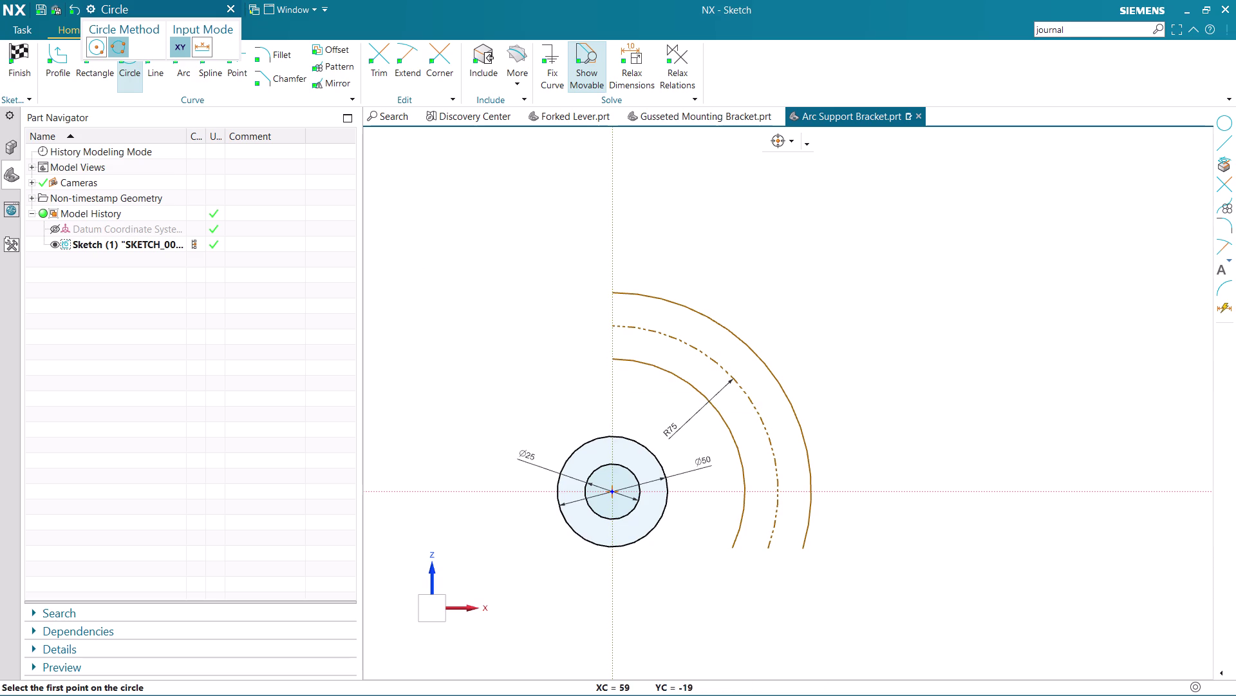
Cap the slot's lower and upper ends with circles snapped to both slot arcs.
click(732, 548)
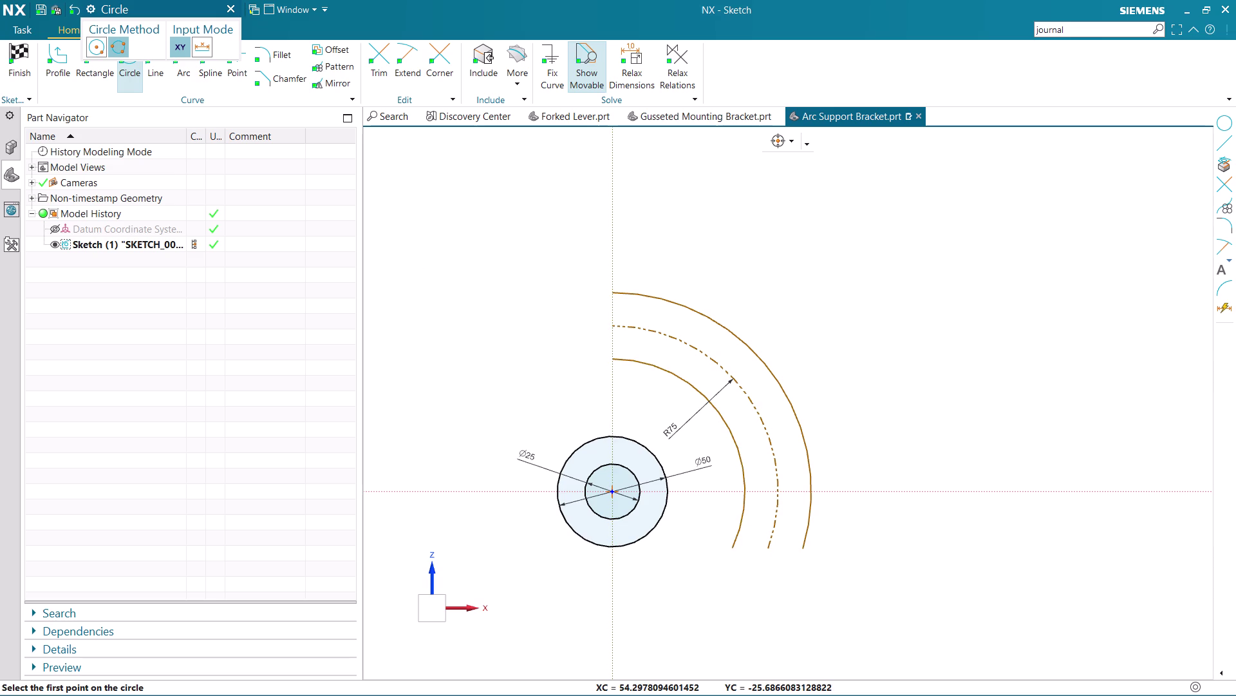
click(799, 548)
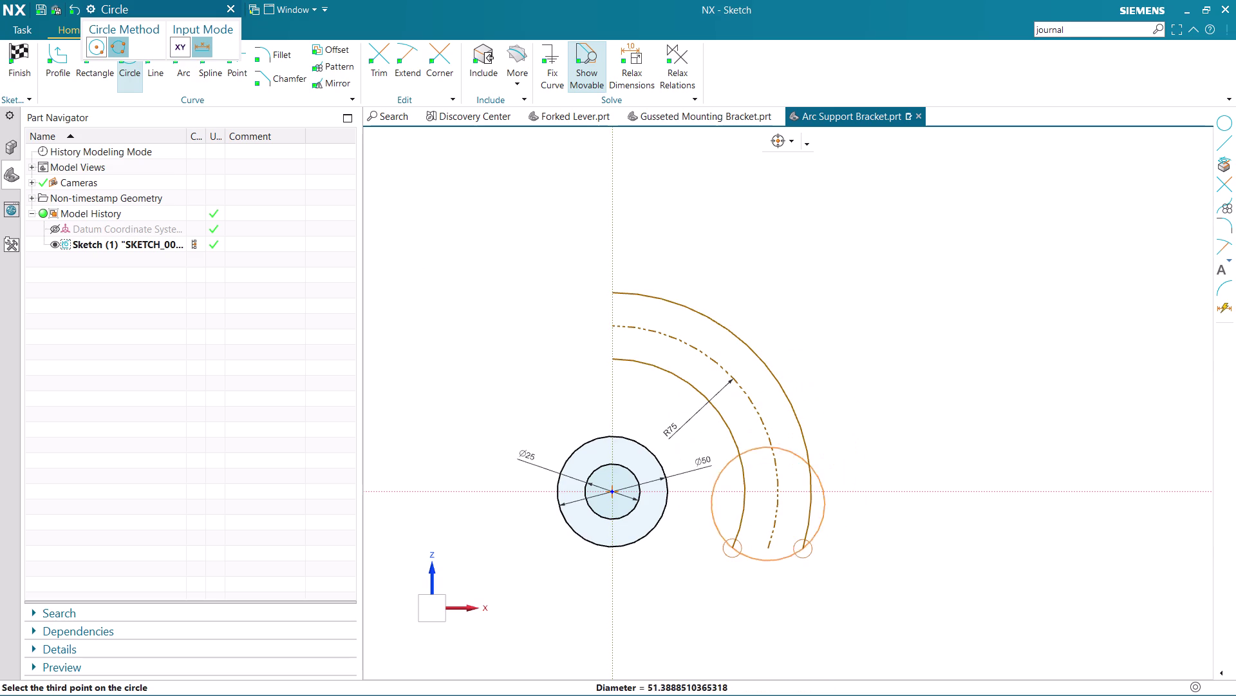
click(757, 604)
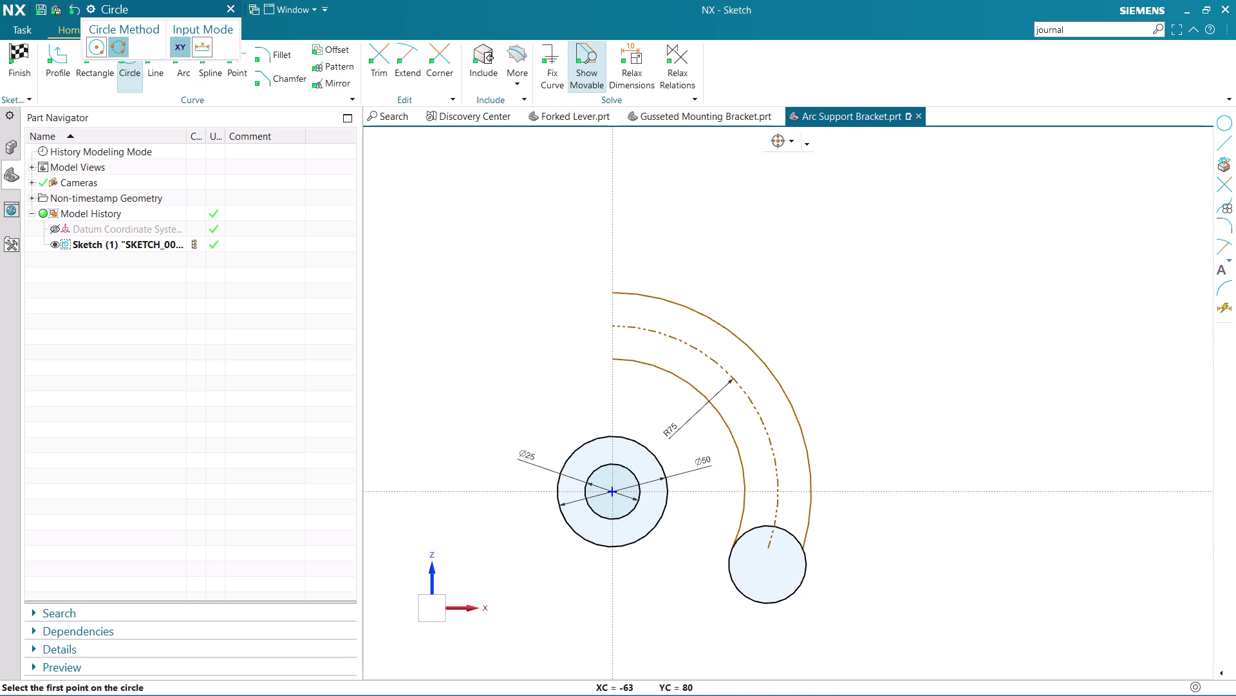
click(613, 293)
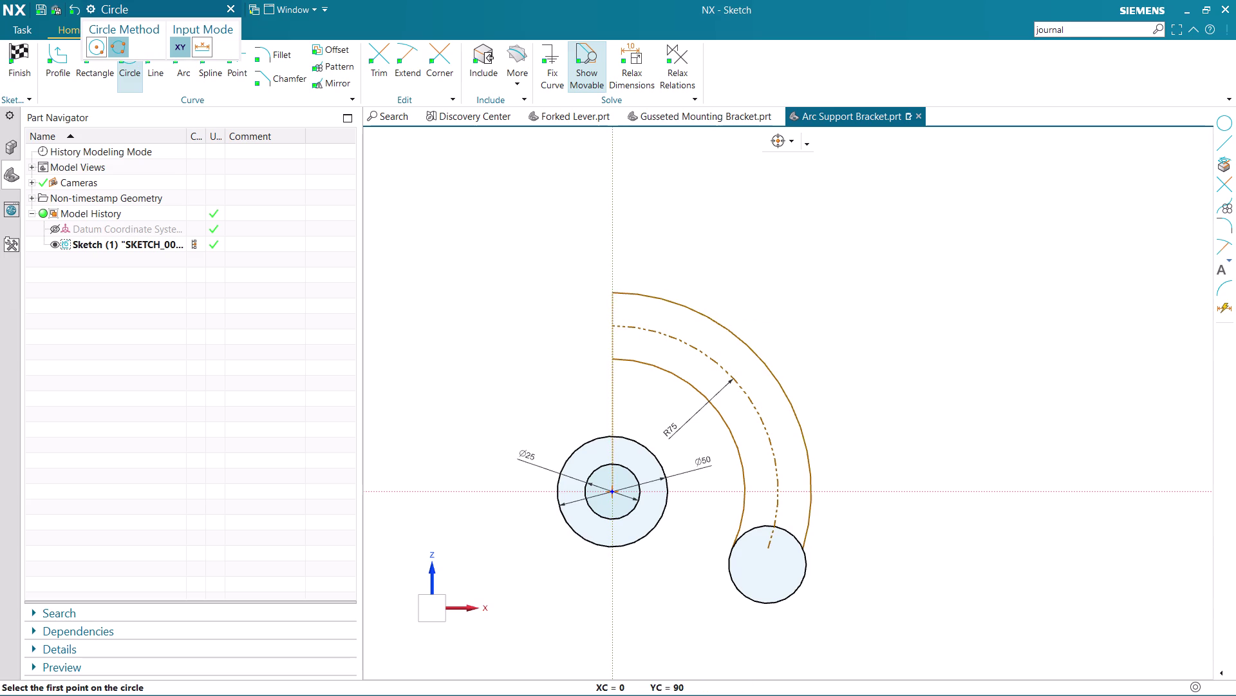
click(611, 355)
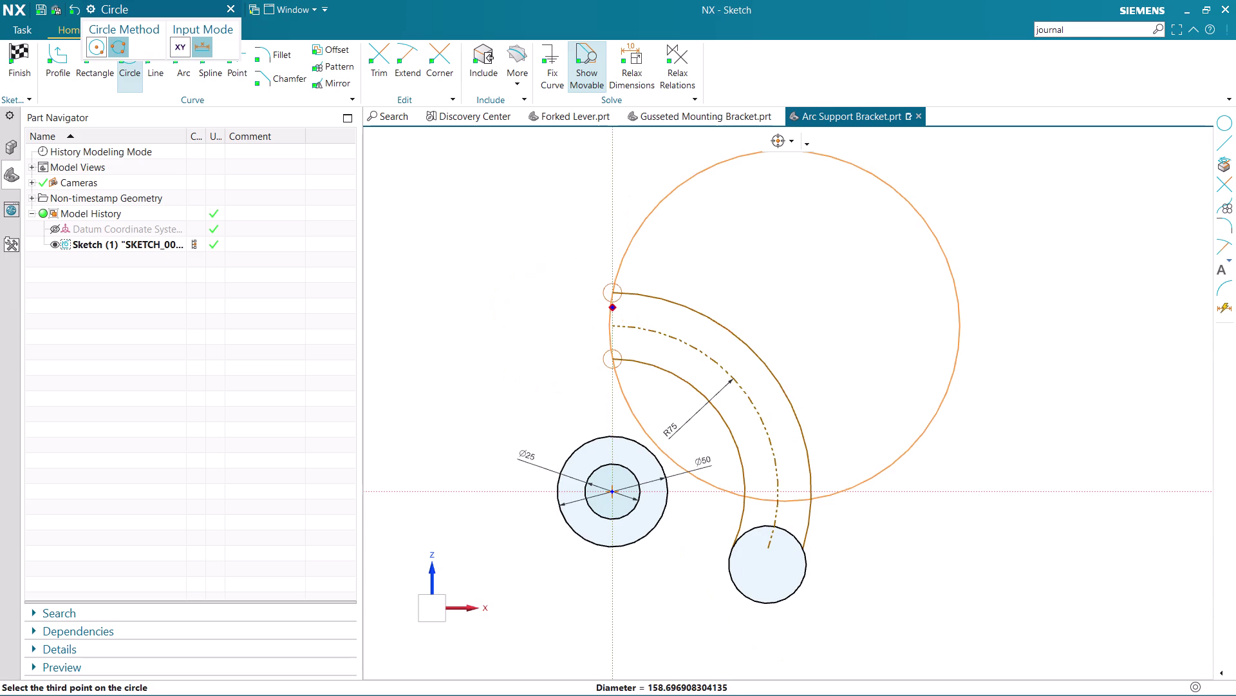
click(666, 319)
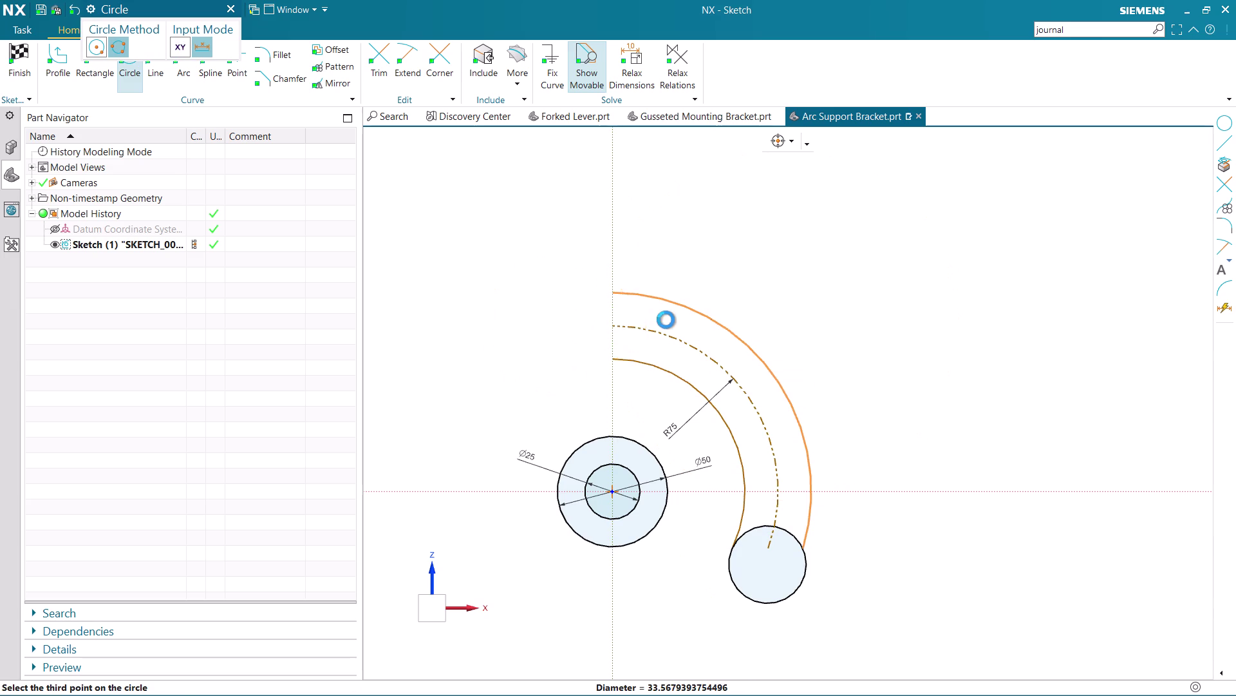
Pick the lower end circle and open its diameter dimension for editing.
scroll(down, 3)
scroll(up, 3)
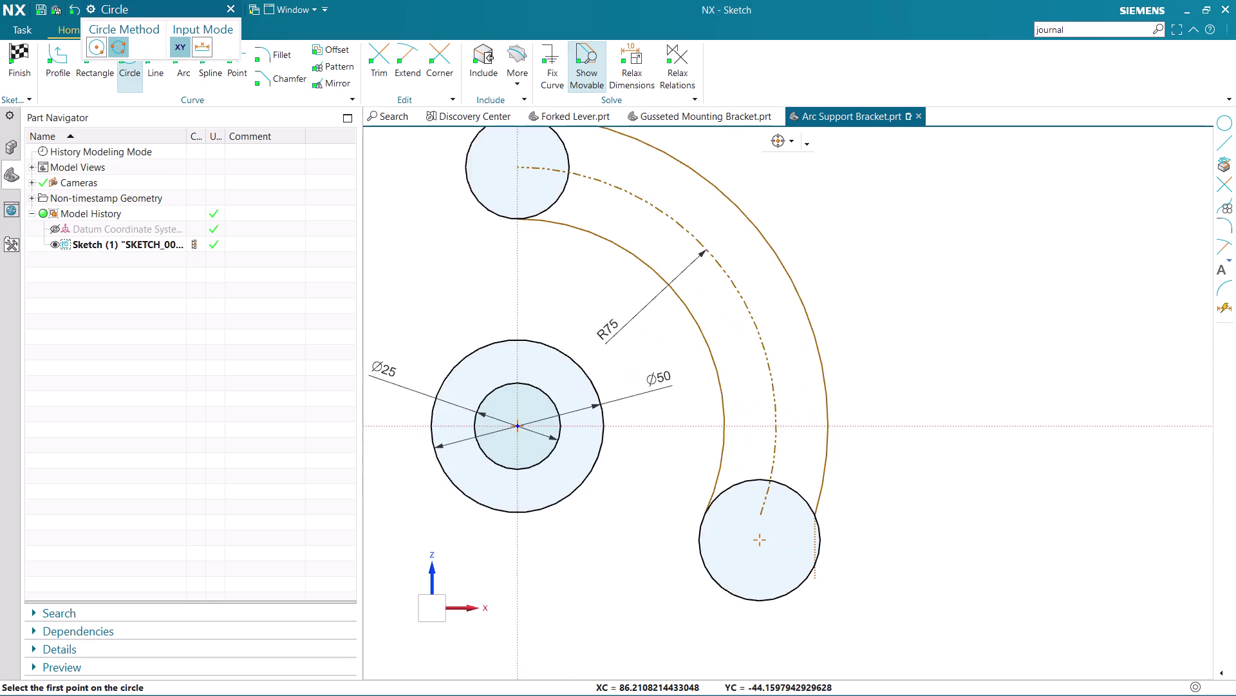
scroll(up, 3)
scroll(down, 3)
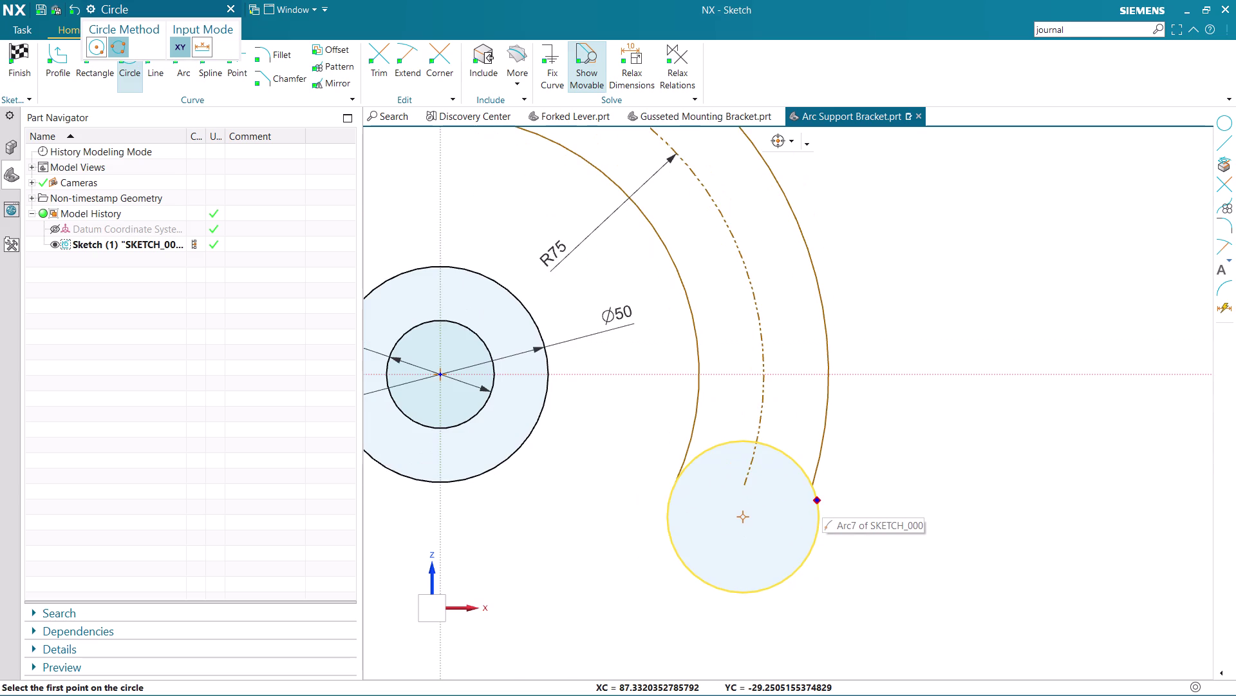
key(Escape)
click(785, 461)
double_click(876, 468)
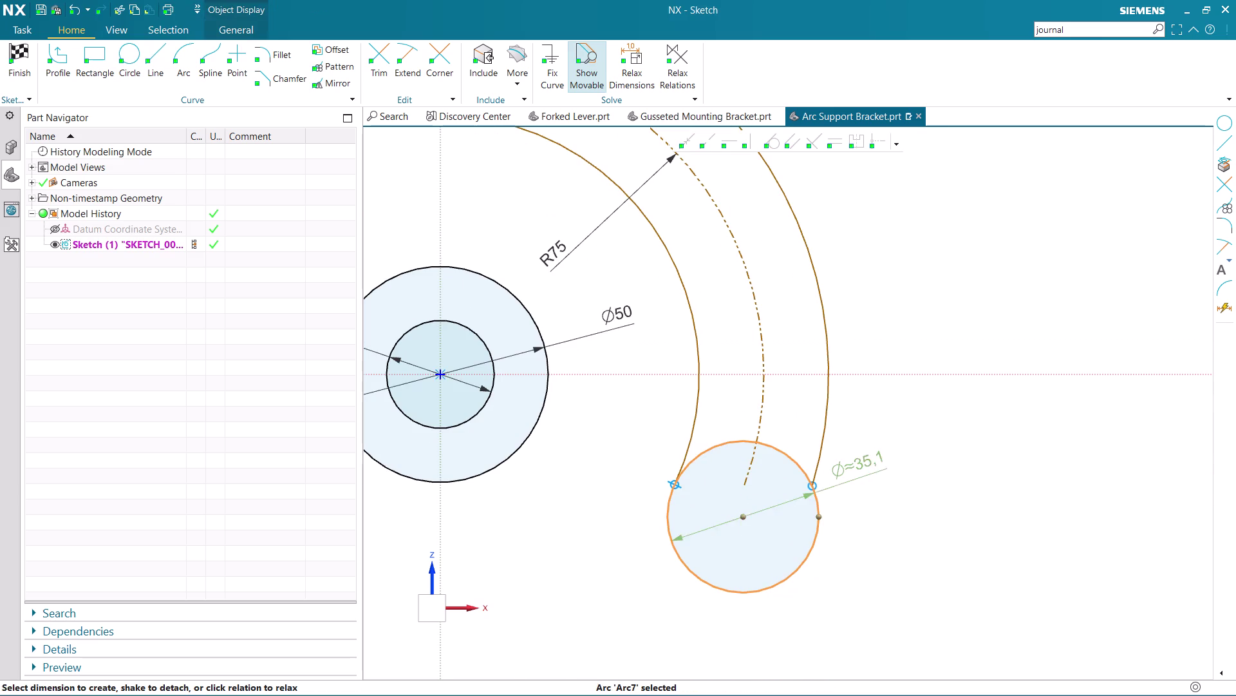
text(1)
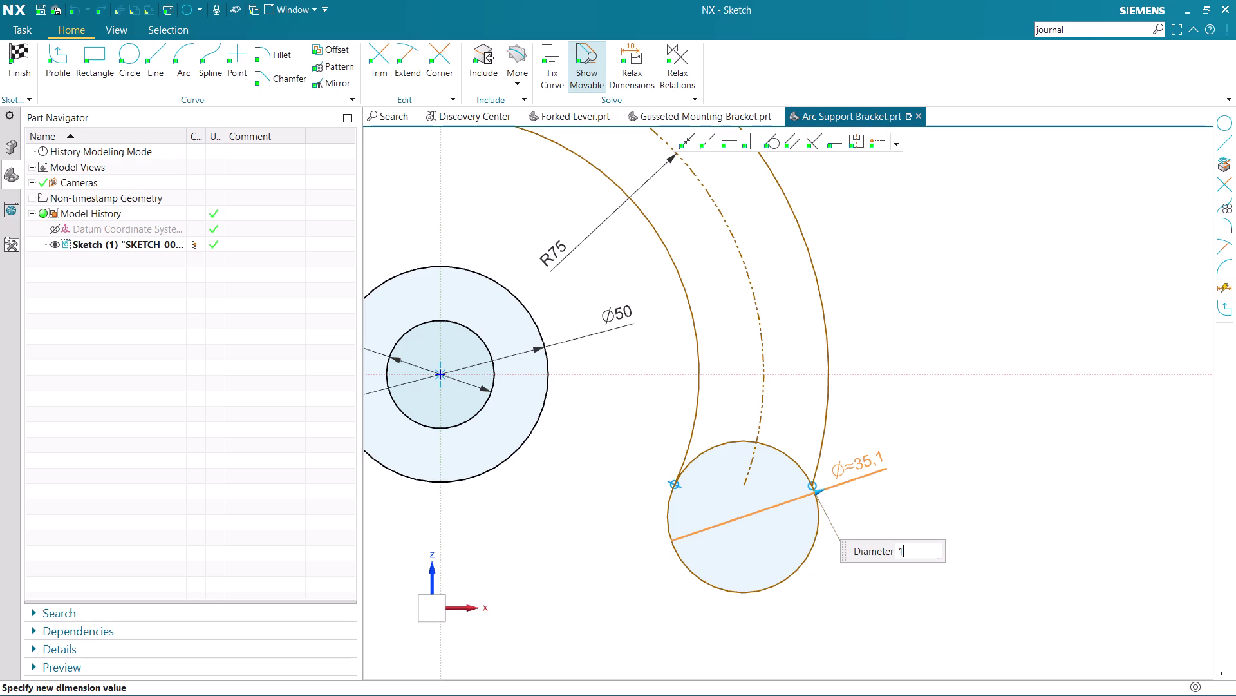
text(5)
key(Return)
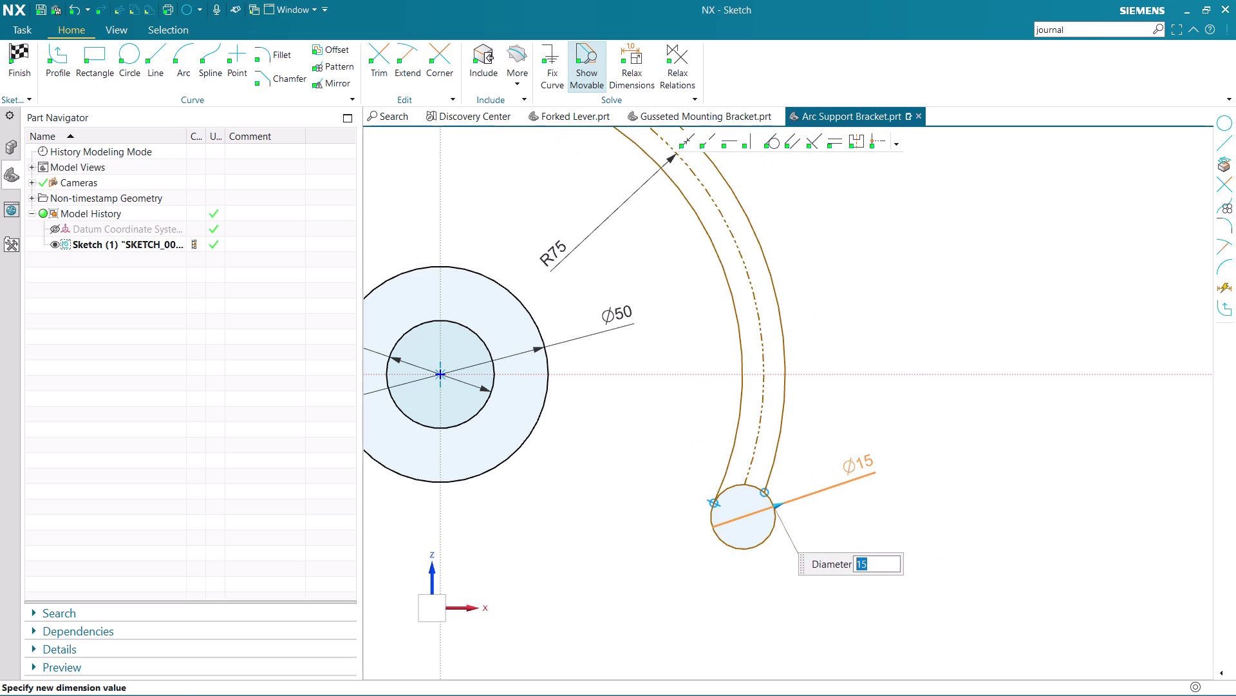
key(ctrl+z)
scroll(down, 3)
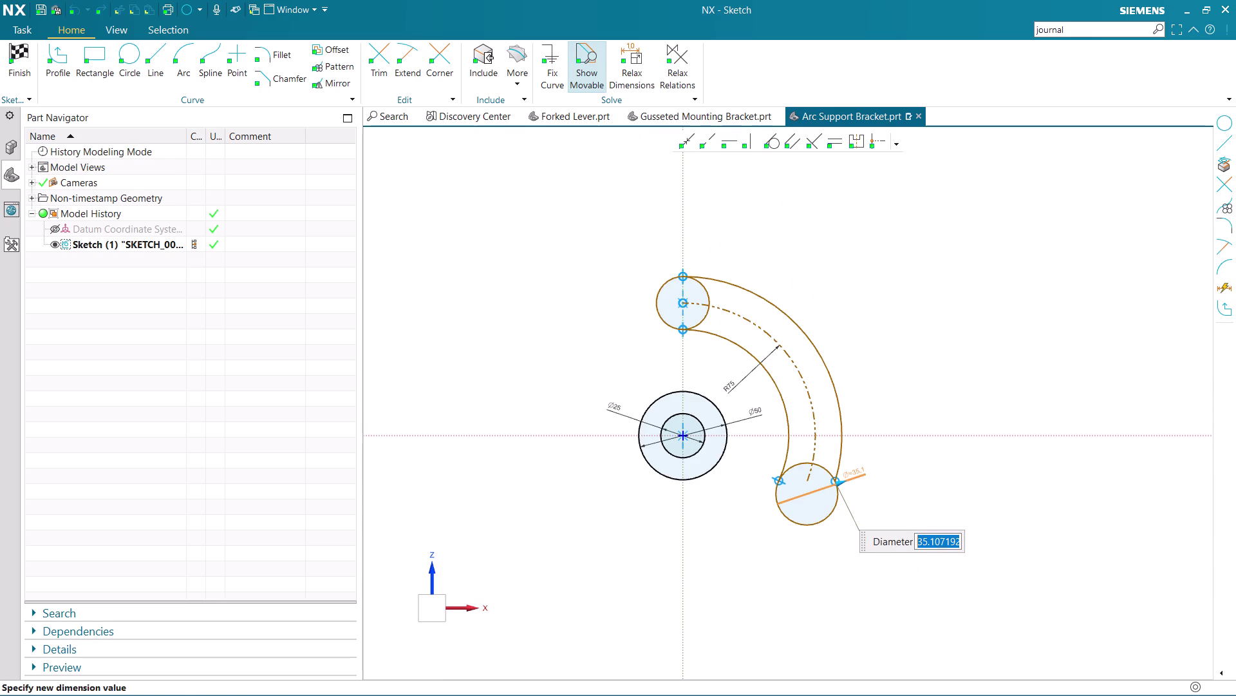
key(Escape)
click(662, 292)
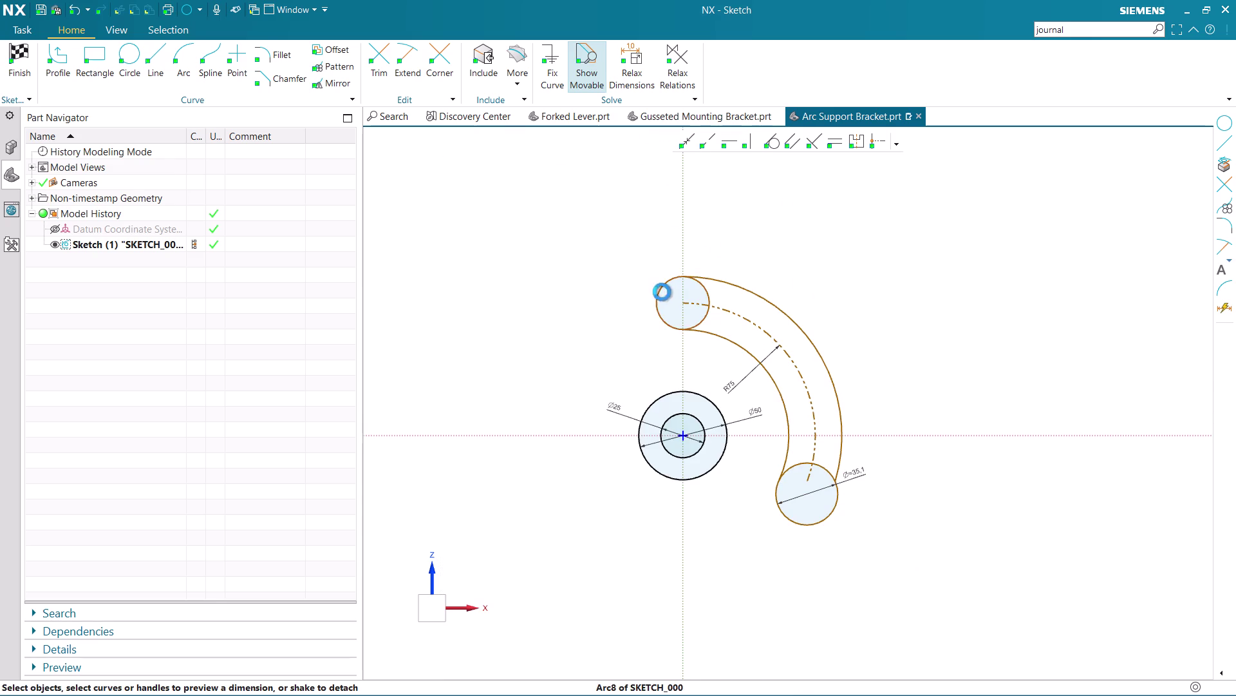
scroll(up, 3)
scroll(up, 3)
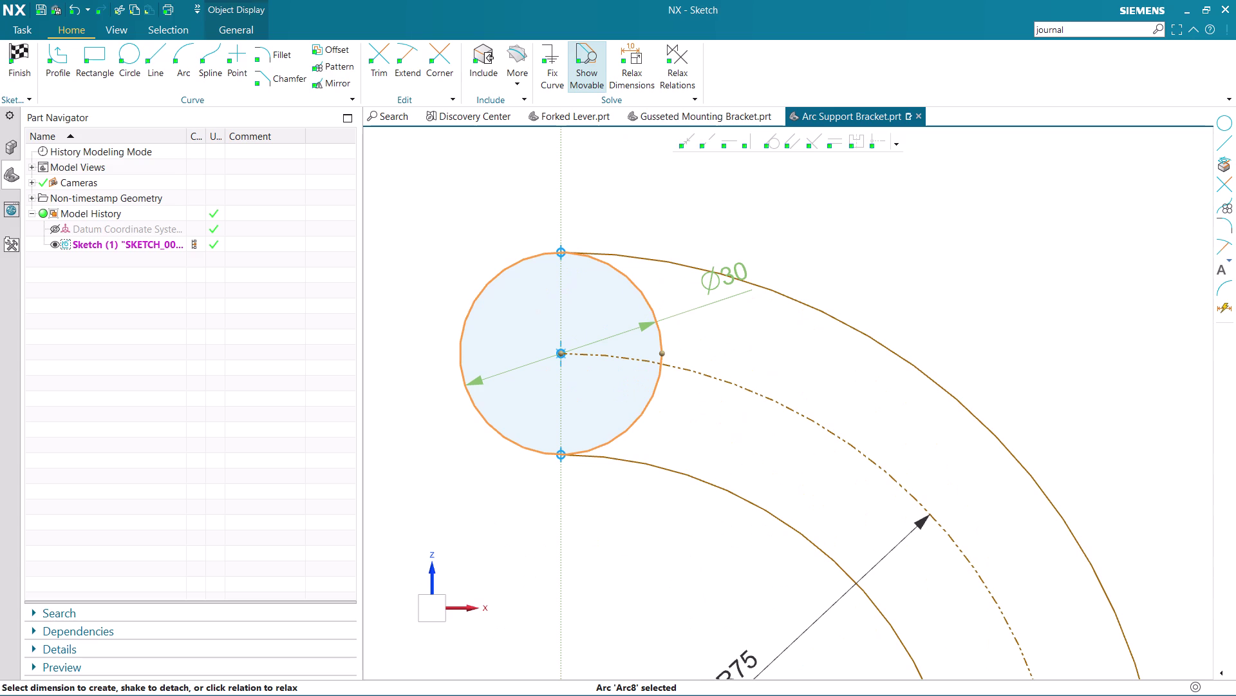
scroll(down, 3)
Delete the existing lower end circle.
scroll(up, 3)
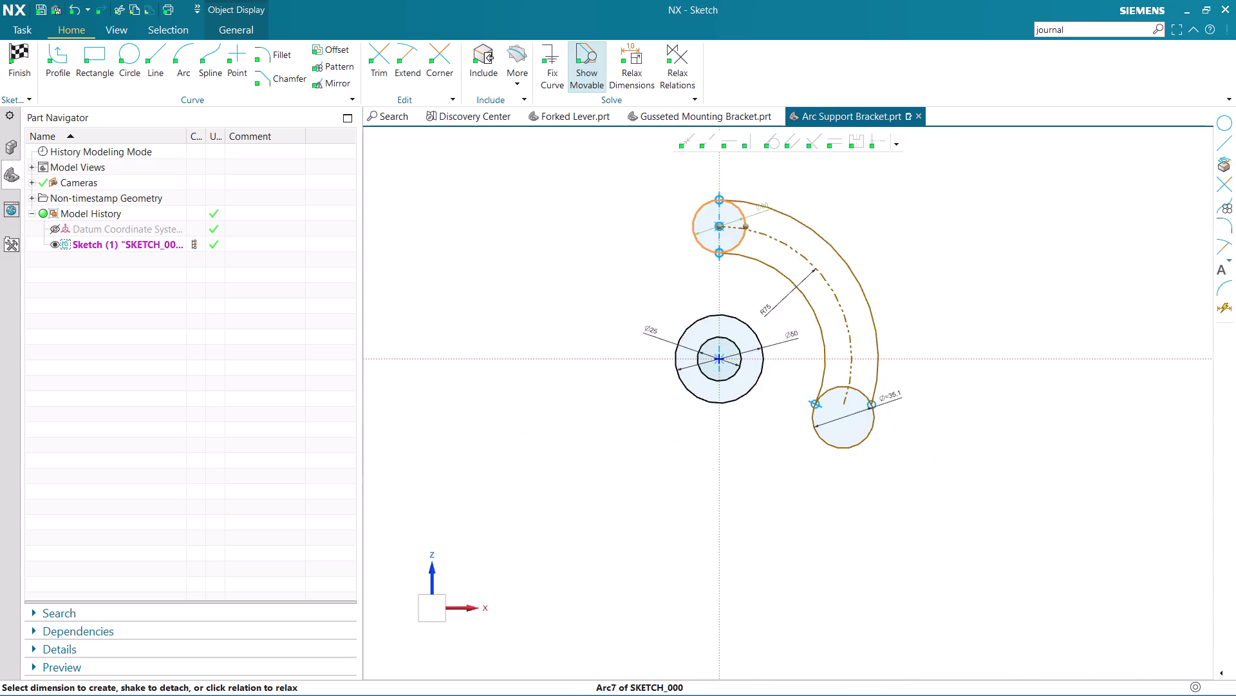
scroll(up, 3)
key(Escape)
click(841, 400)
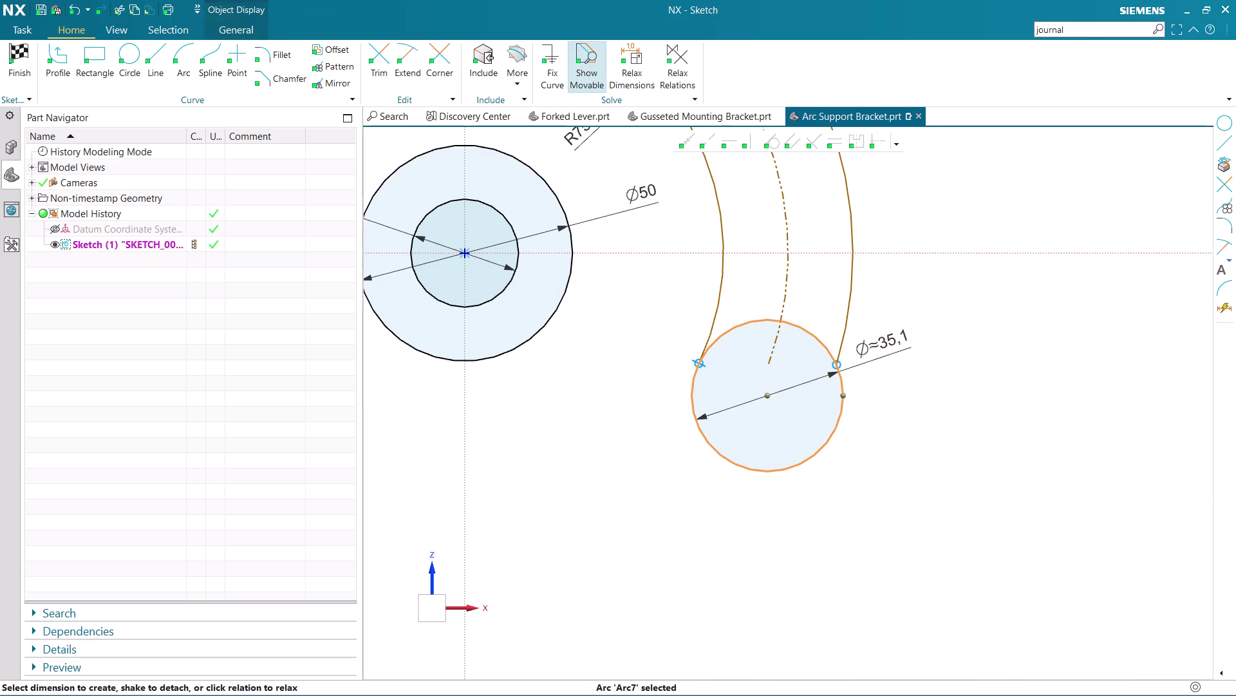
key(Delete)
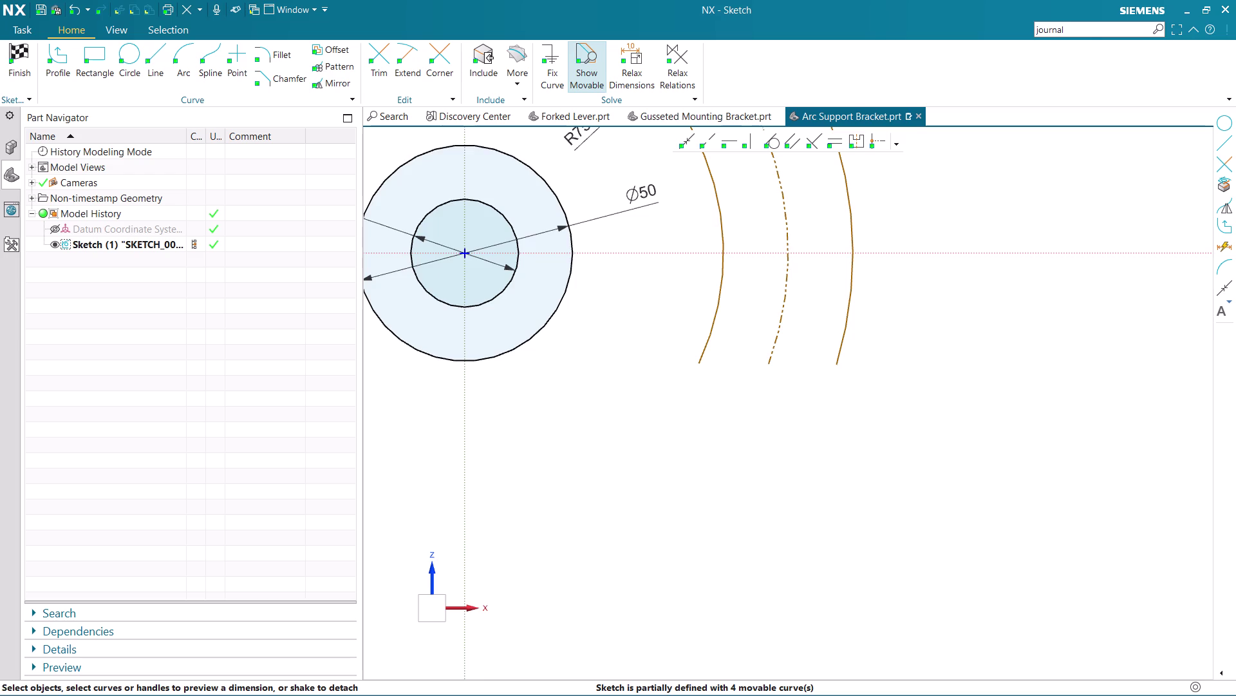
Draw a 3-point circle through both slot arc ends and open its diameter.
scroll(down, 3)
scroll(up, 3)
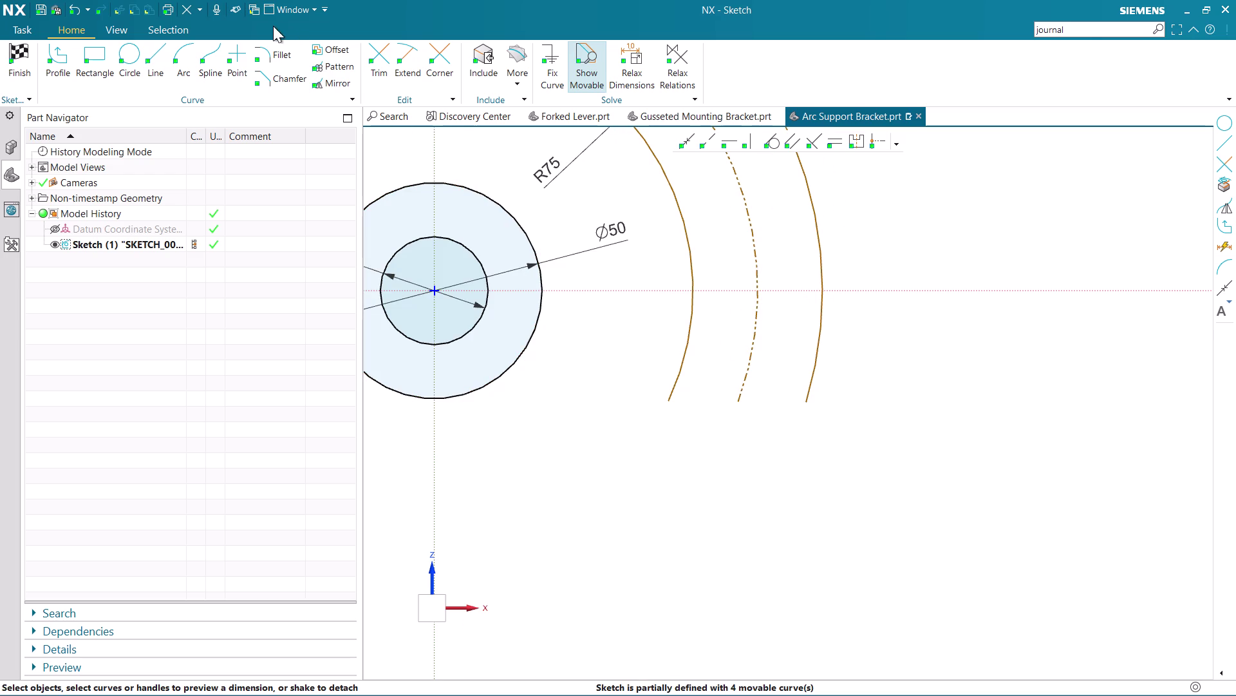
click(128, 55)
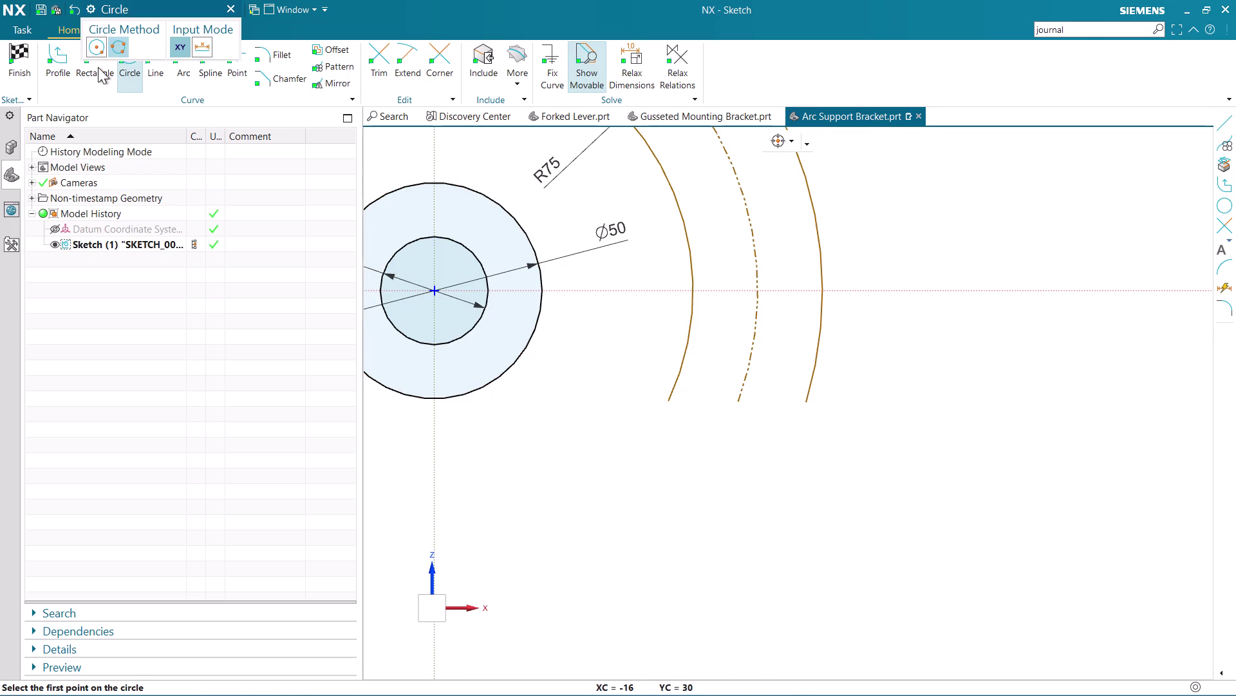
click(673, 399)
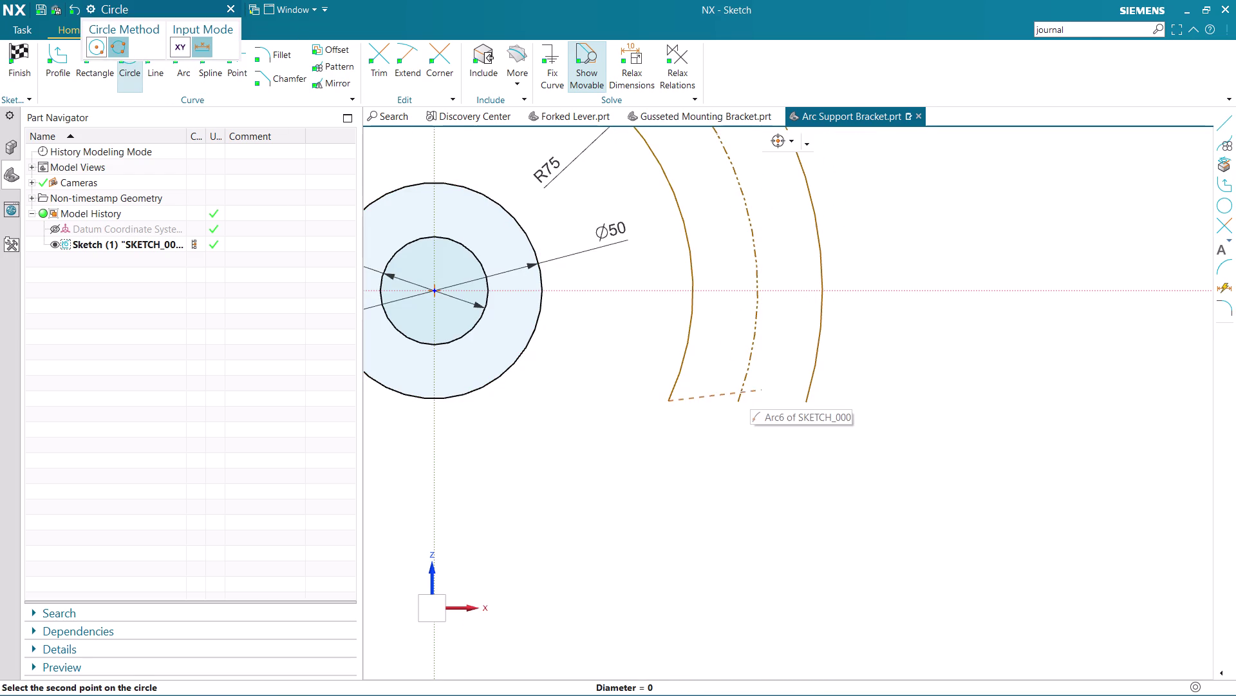
click(805, 400)
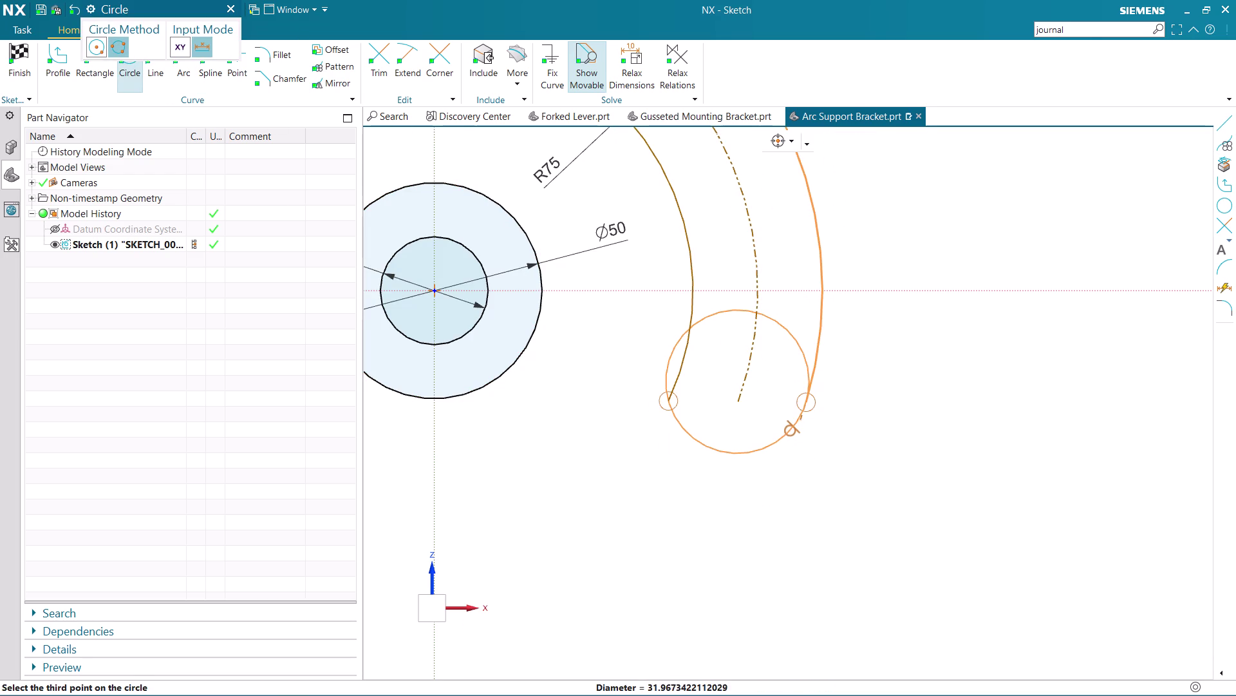
click(773, 333)
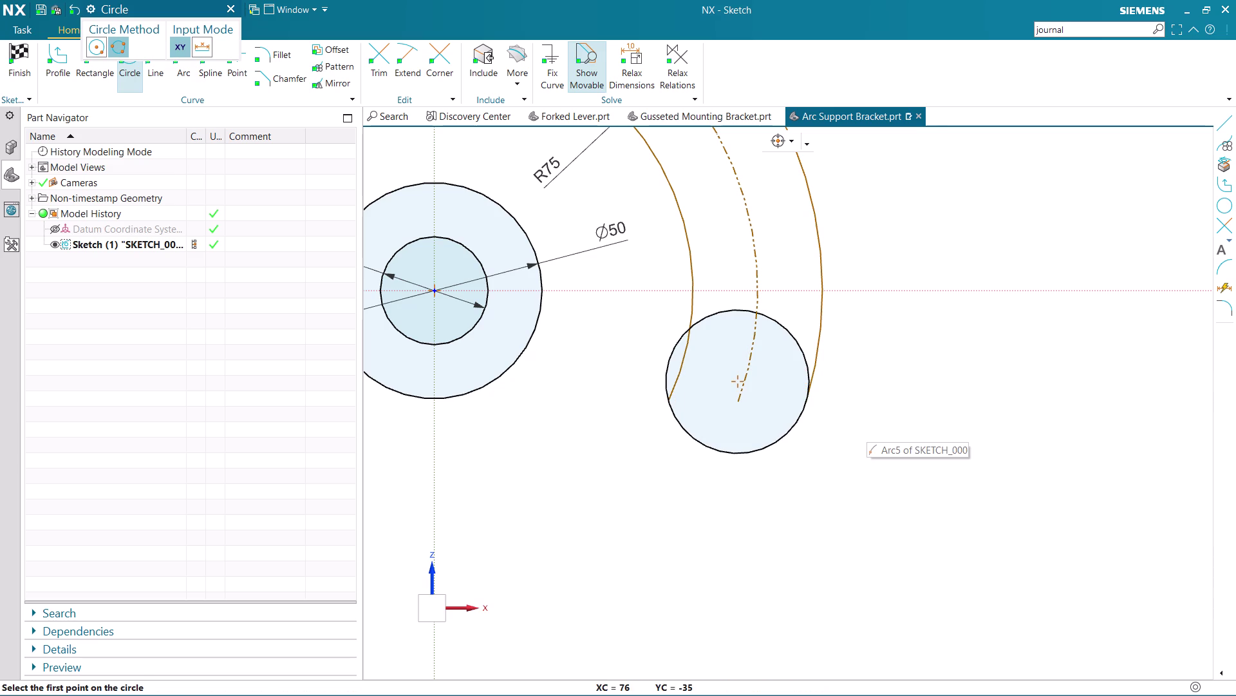
key(Escape)
click(786, 335)
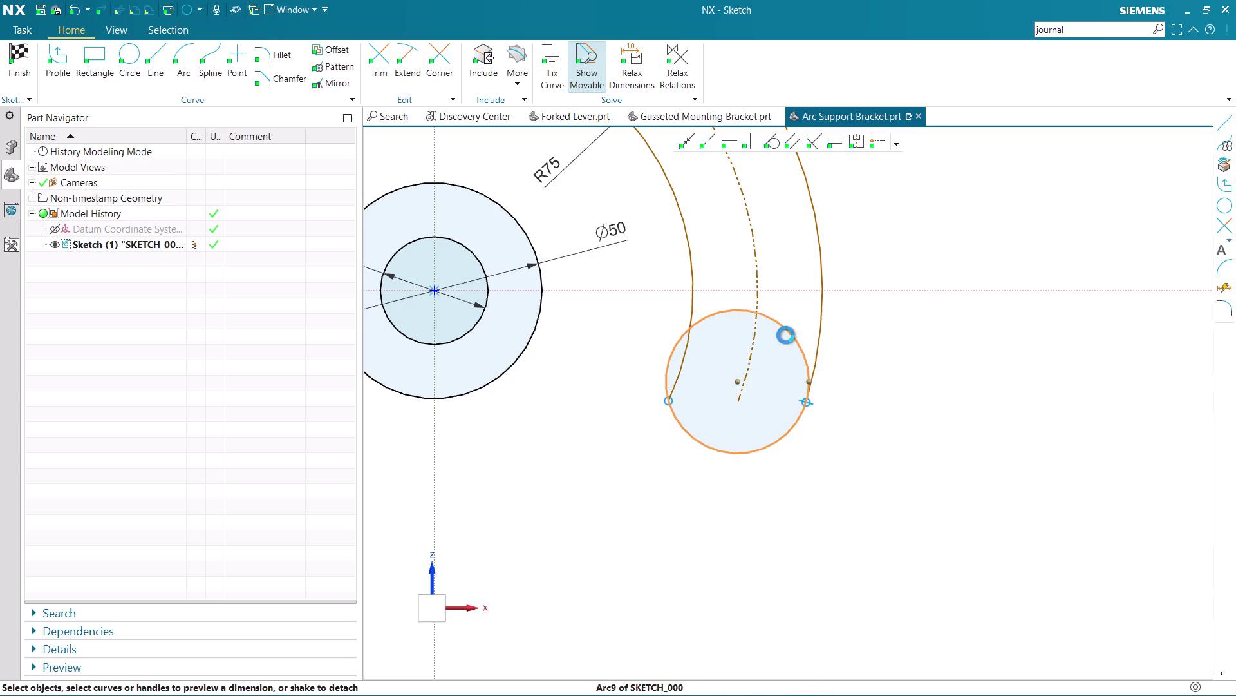
double_click(857, 328)
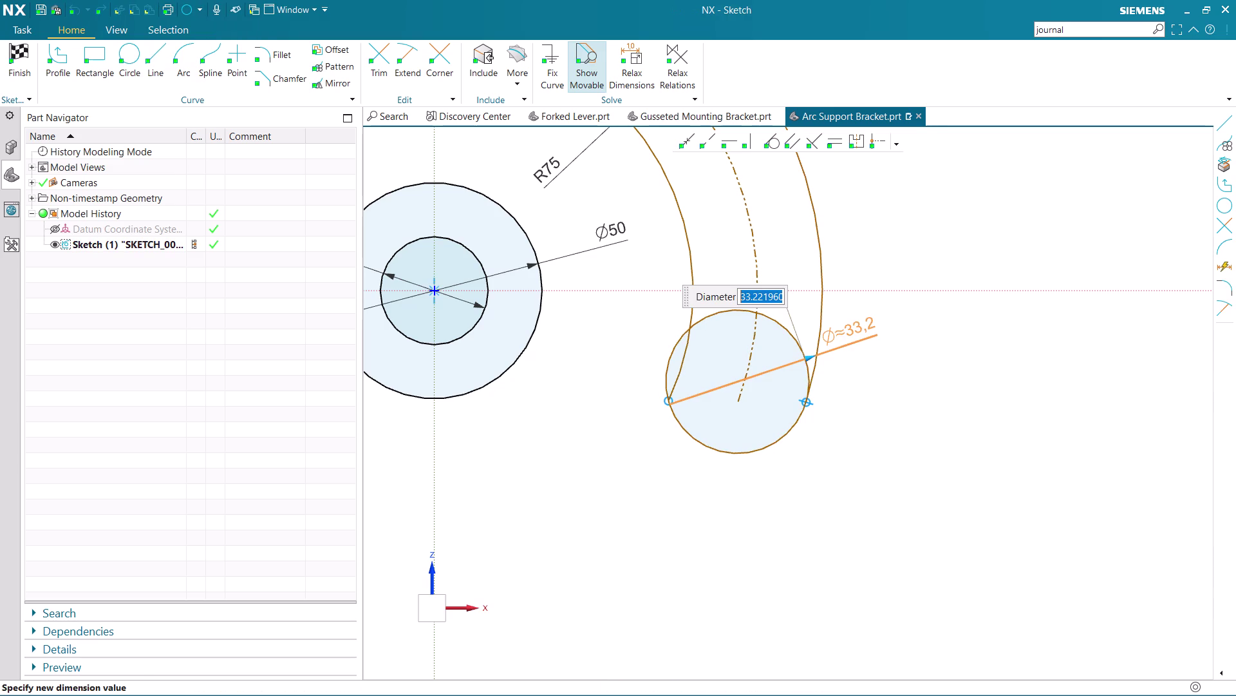
Try a 30 diameter on the lower end circle, then revert and cancel the edit.
key(3)
key(0)
key(Return)
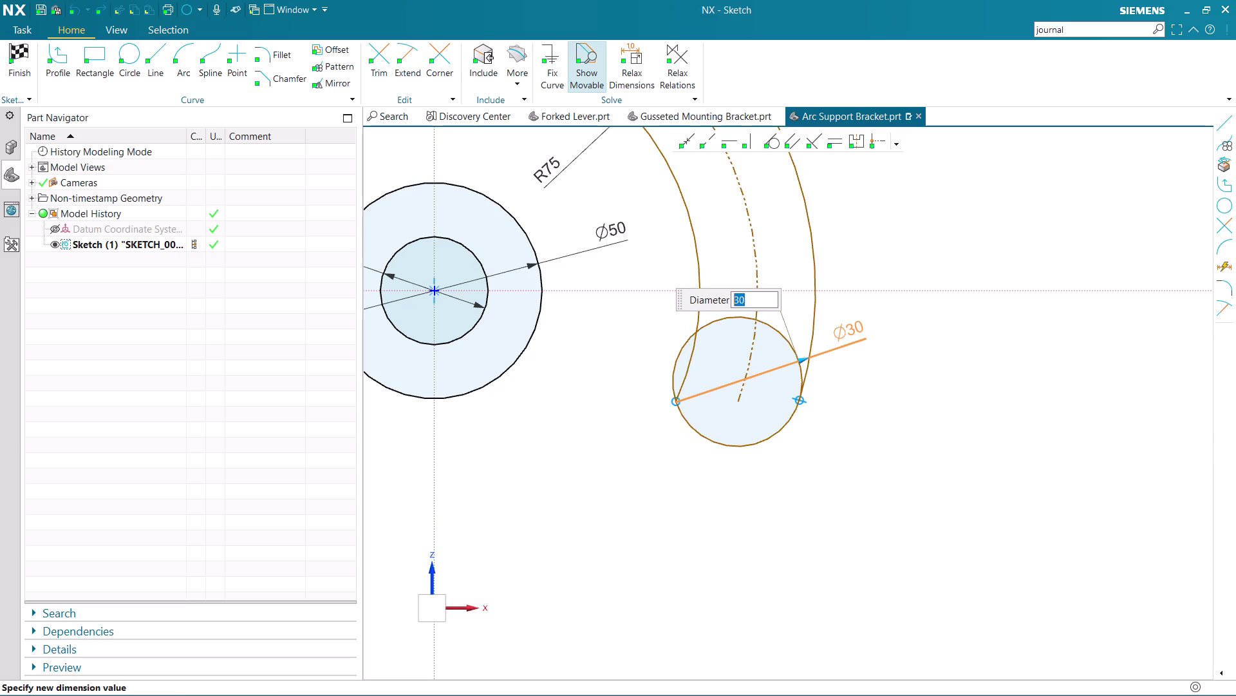
scroll(down, 3)
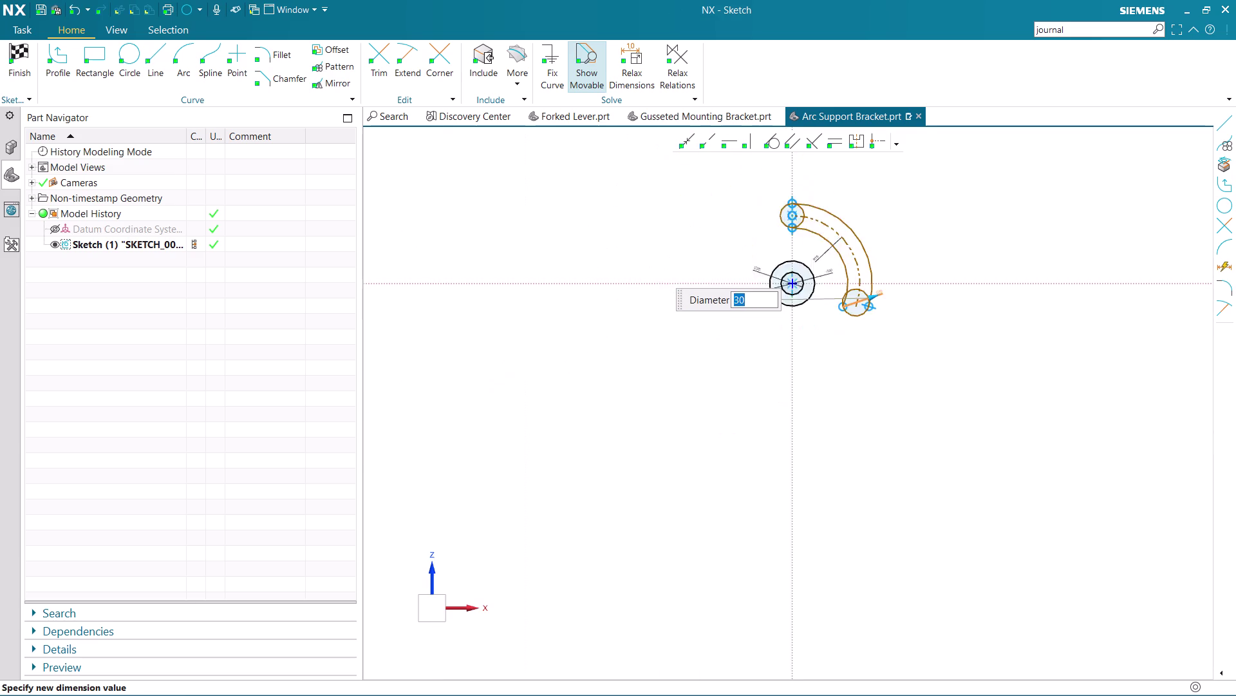
scroll(down, 3)
scroll(up, 3)
scroll(up, 3)
scroll(down, 3)
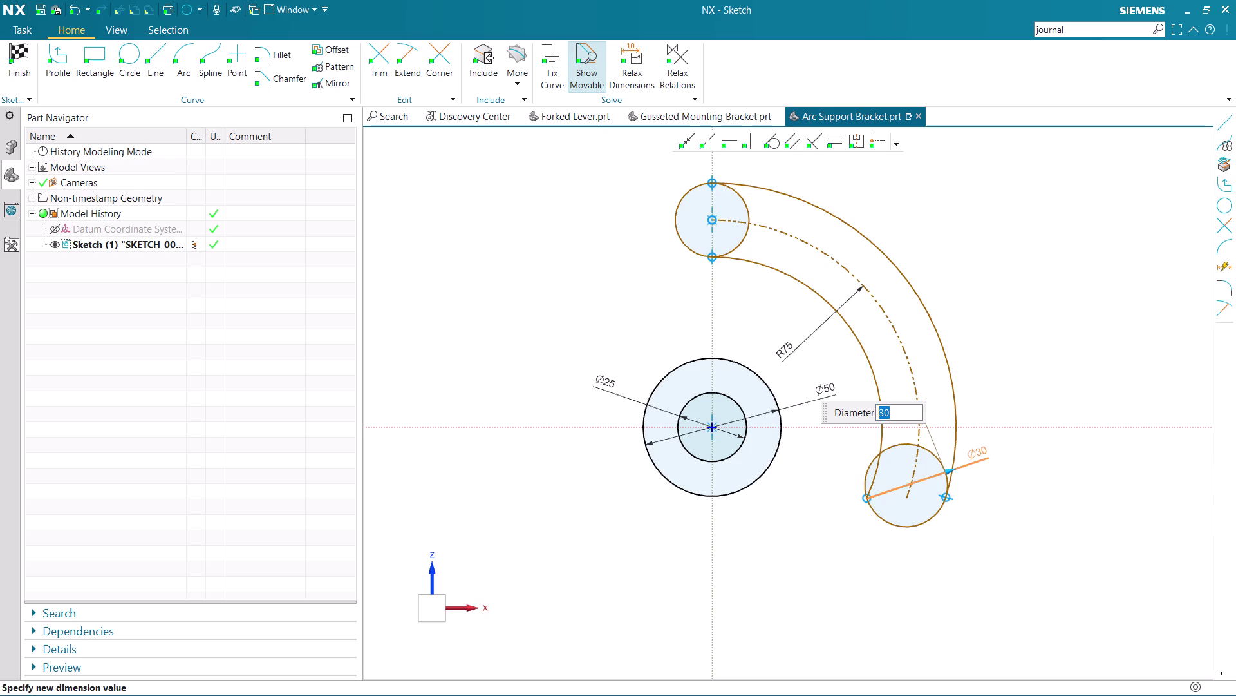
key(ctrl+z)
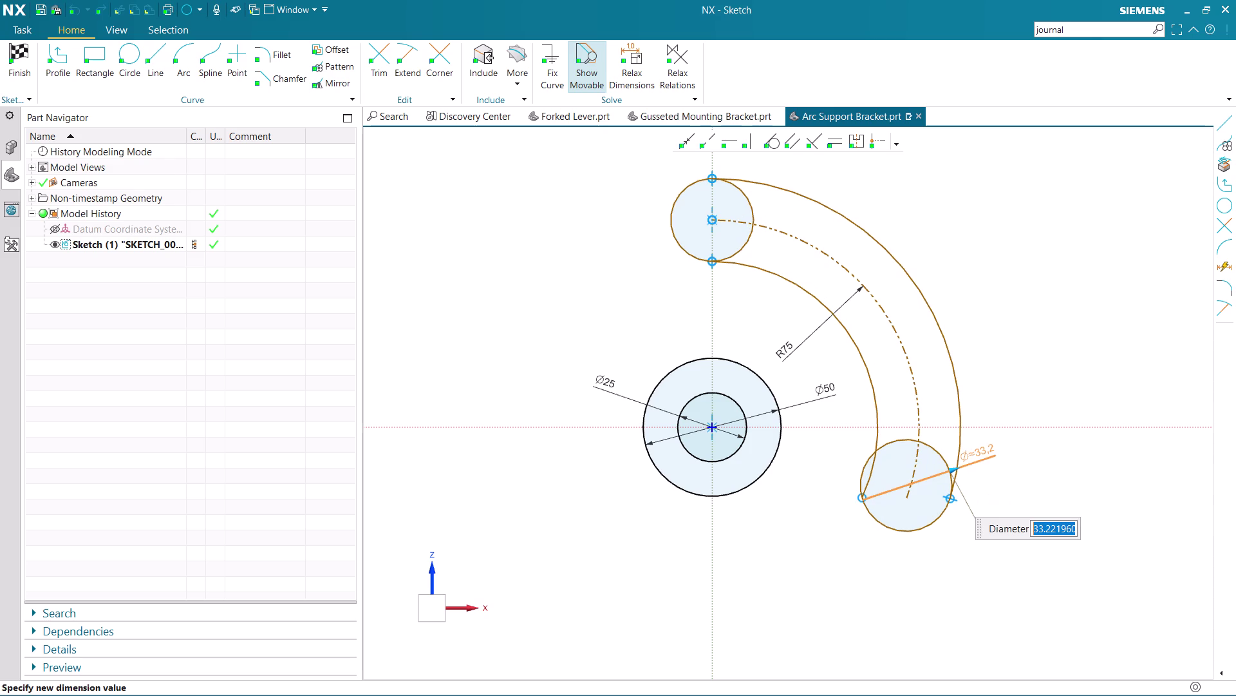
key(Escape)
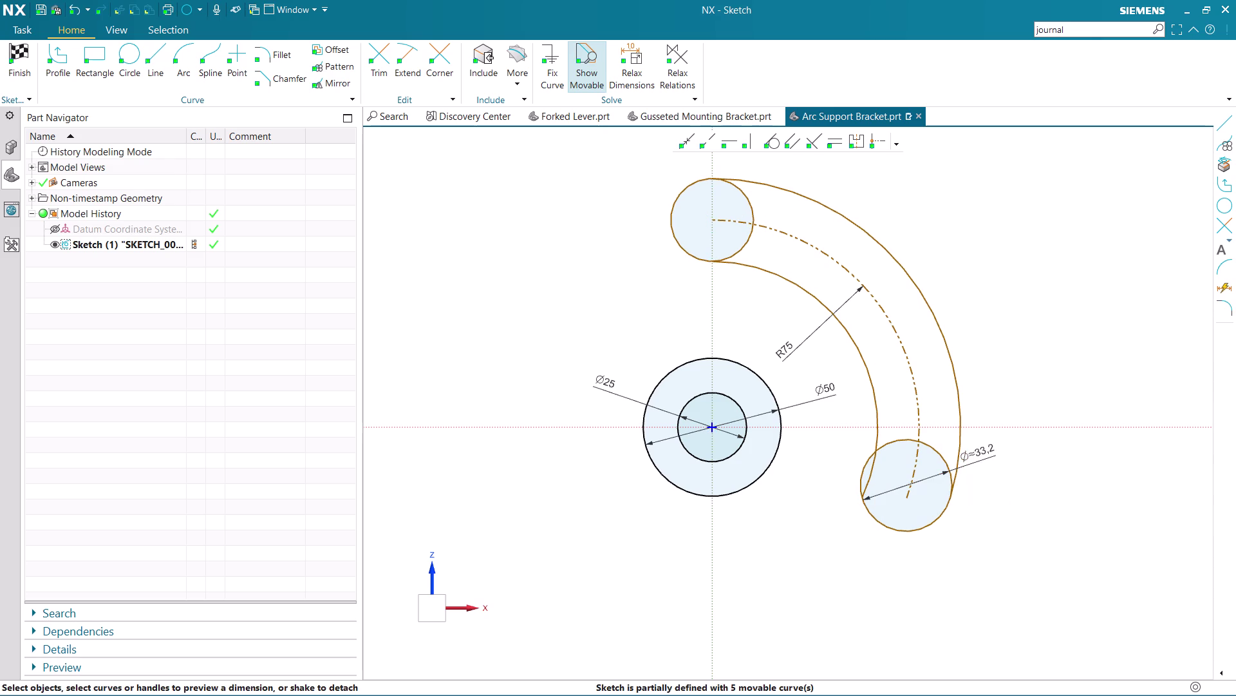
Delete the lower end circle and a second selected nearby curve.
click(986, 454)
key(Delete)
click(931, 455)
key(Delete)
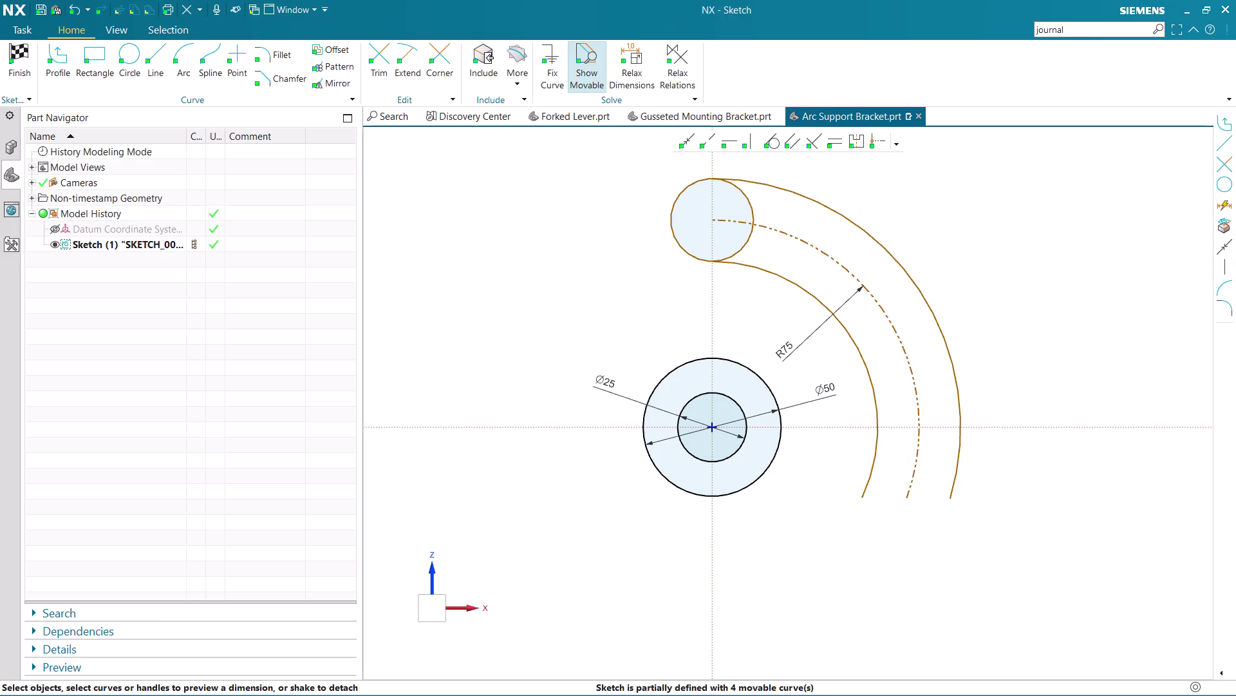
Draw a horizontal line from the outer arc's lower end to the Ø50 circle's bottom.
scroll(down, 3)
scroll(up, 3)
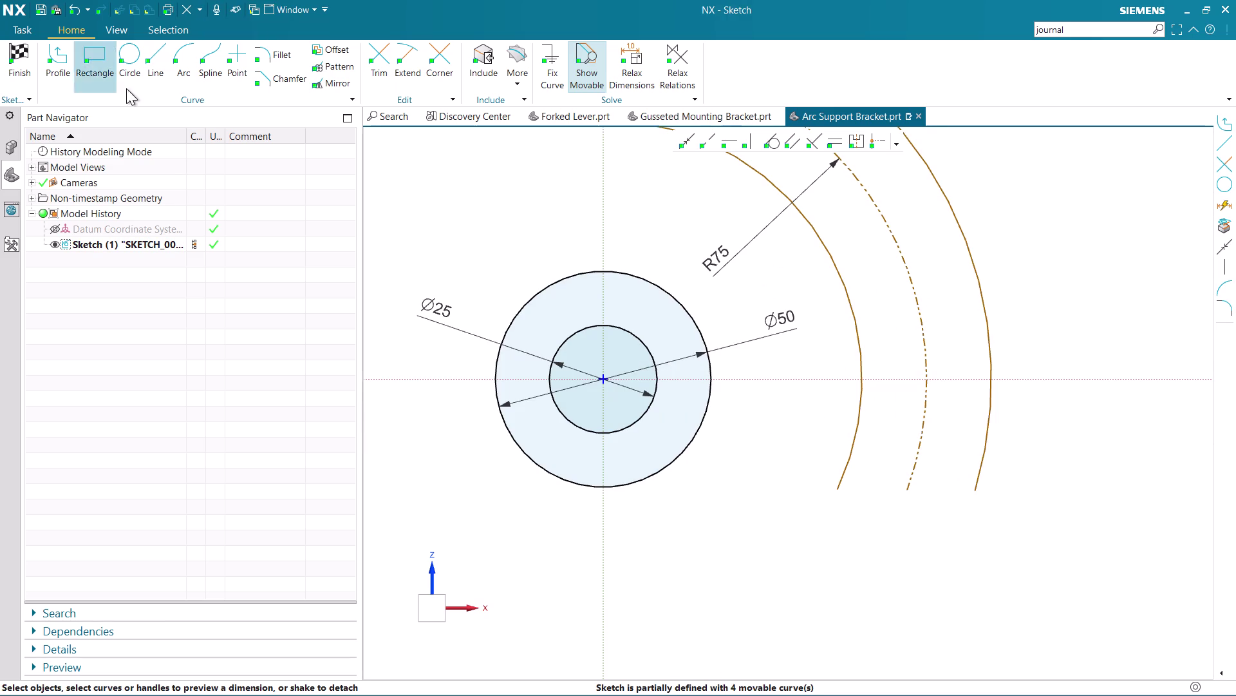
click(159, 53)
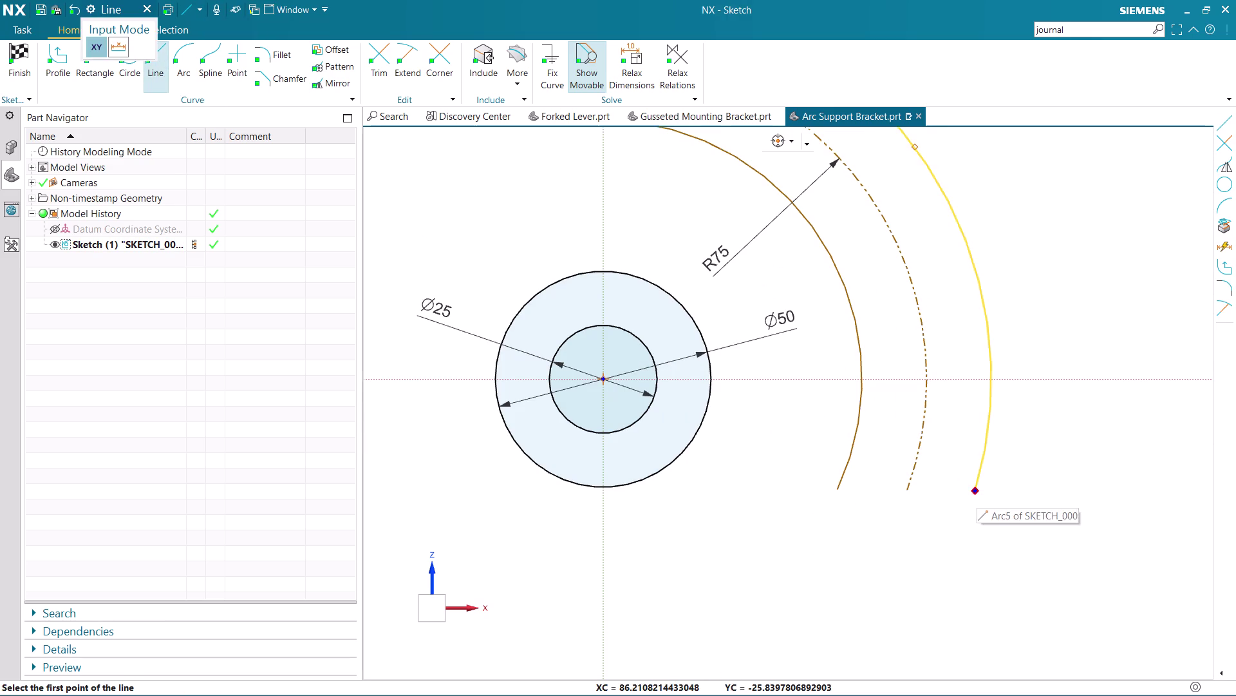
click(977, 490)
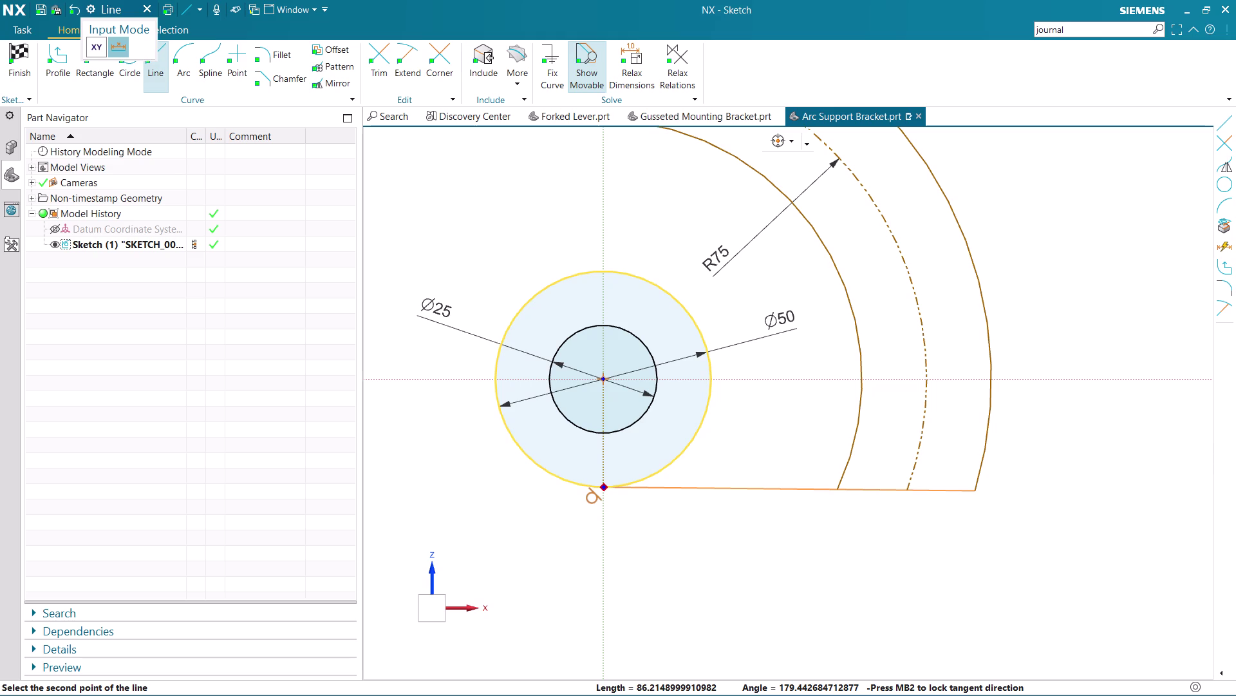
click(604, 488)
scroll(up, 3)
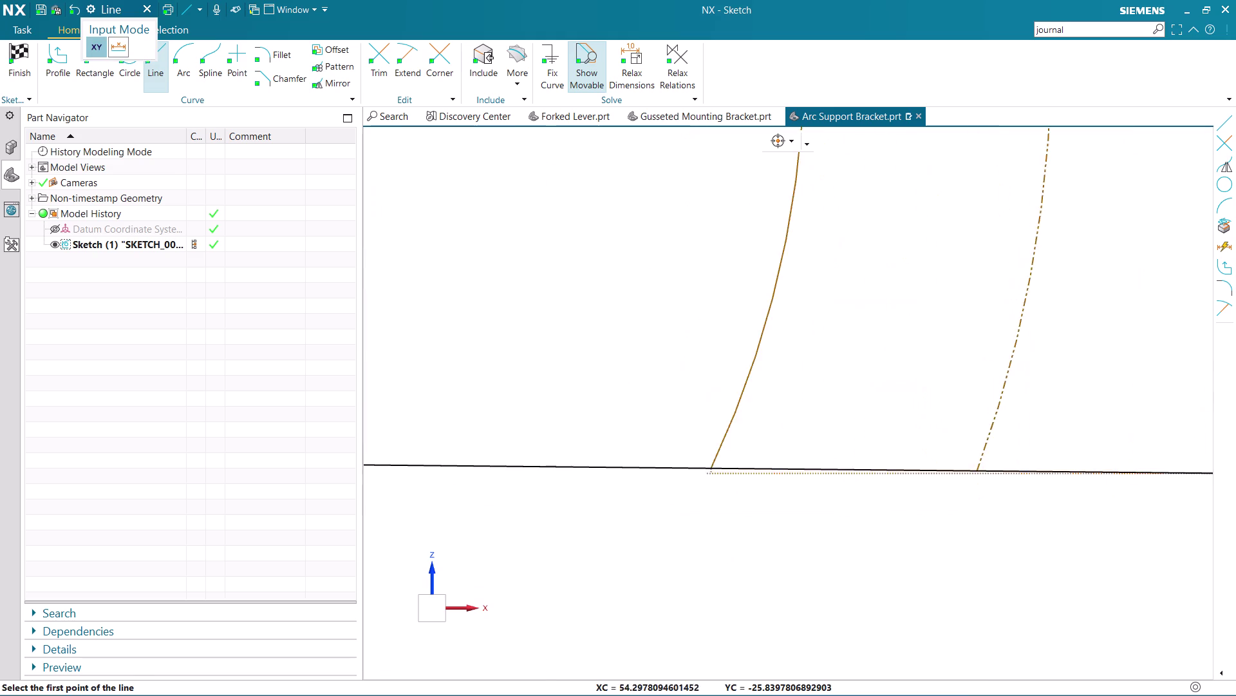
scroll(up, 3)
scroll(down, 3)
scroll(up, 3)
scroll(down, 3)
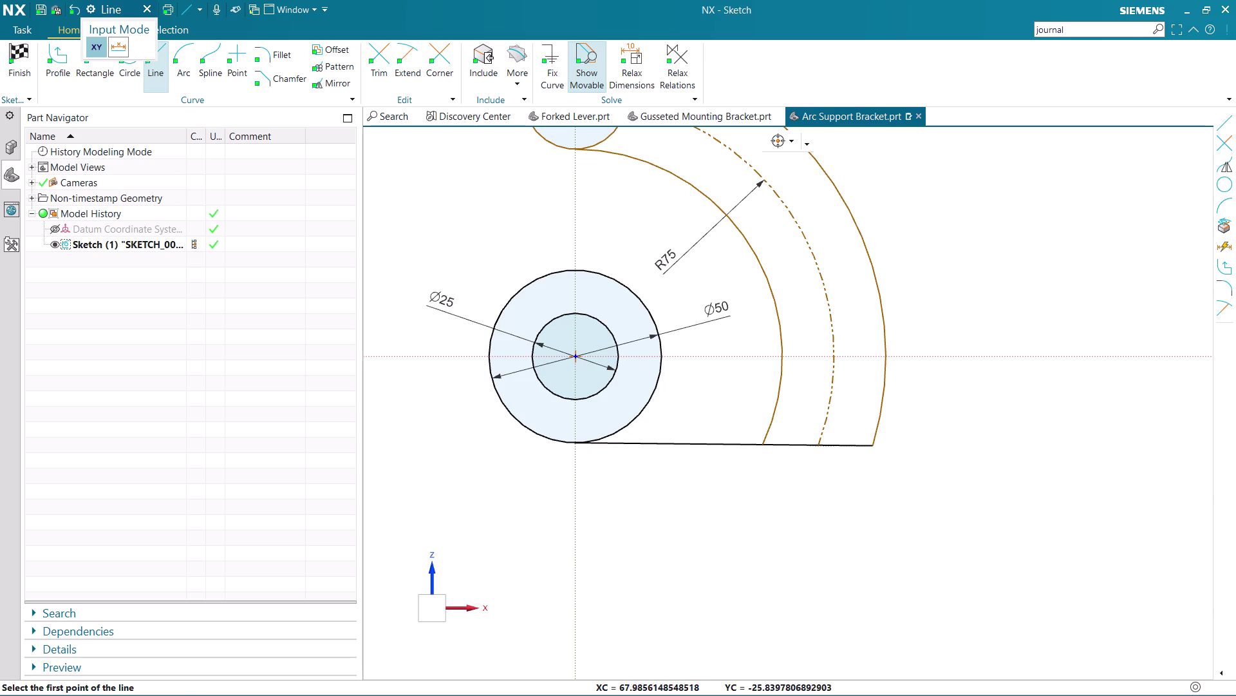
key(Escape)
Select the new bottom line and apply Delete to it.
click(682, 440)
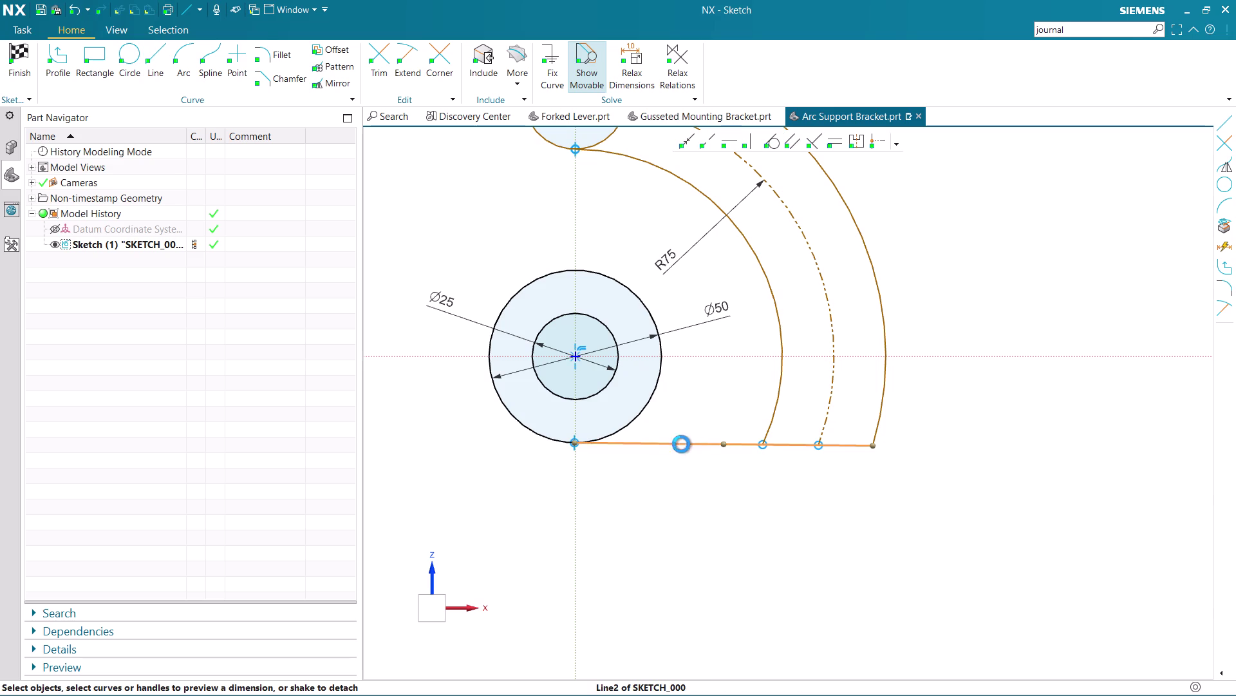
key(Delete)
scroll(down, 3)
scroll(up, 3)
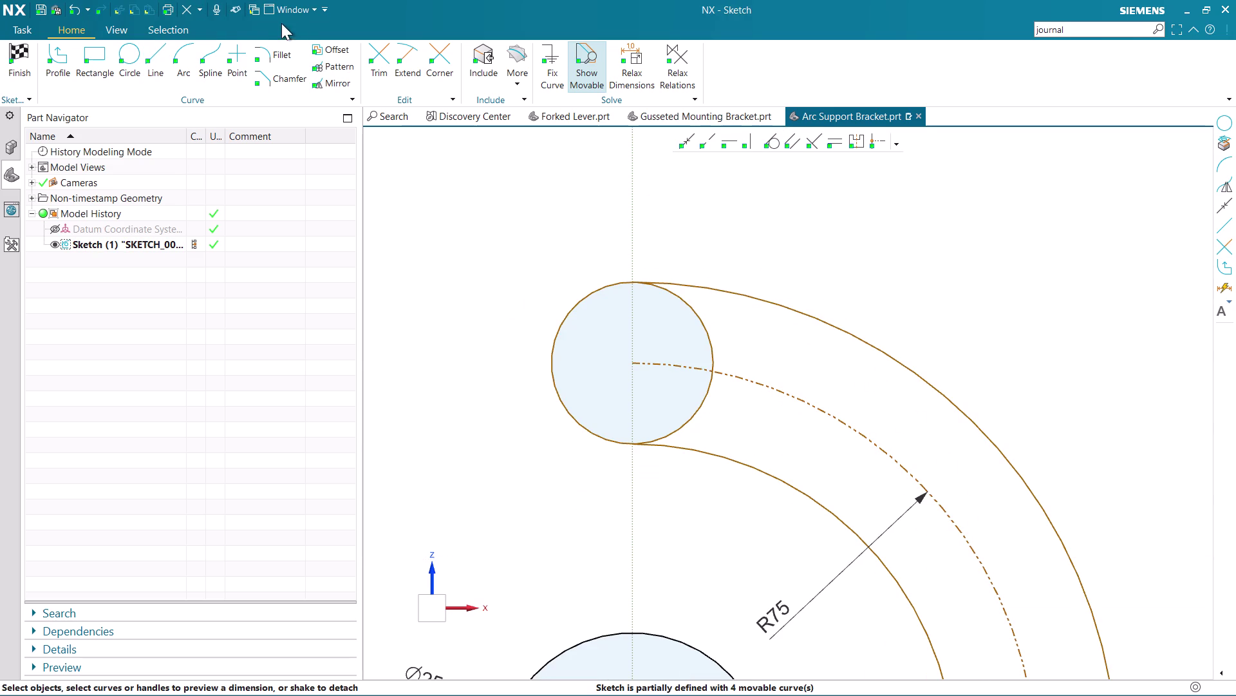
Draw a centre-diameter Ø12 circle on the centre of the slot's rounded top end.
click(132, 67)
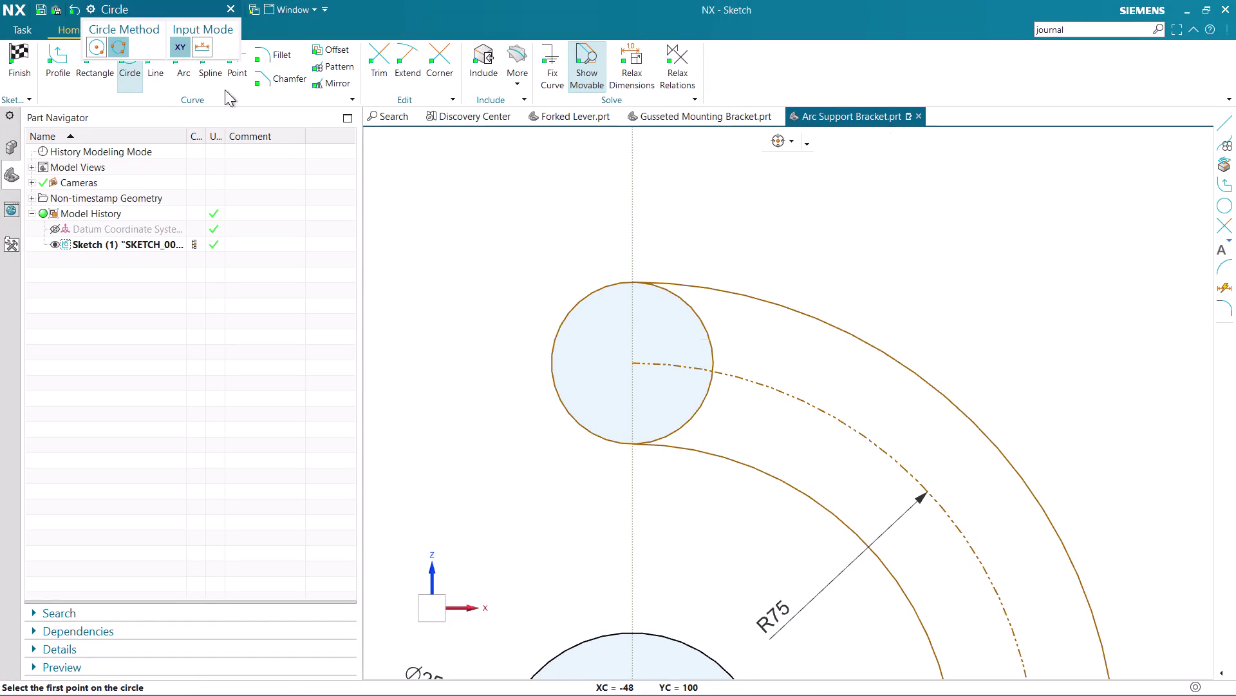
click(87, 49)
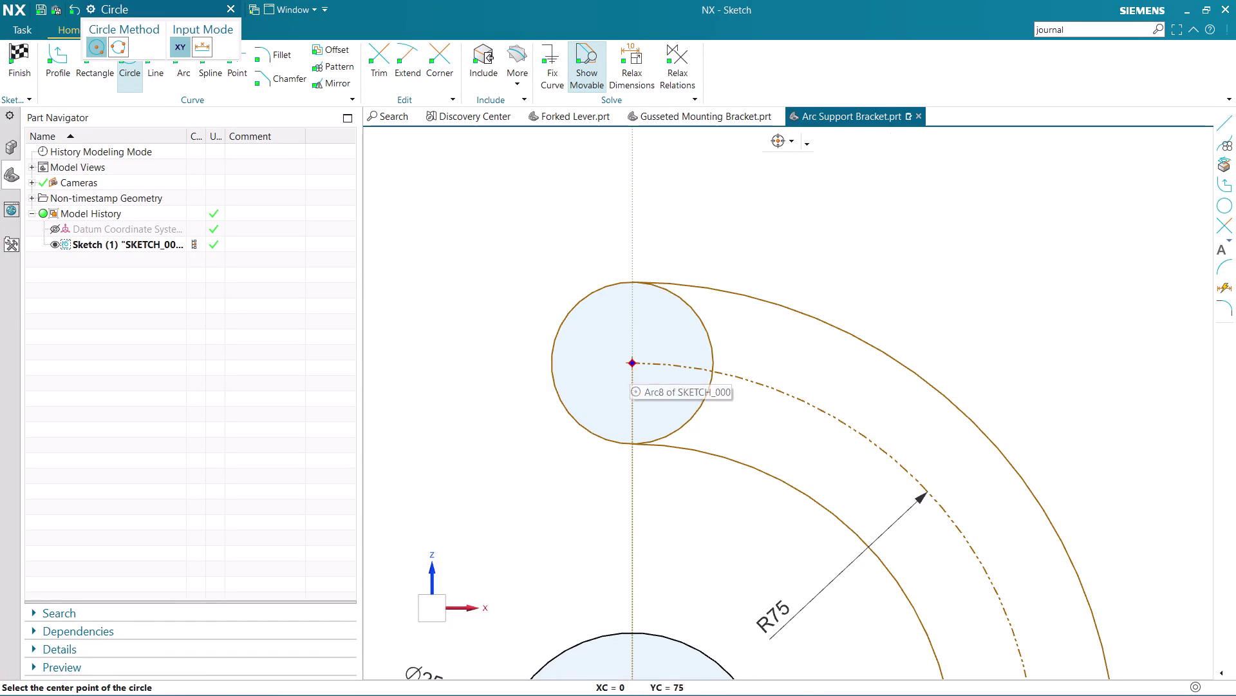
click(636, 362)
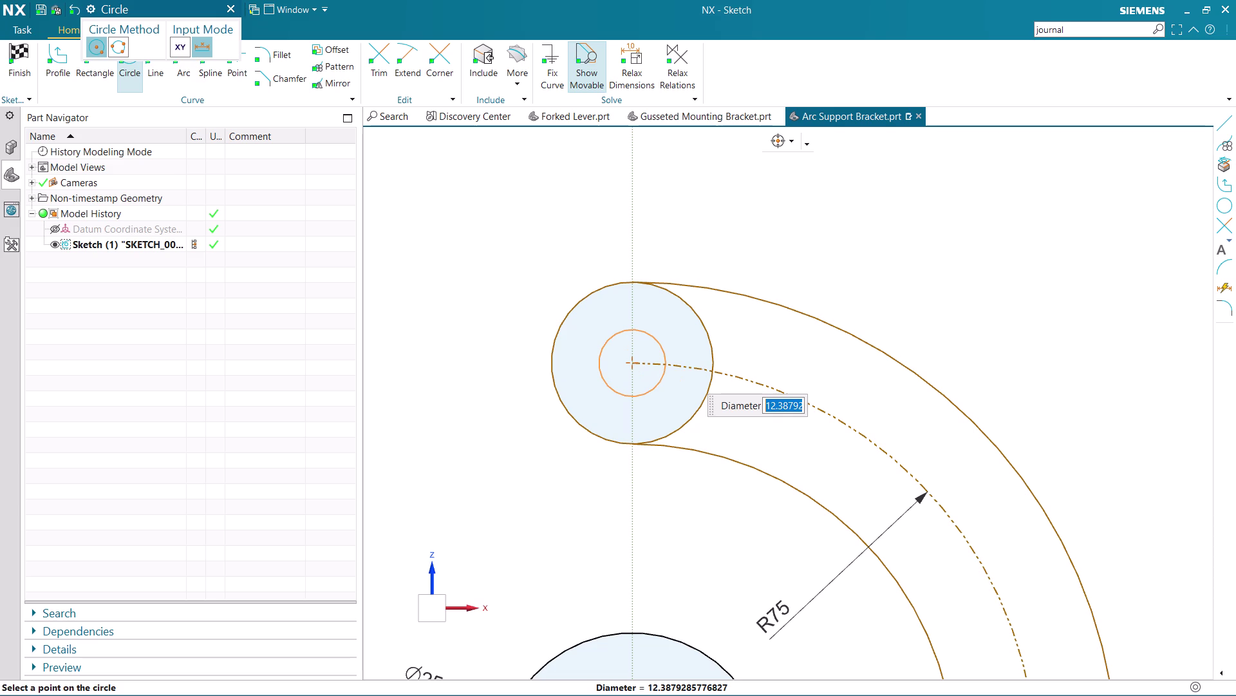
text(1)
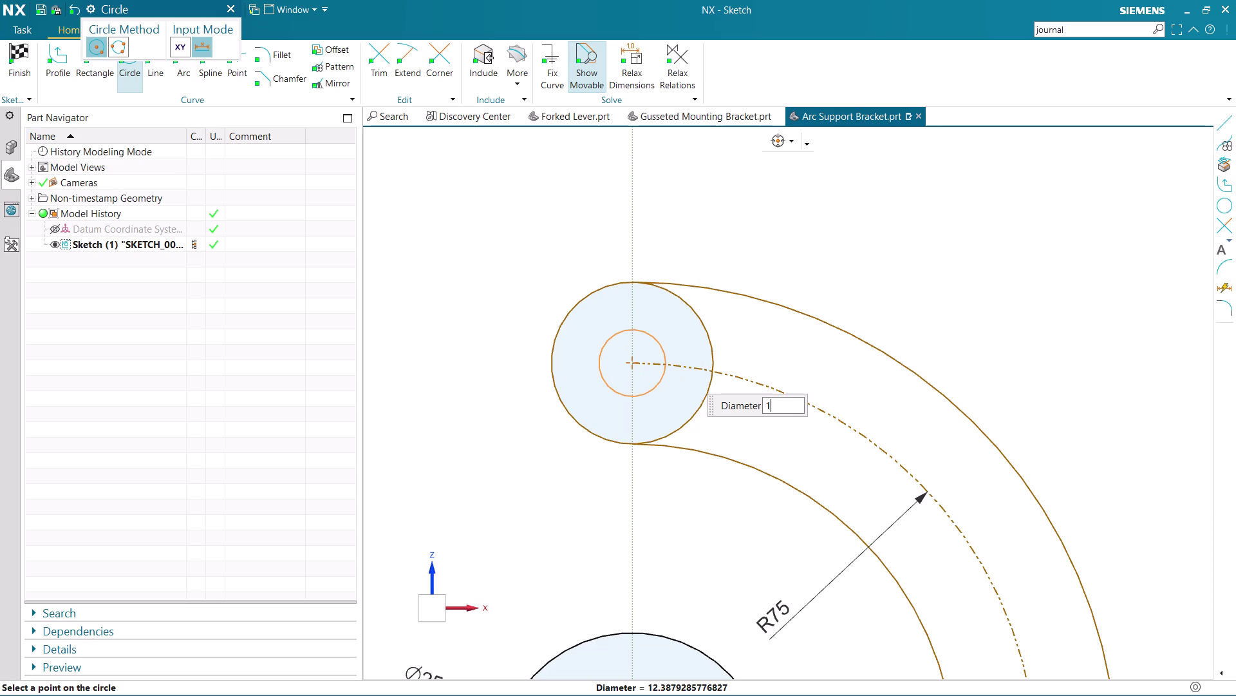
text(2)
key(Return)
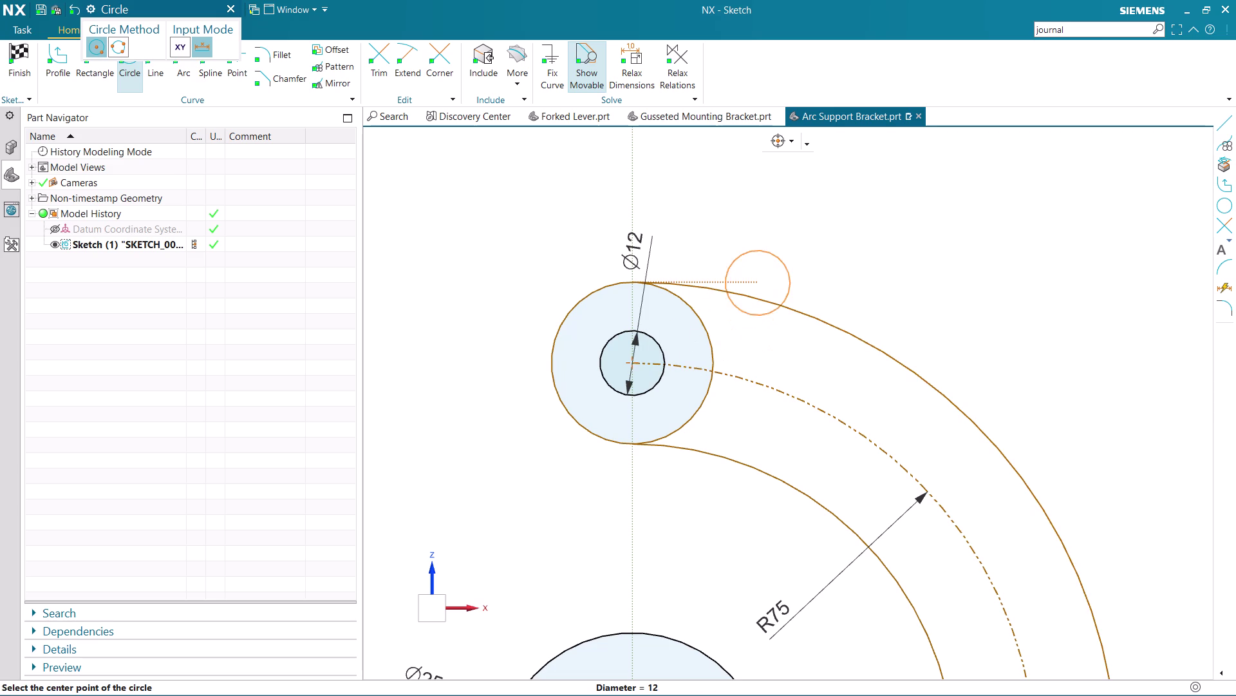
middle_click(762, 272)
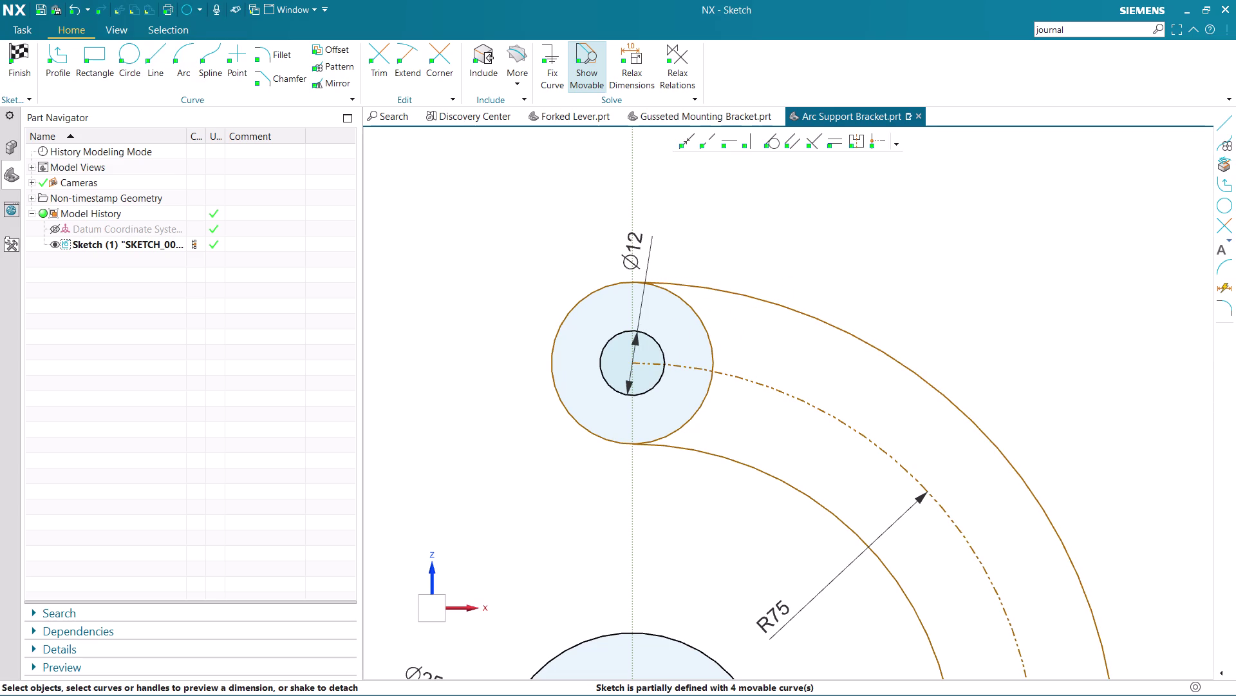
scroll(down, 3)
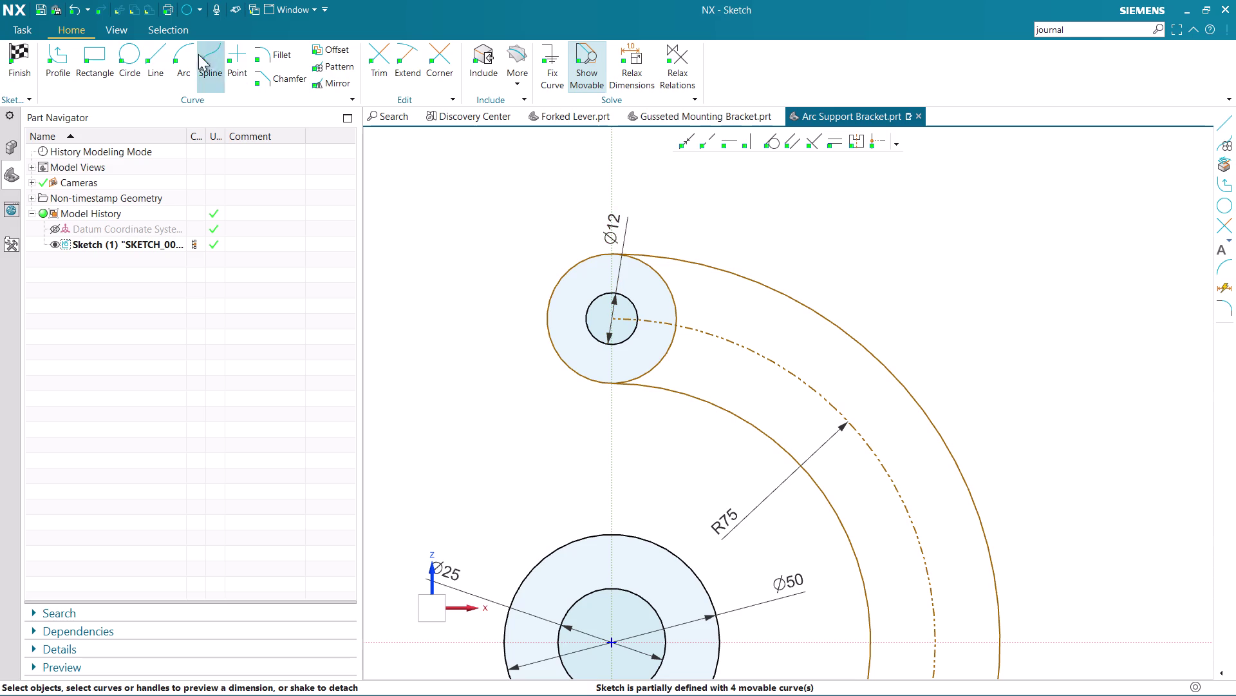
scroll(down, 3)
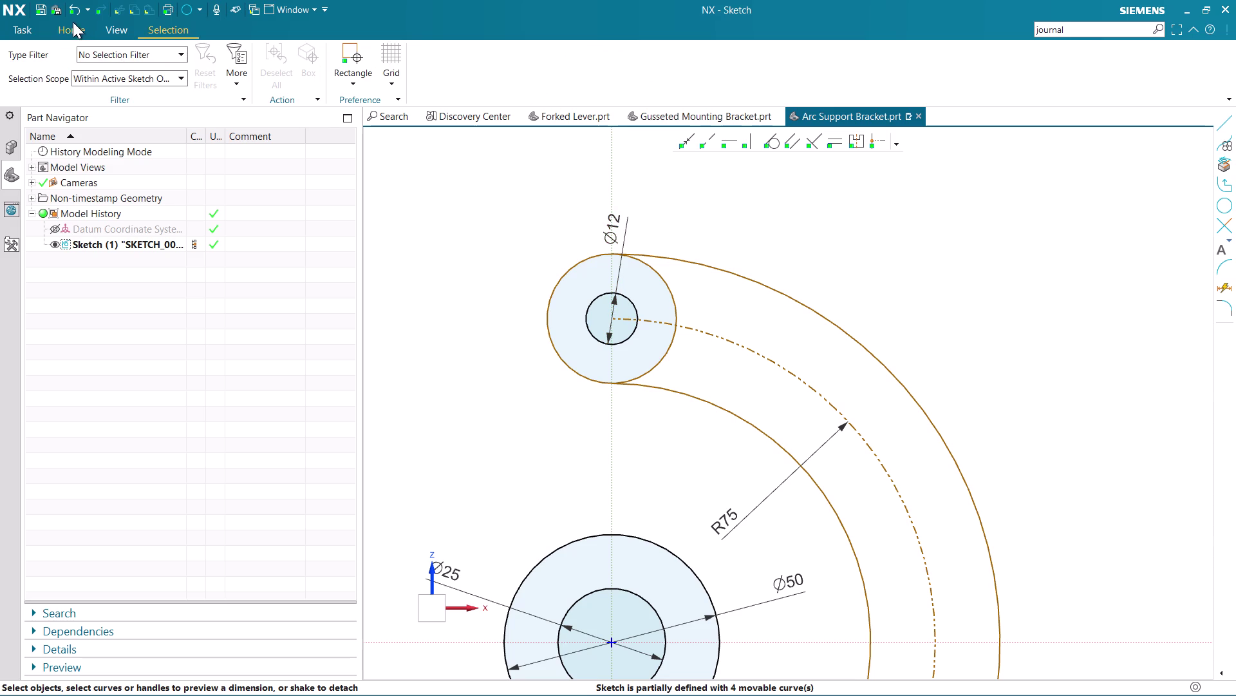
Set up a circular Pattern Curve of the Ø12 hole about the Ø50 boss centre.
click(69, 25)
scroll(down, 3)
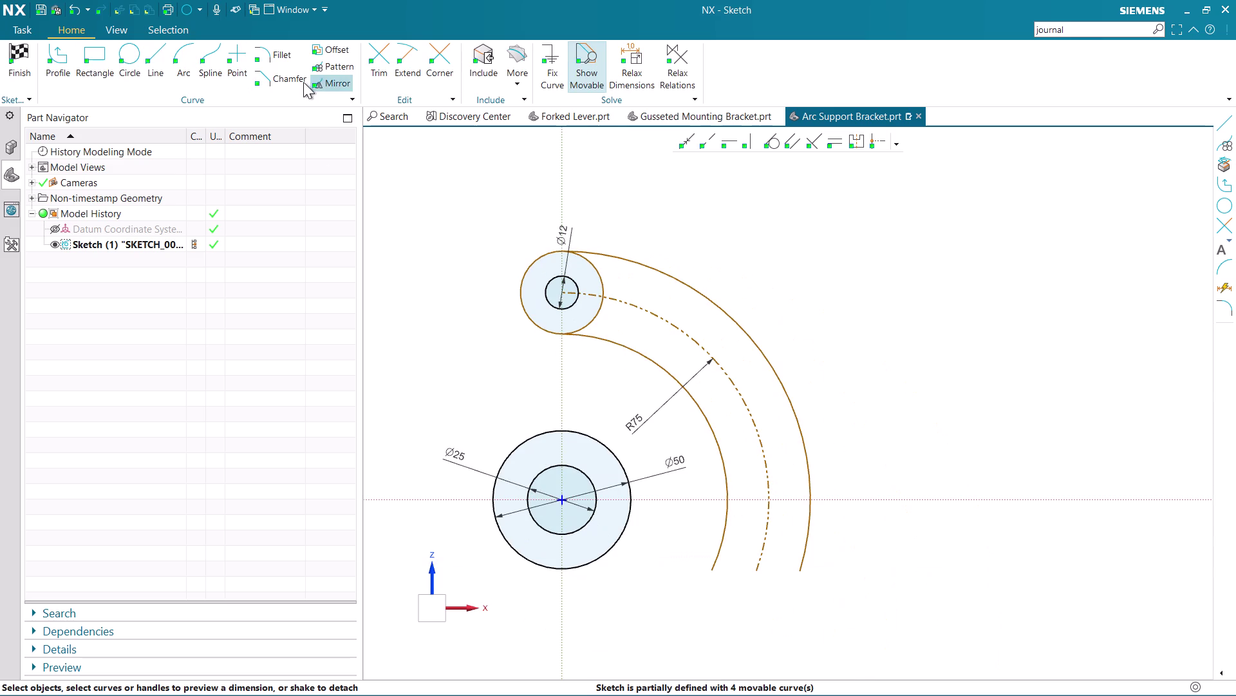
click(332, 63)
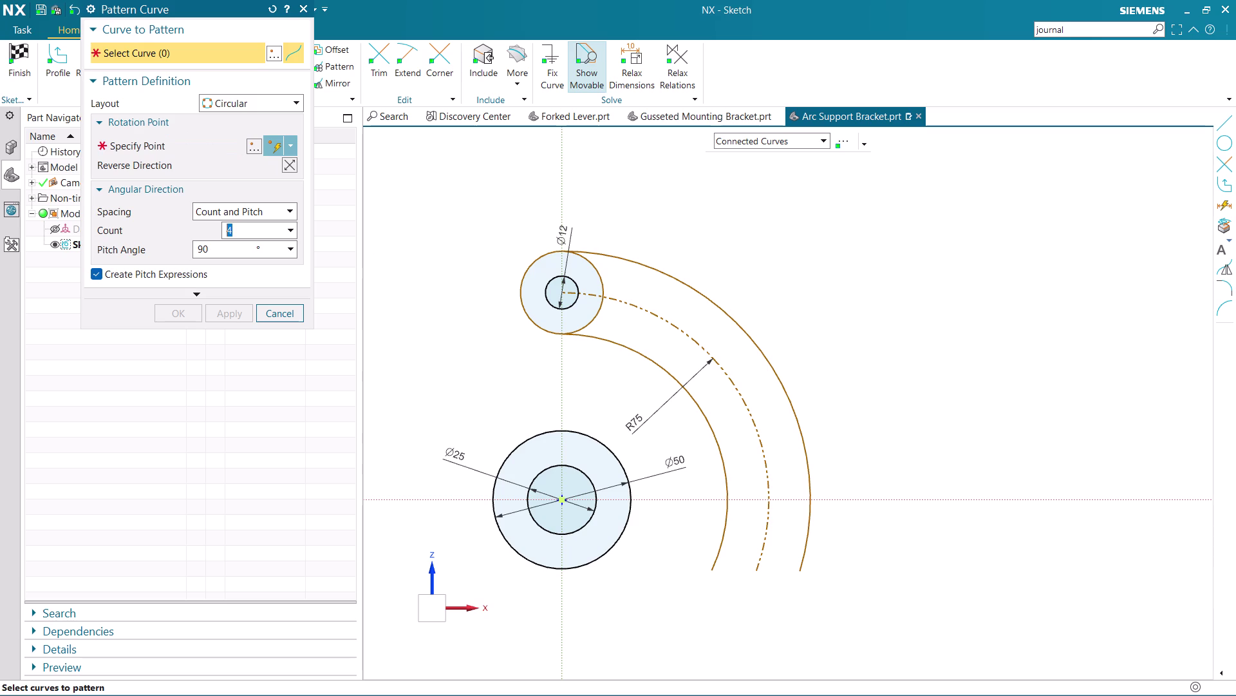
scroll(up, 3)
click(548, 301)
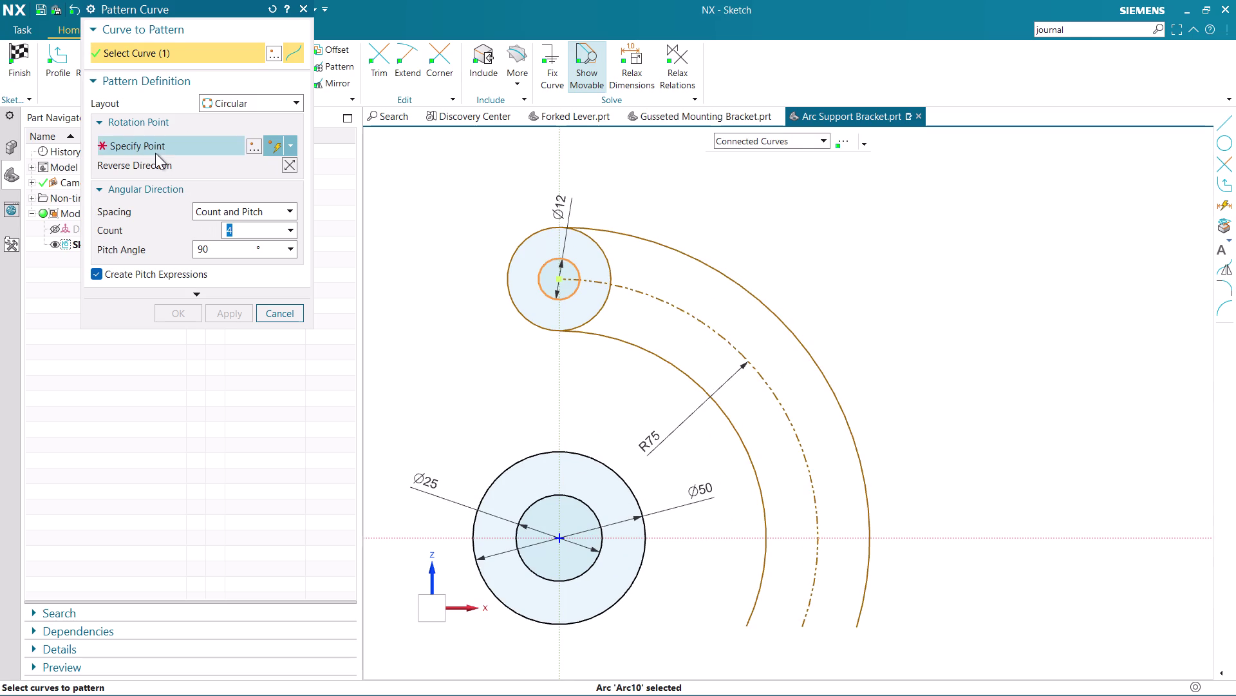
click(156, 146)
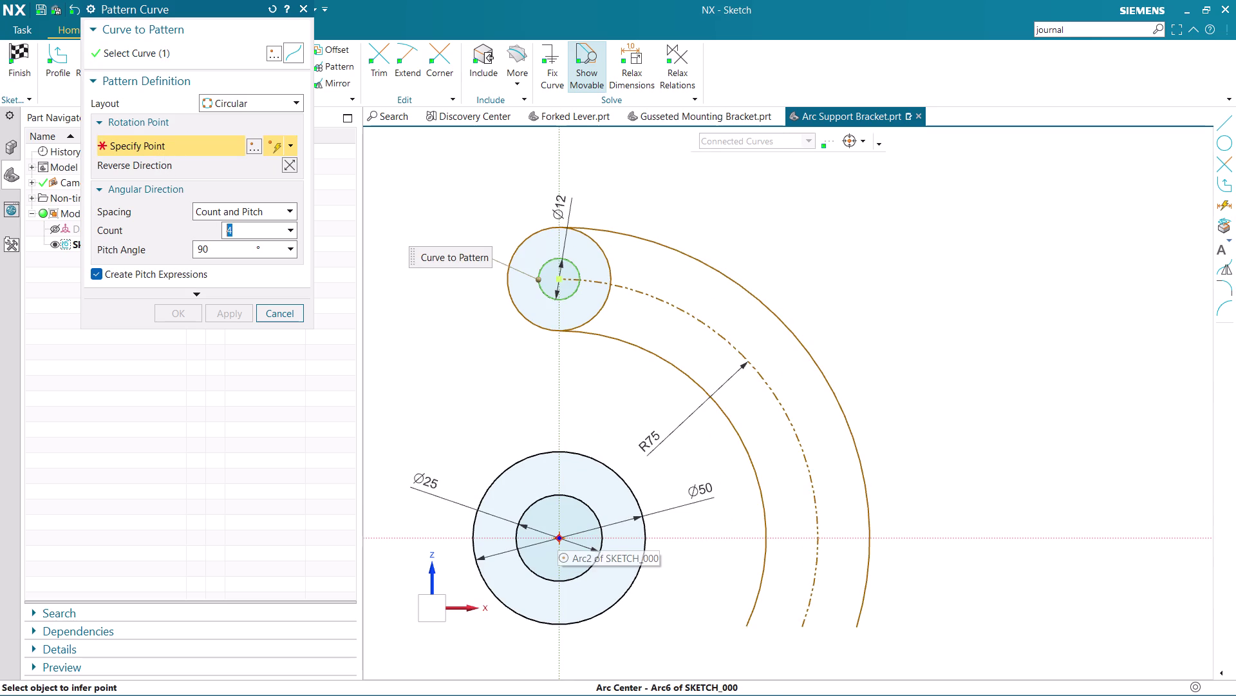
click(558, 535)
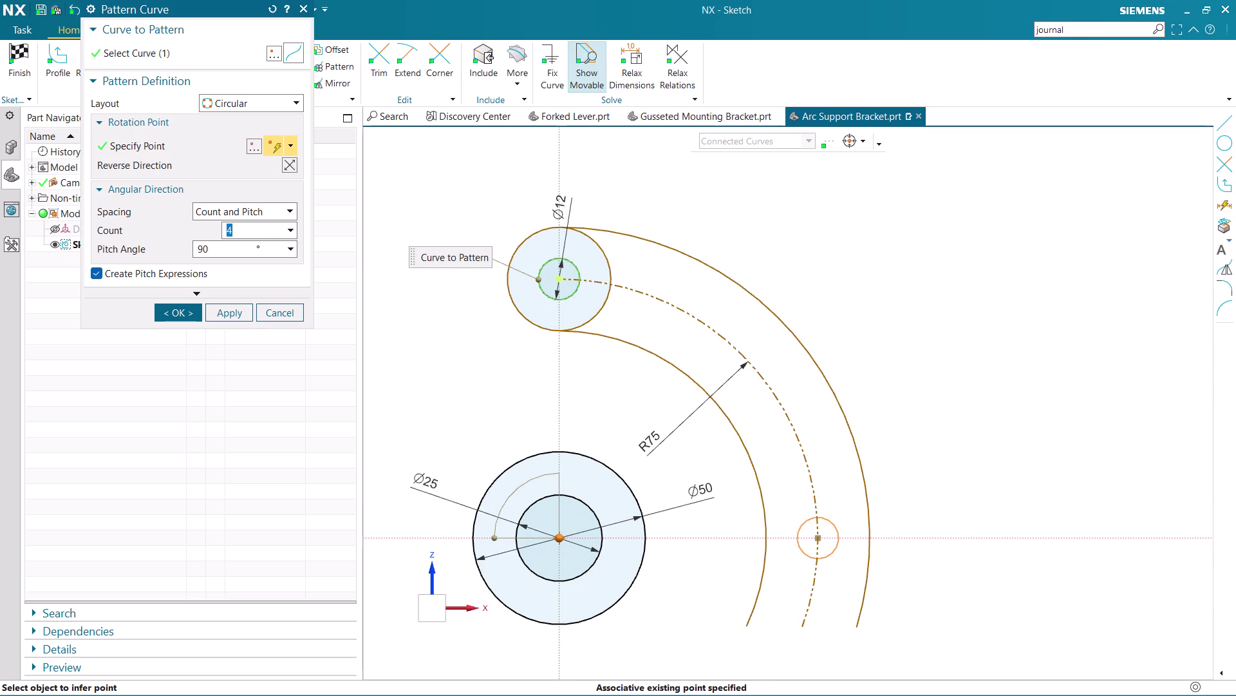
Give the pattern a 30° pitch and reversed direction, then create the holes.
scroll(down, 3)
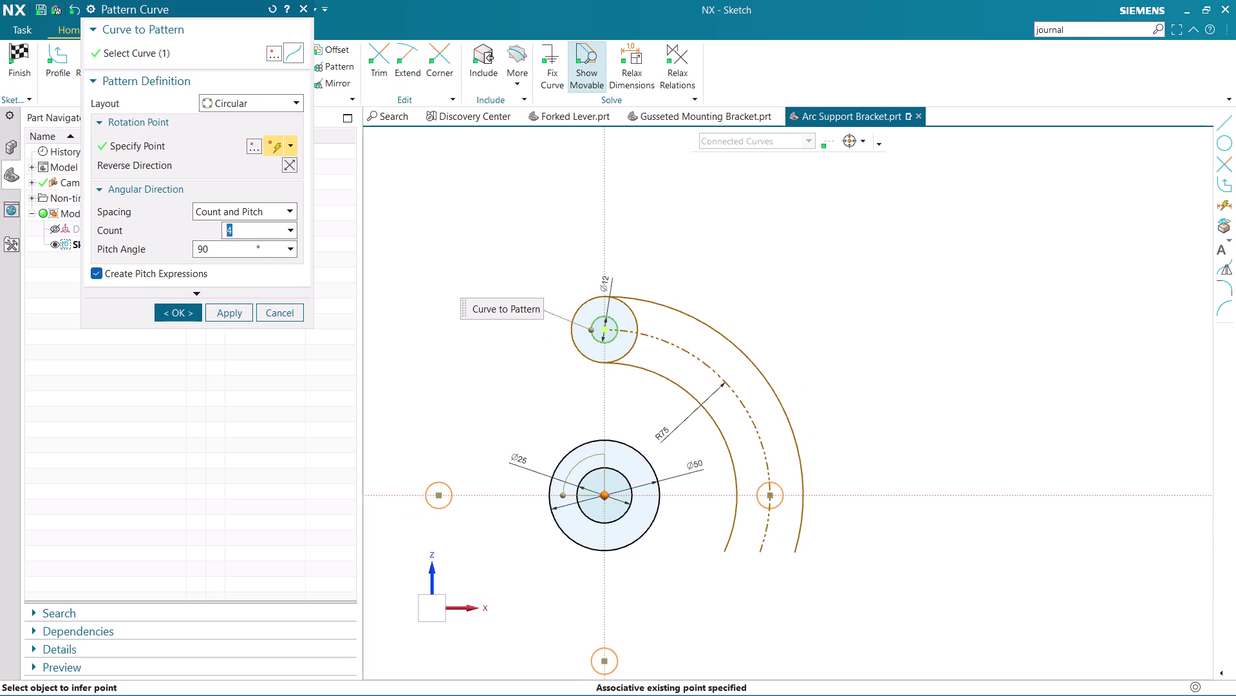
drag(219, 253, 198, 244)
key(BackSpace)
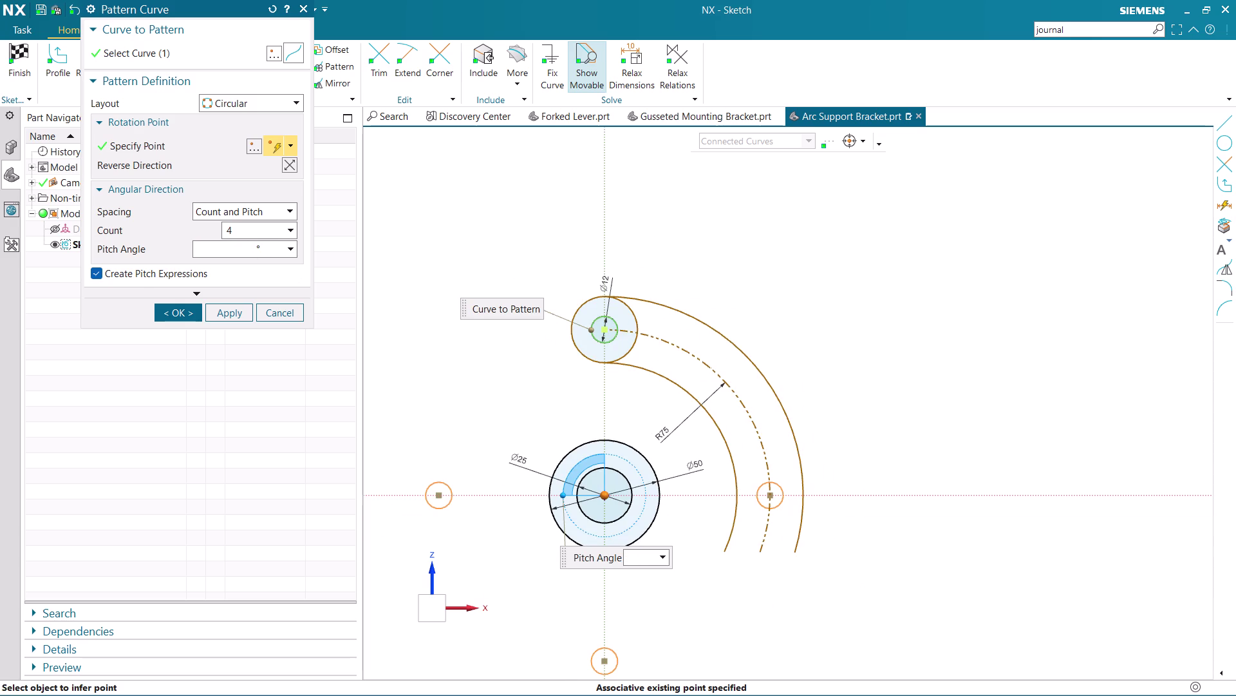
text(30)
key(Return)
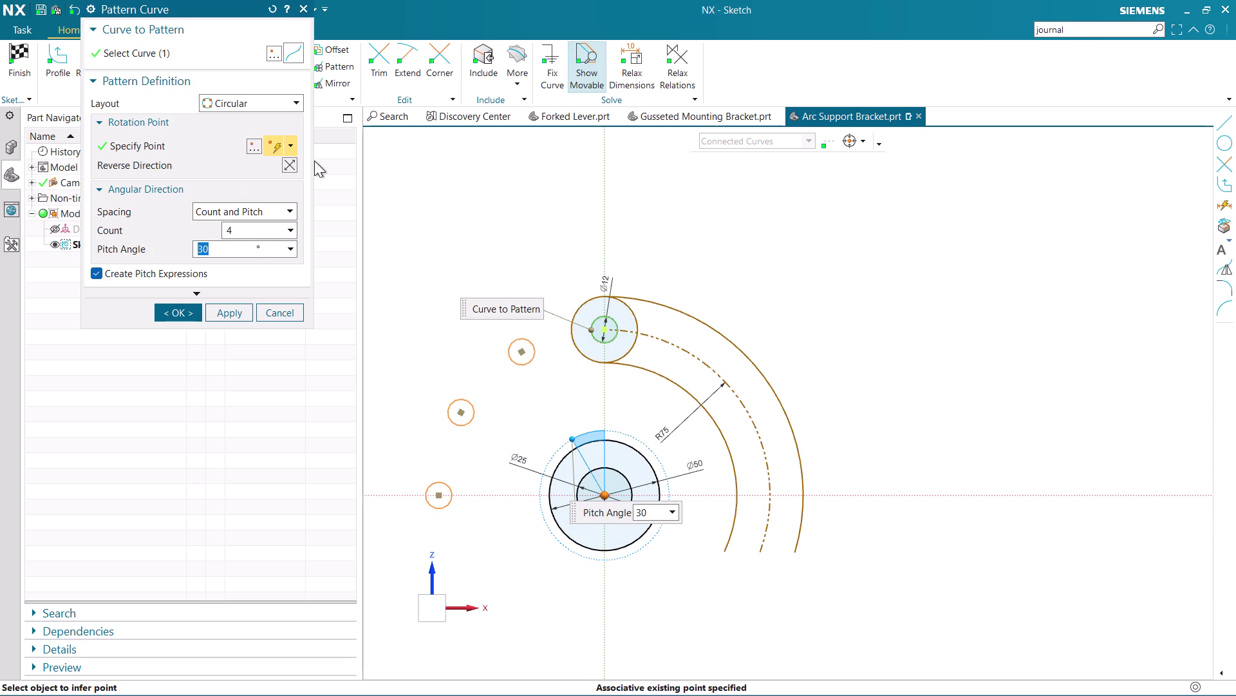
click(289, 170)
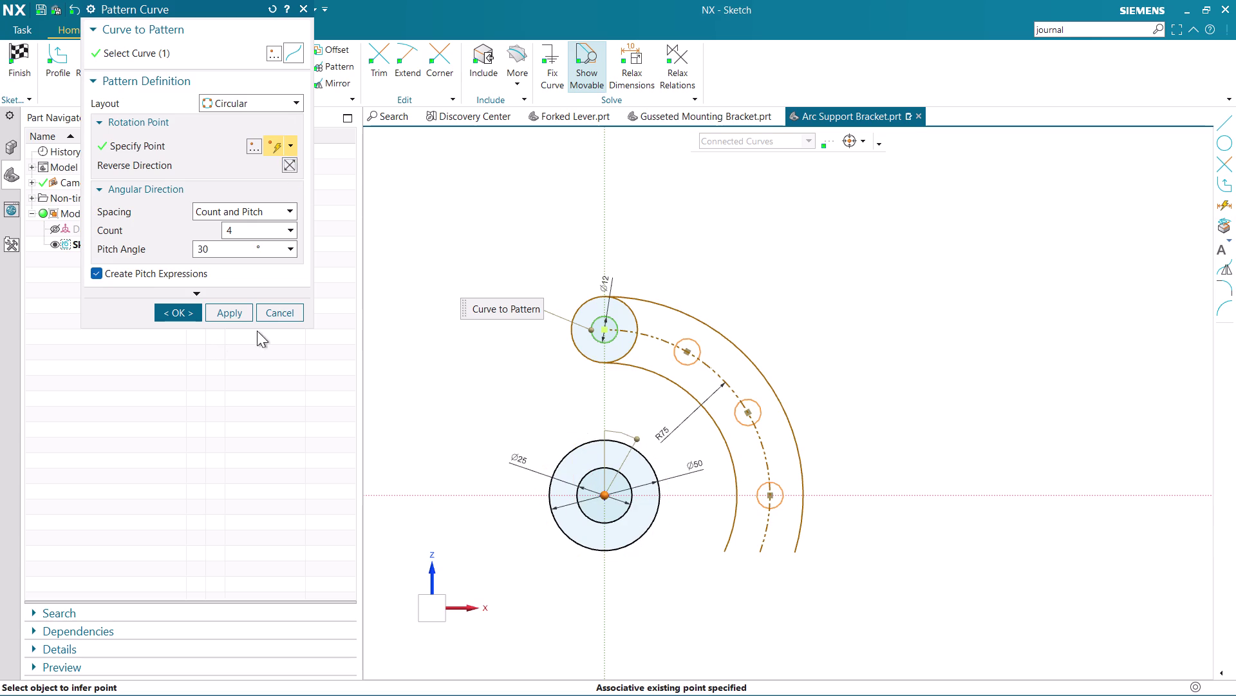
click(186, 318)
scroll(down, 3)
scroll(up, 3)
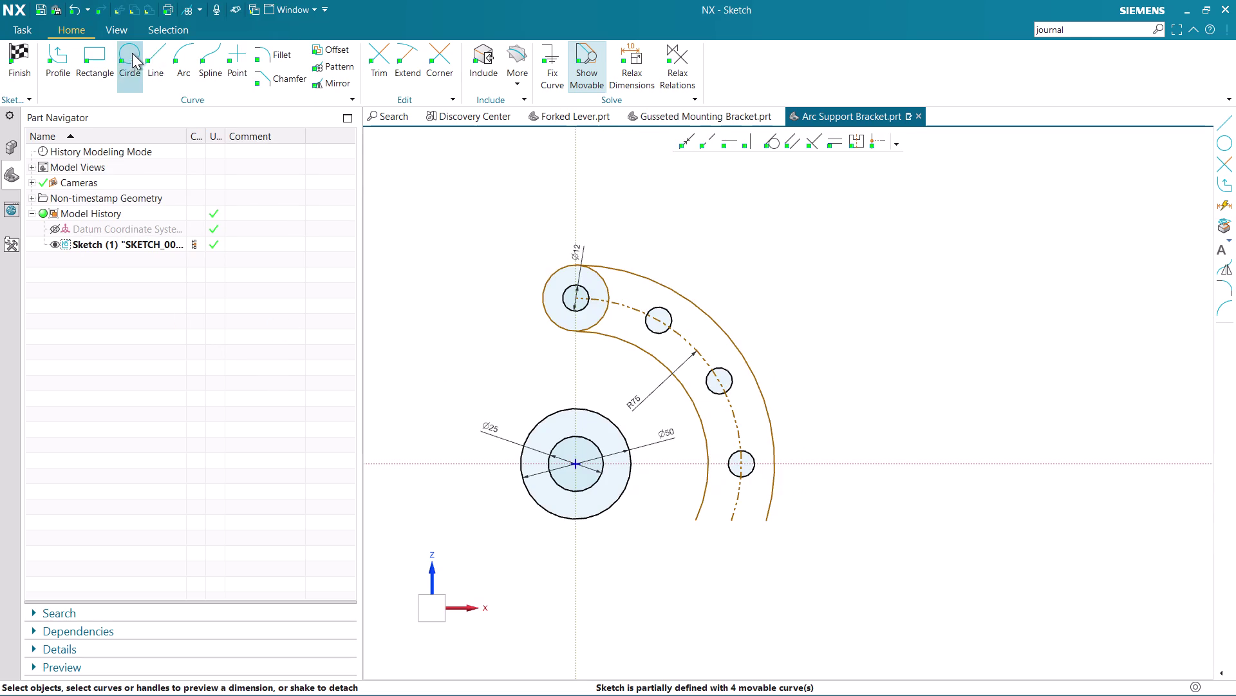
Draw a Ø30 circle centred on the lowest patterned Ø12 hole.
click(130, 58)
scroll(up, 3)
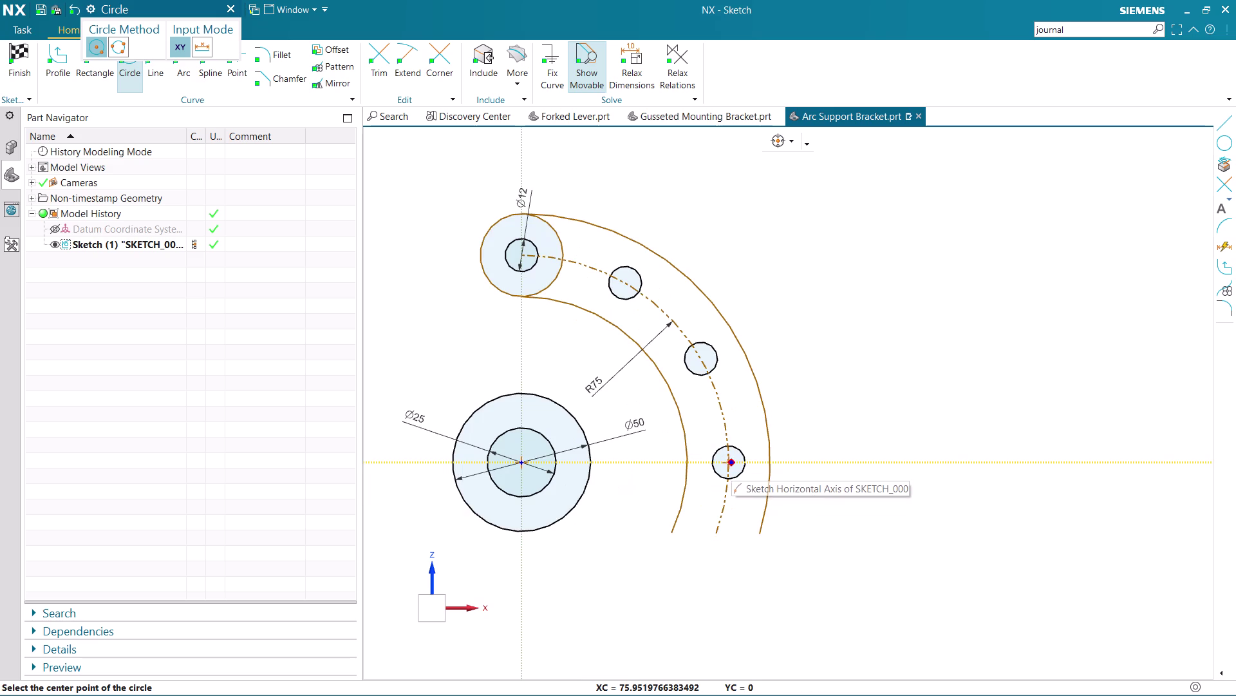
click(728, 462)
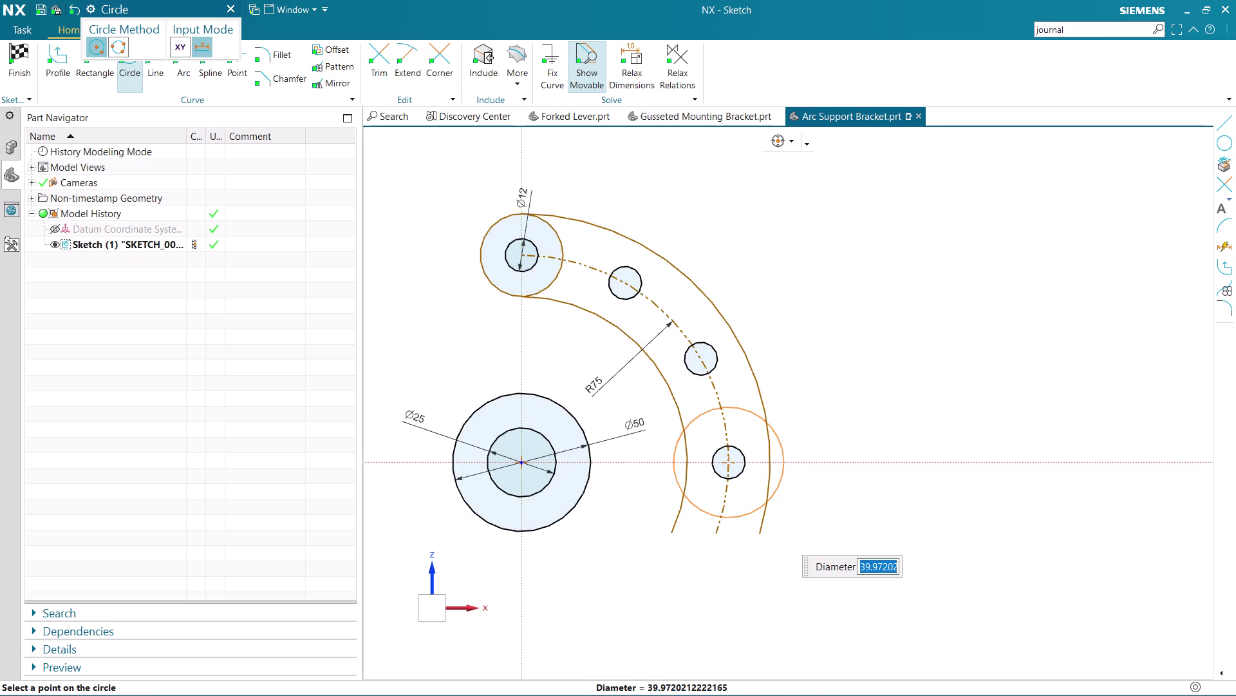
text(30)
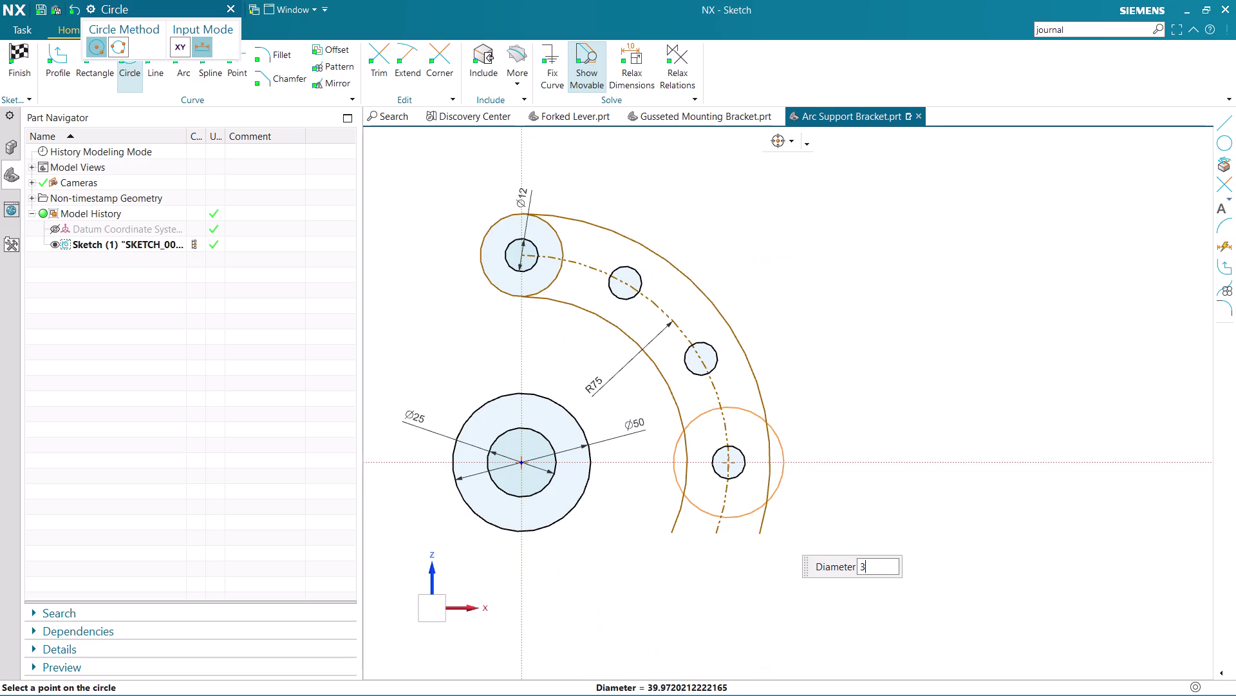
key(Return)
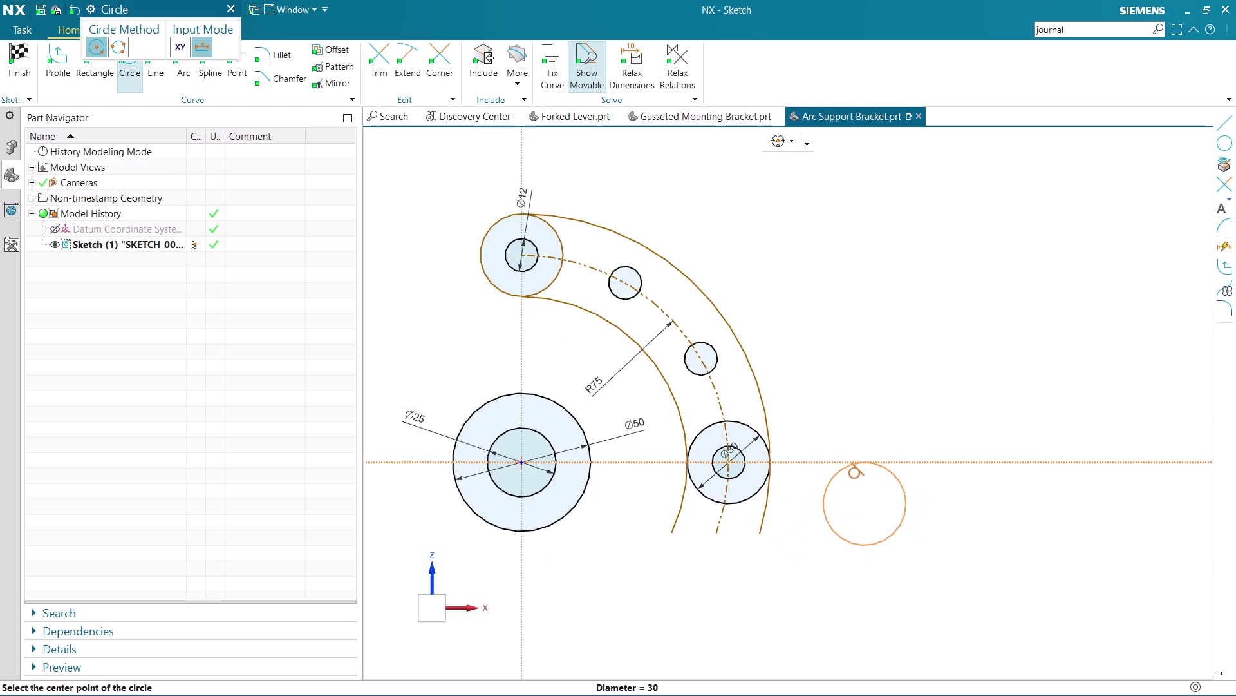
key(Escape)
scroll(up, 3)
scroll(up, 3)
scroll(down, 3)
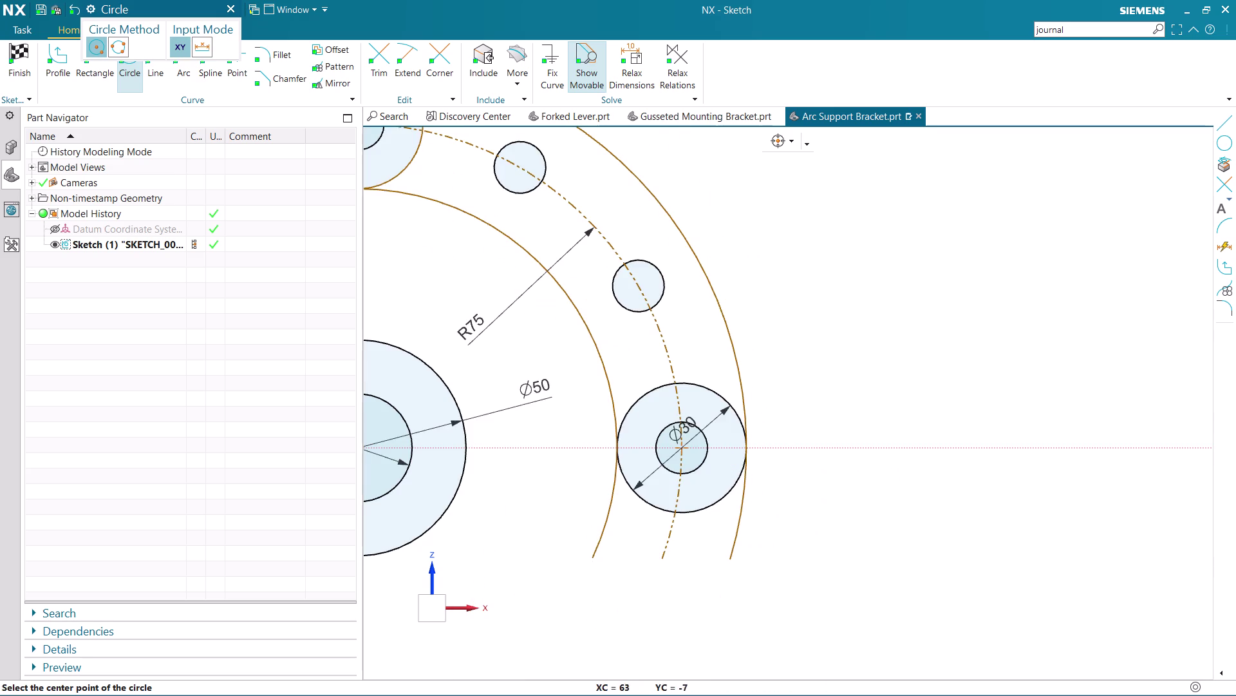
scroll(down, 3)
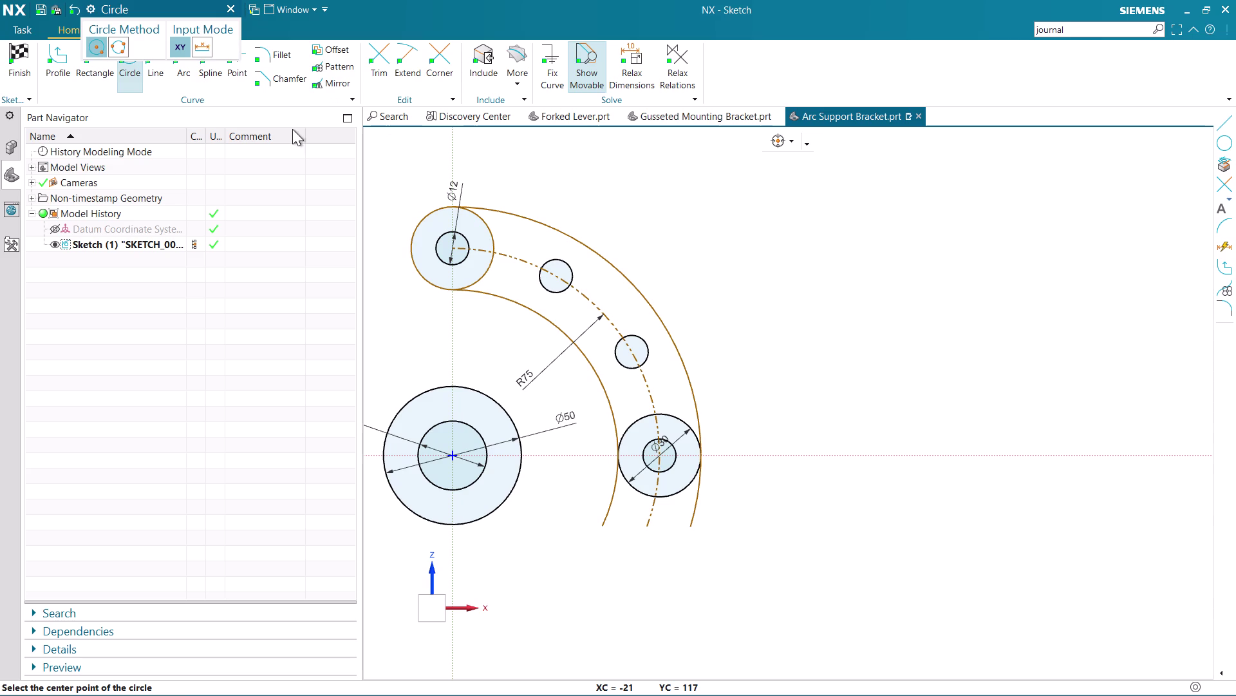
key(Escape)
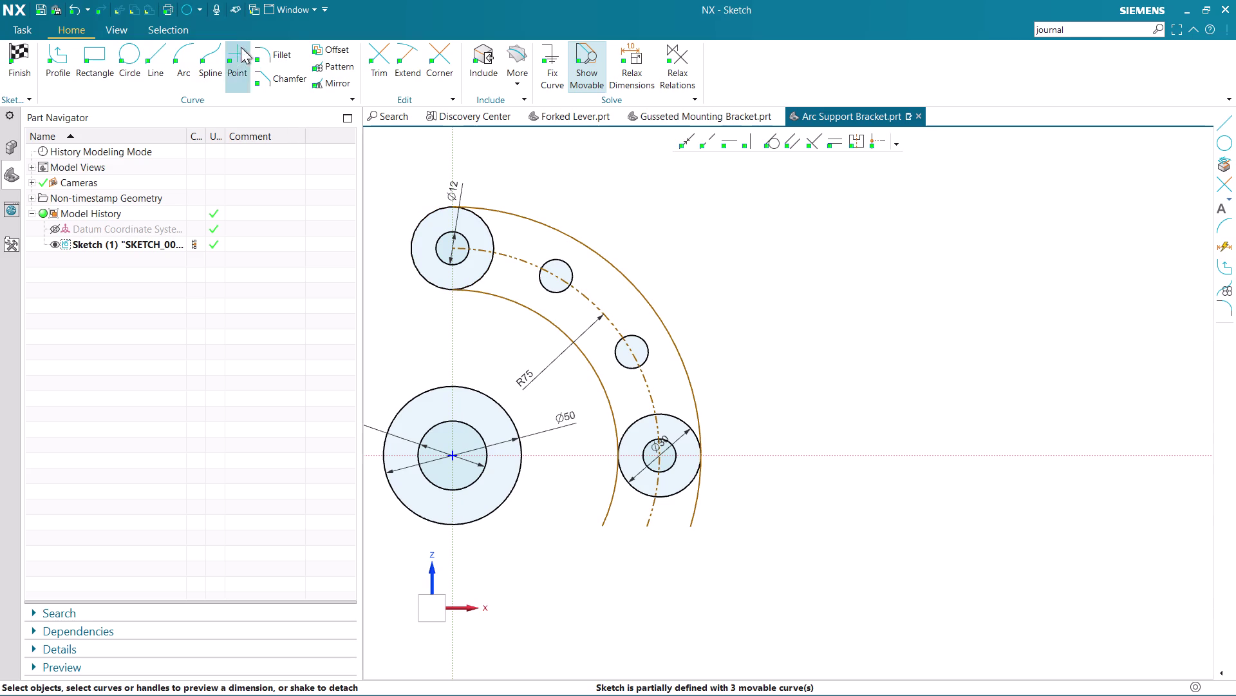
Trim the outer arc piece and end-circle pieces at the slot's lower end.
click(377, 51)
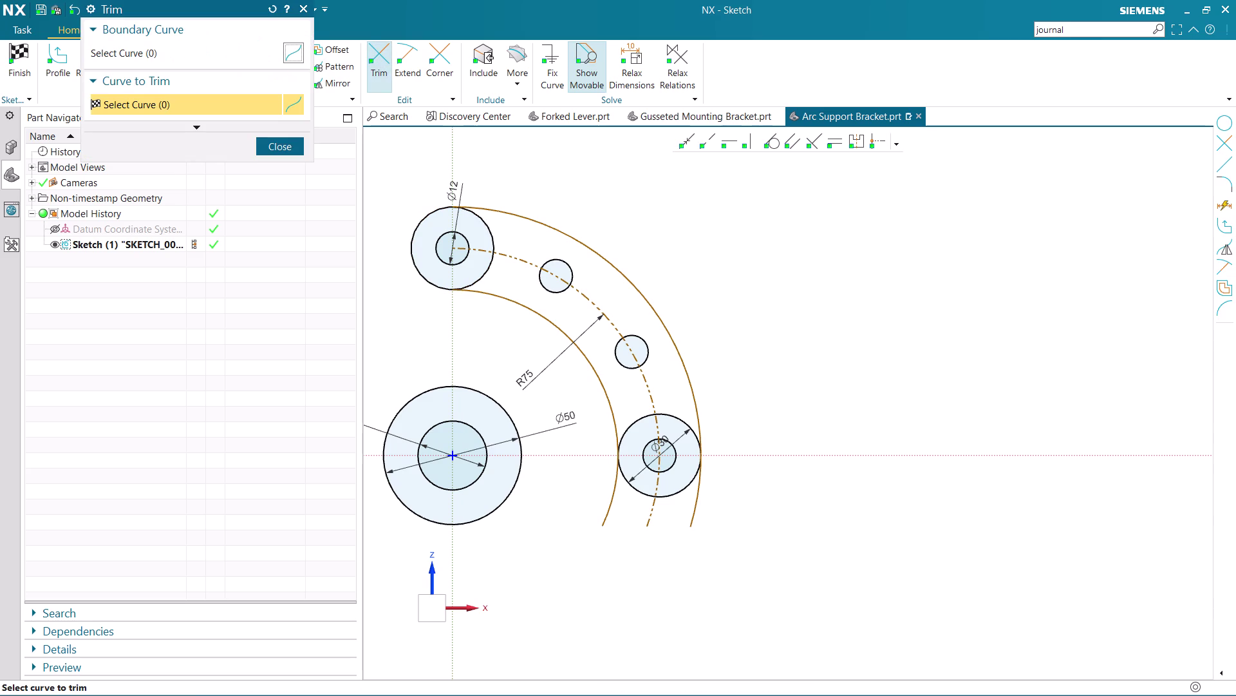
click(629, 424)
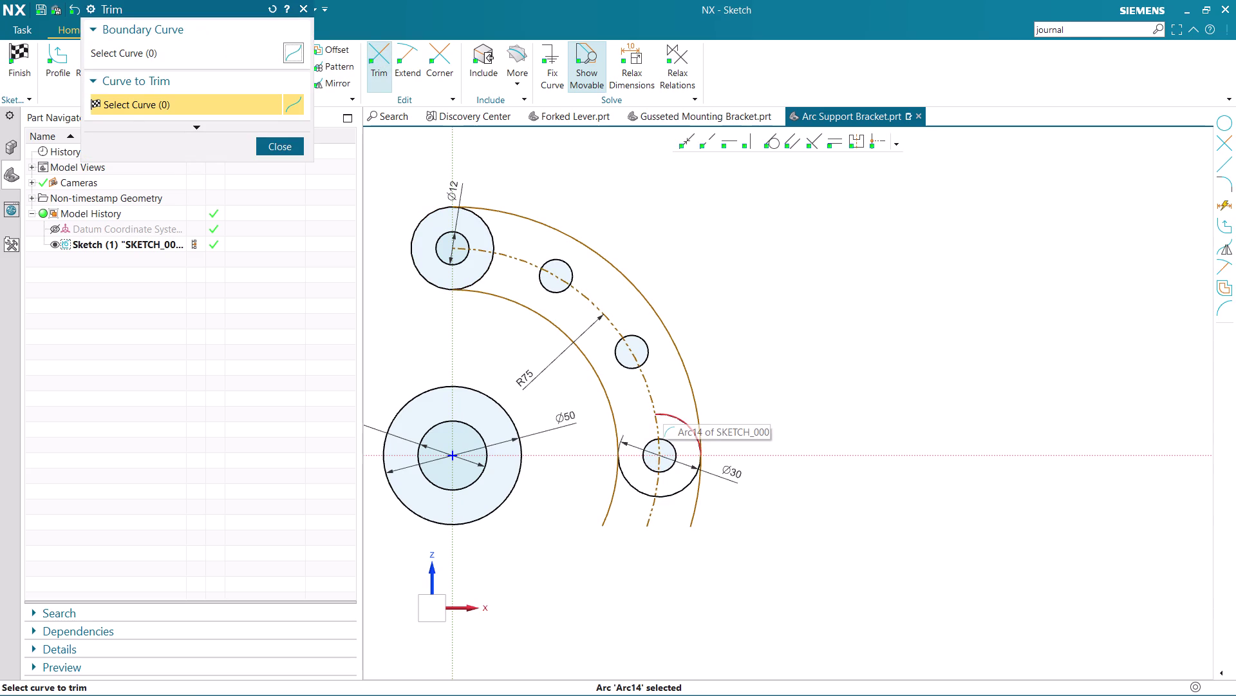
click(668, 410)
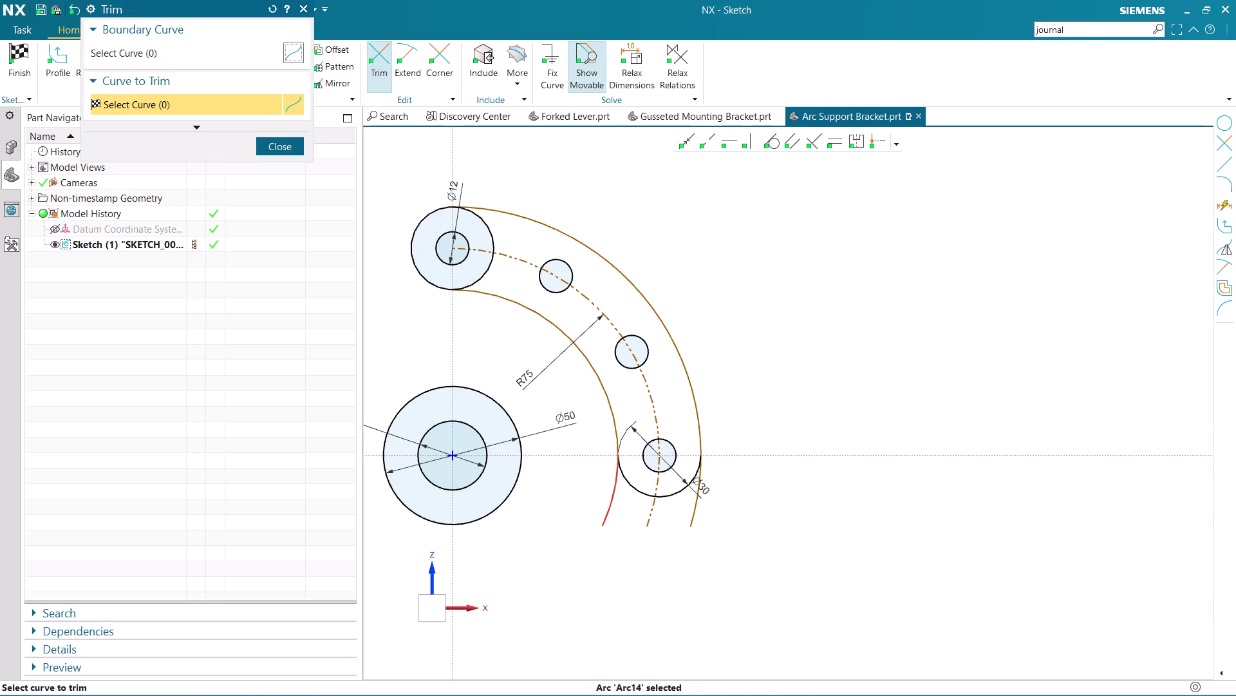
click(607, 503)
click(689, 516)
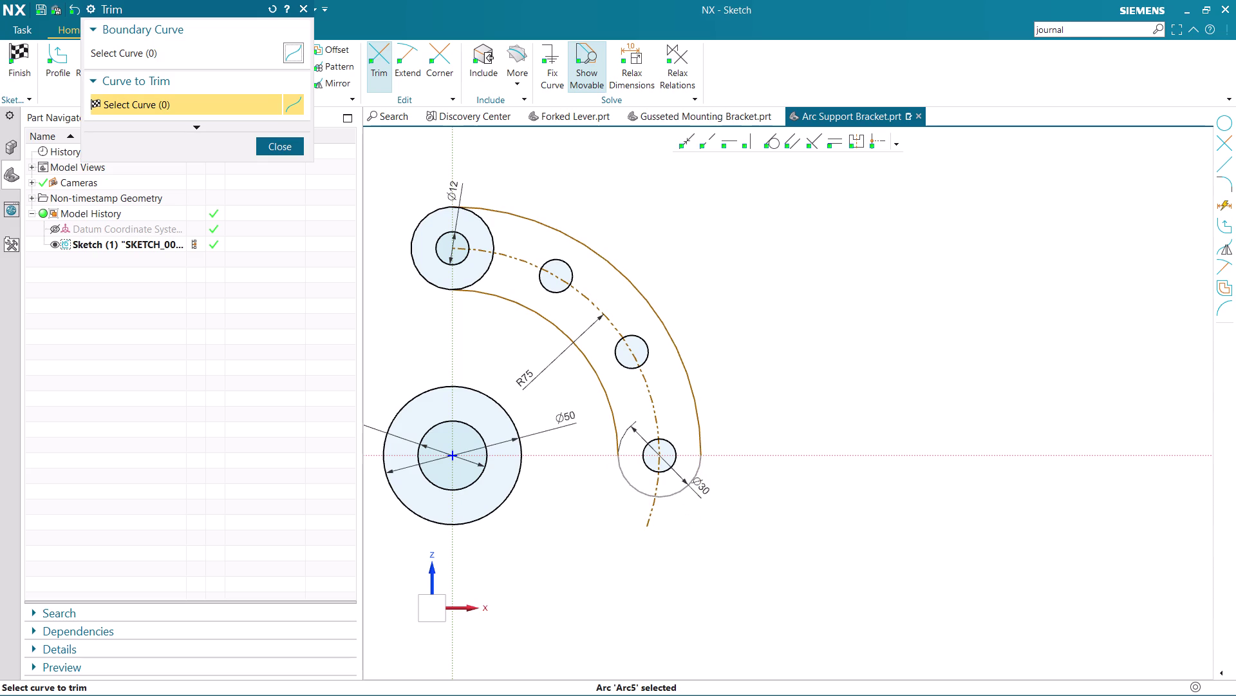
click(647, 519)
click(661, 485)
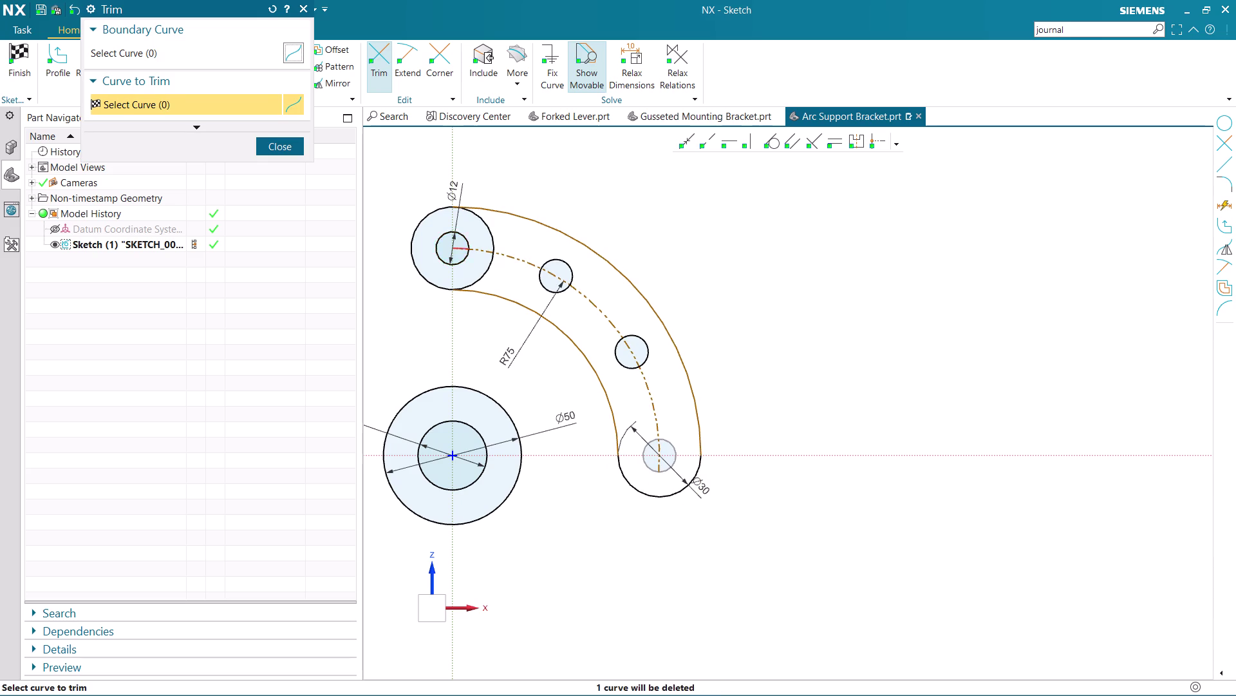
Trim the inner part of the upper end circle to finish the outline.
click(496, 227)
click(488, 266)
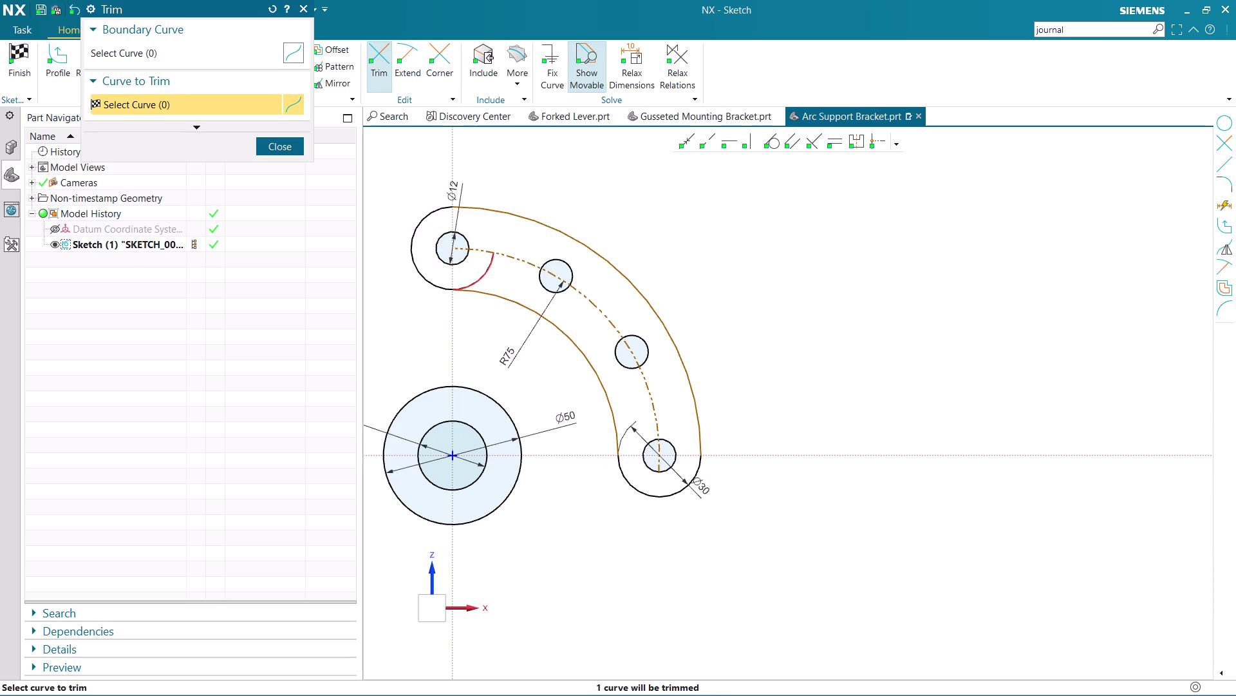
scroll(down, 3)
scroll(up, 3)
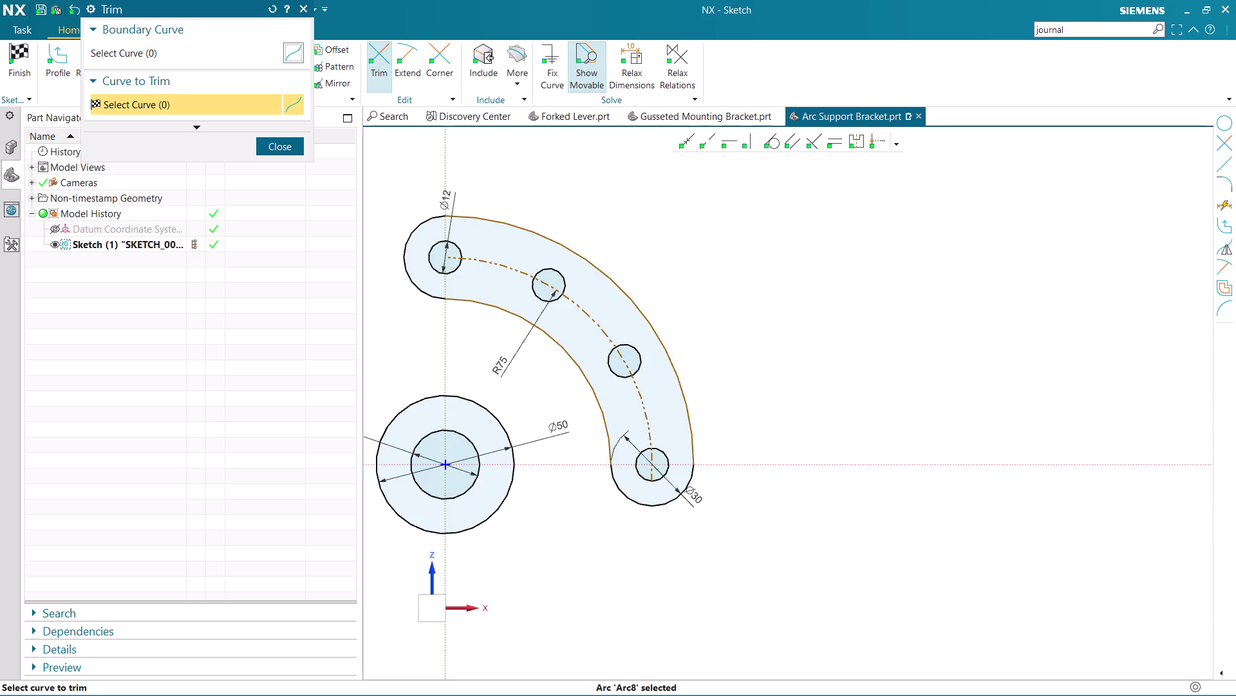
key(Escape)
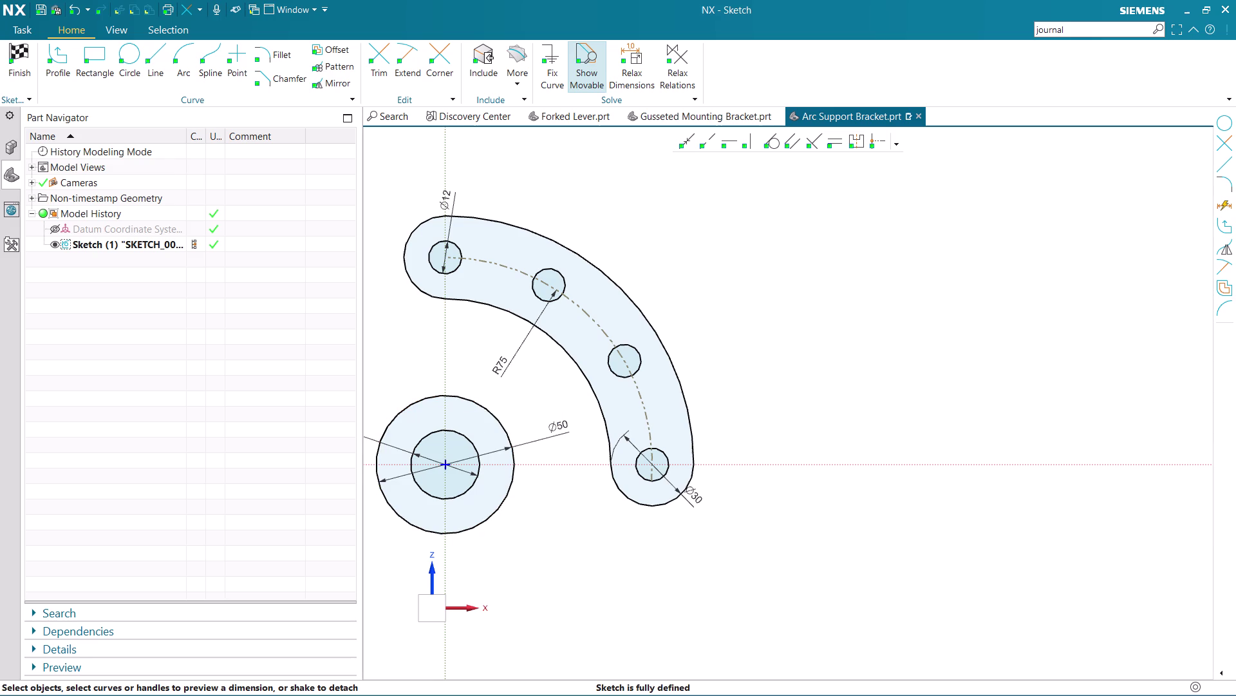
Undo the slot trims and the lower Ø30 end circle.
key(ctrl+z)
key(ctrl+z)
key(ctrl+z)
key(ctrl+z)
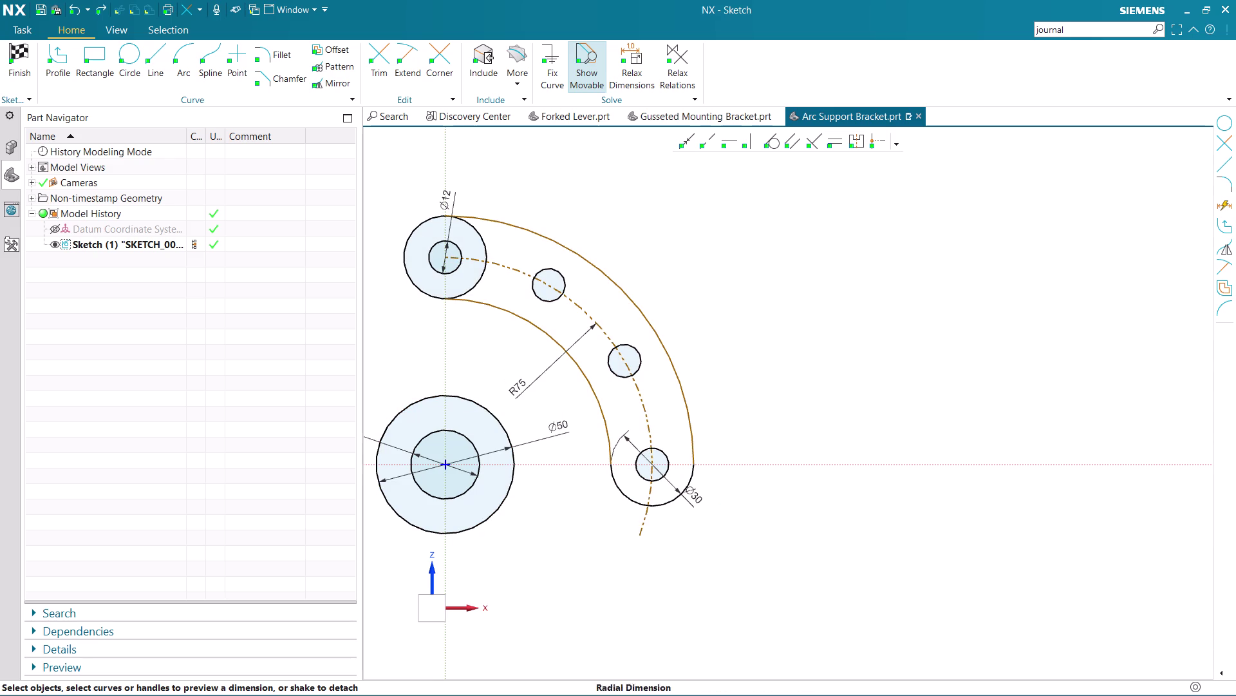
key(ctrl+z)
key(ctrl+z)
key(ctrl+z)
key(ctrl+z)
key(ctrl+z)
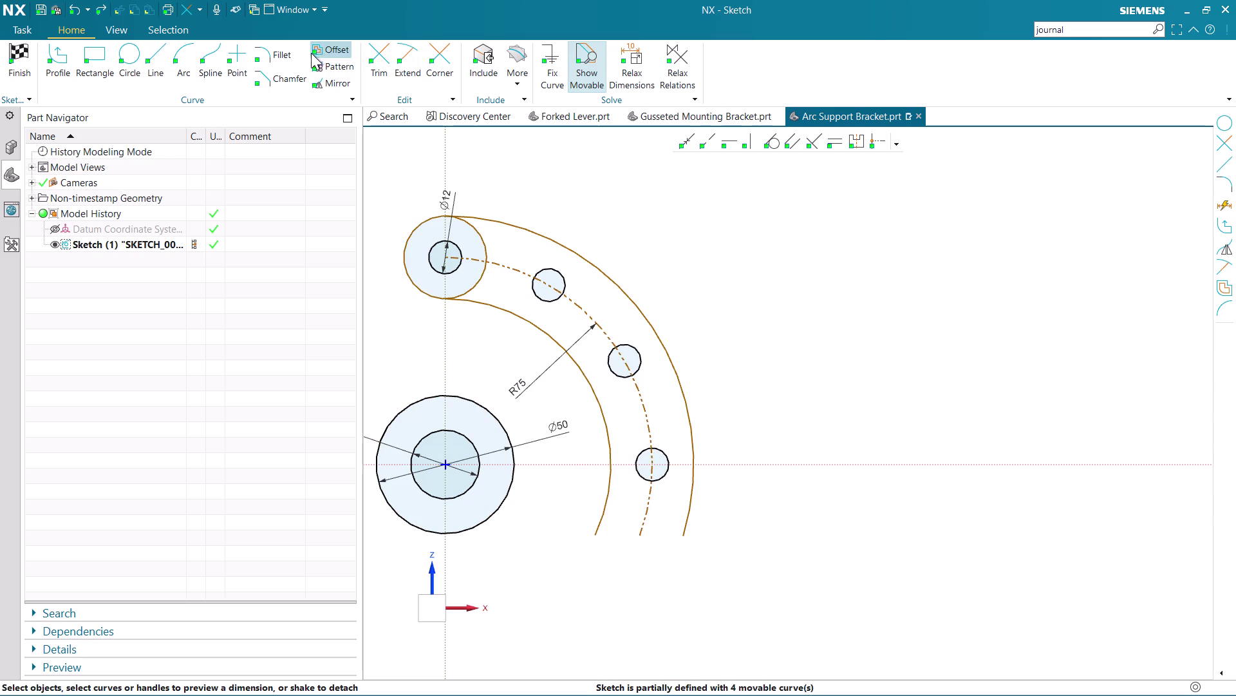
click(129, 53)
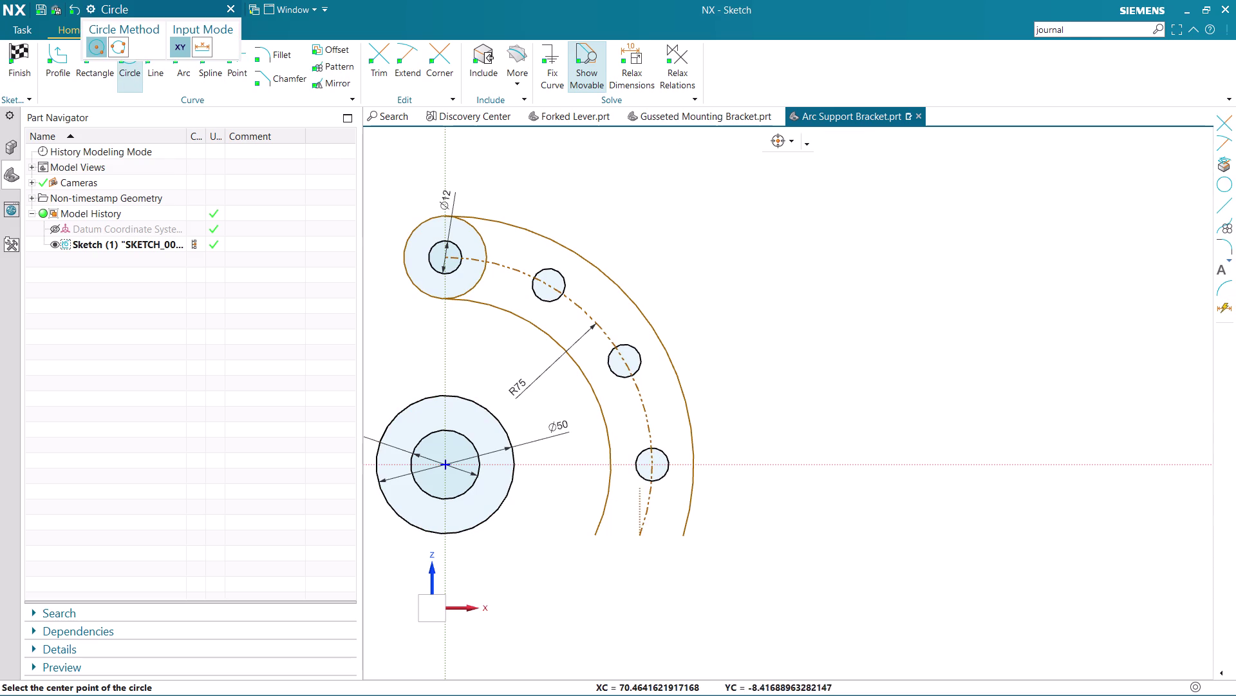
Zoom in, cancel the circle, and inspect the lower Ø12 hole circle.
scroll(up, 3)
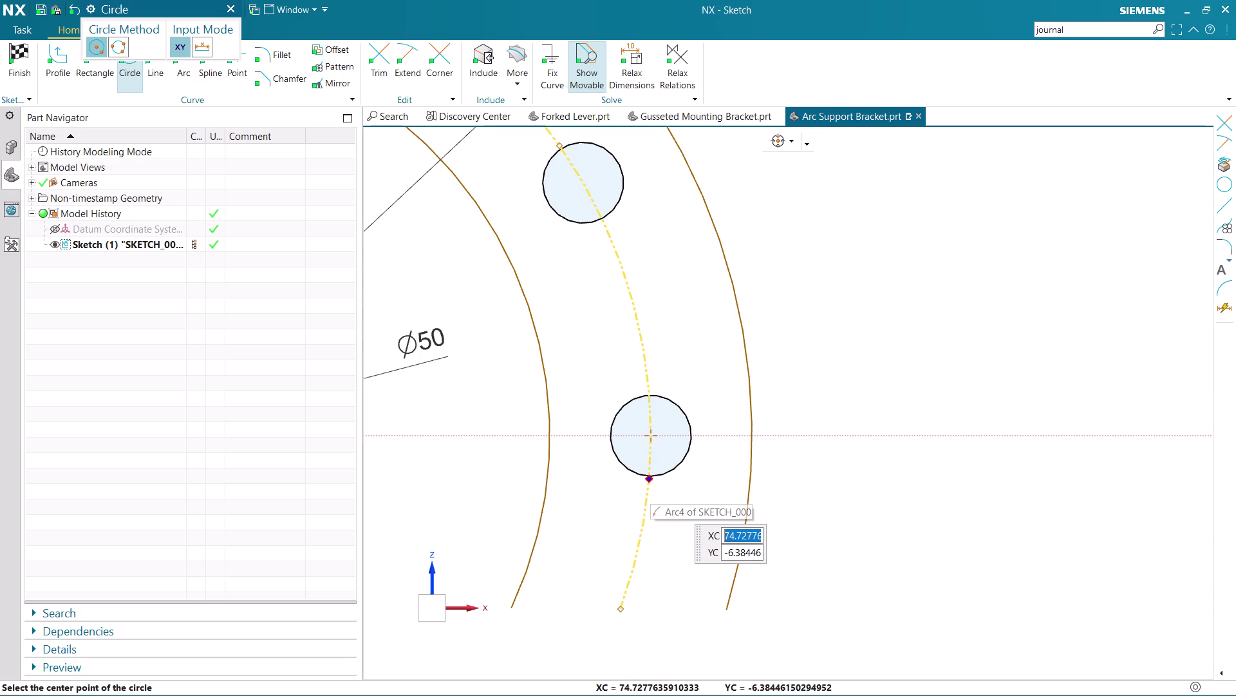
key(Escape)
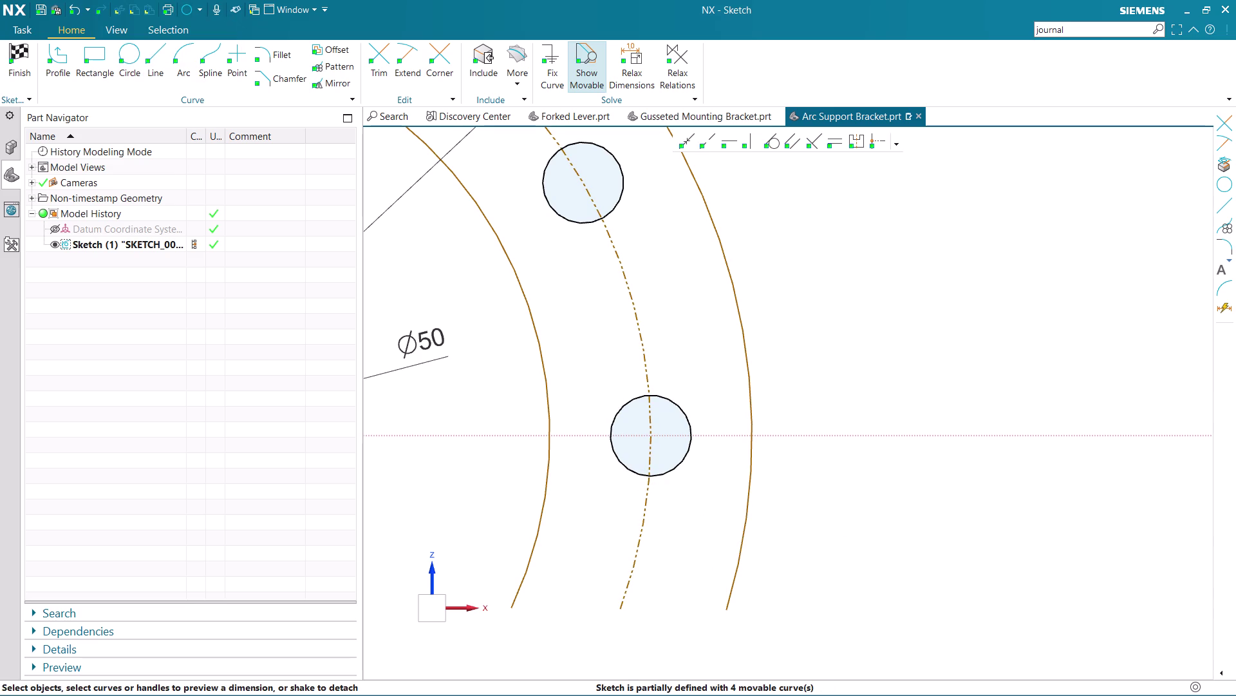
click(666, 470)
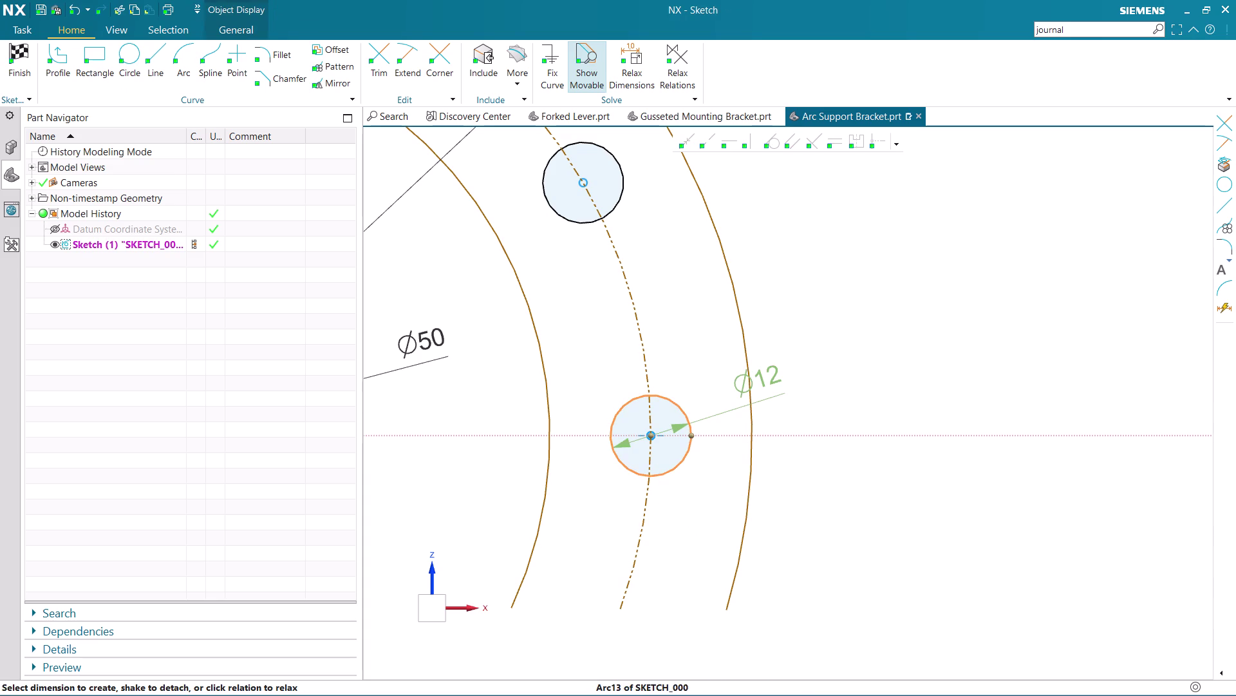
key(Escape)
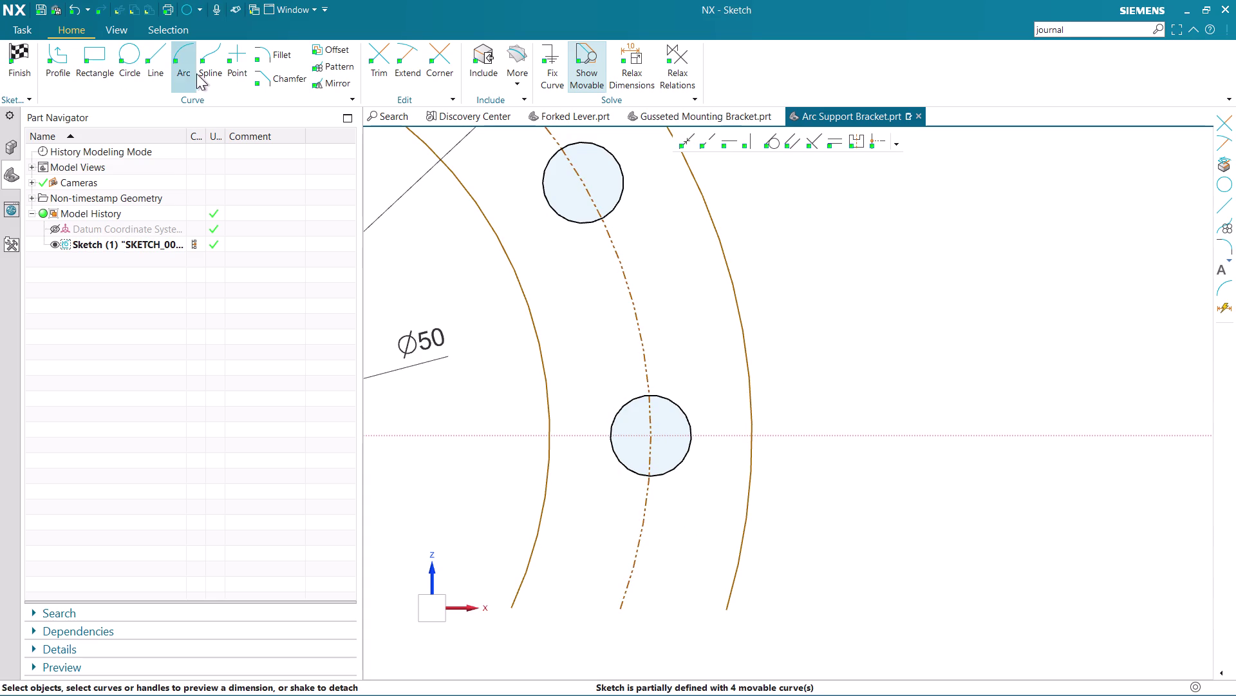
Abandon a line from the lower hole centre and call up the centreline arc's options.
click(160, 52)
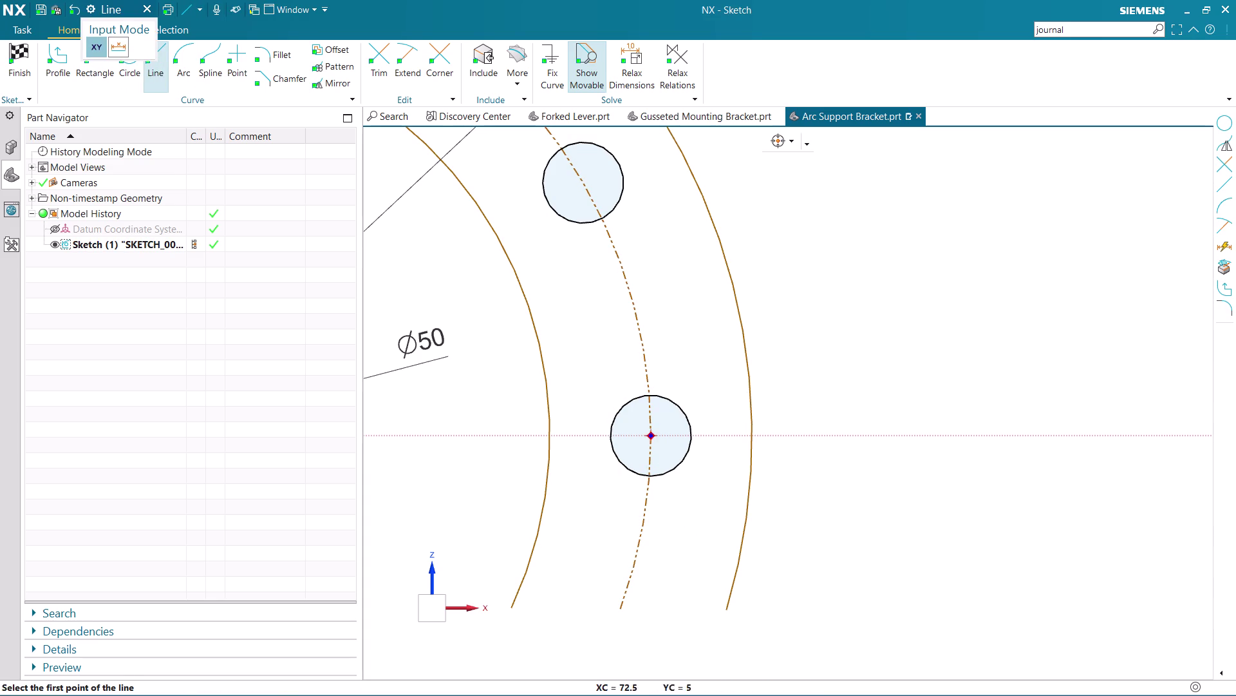
click(650, 436)
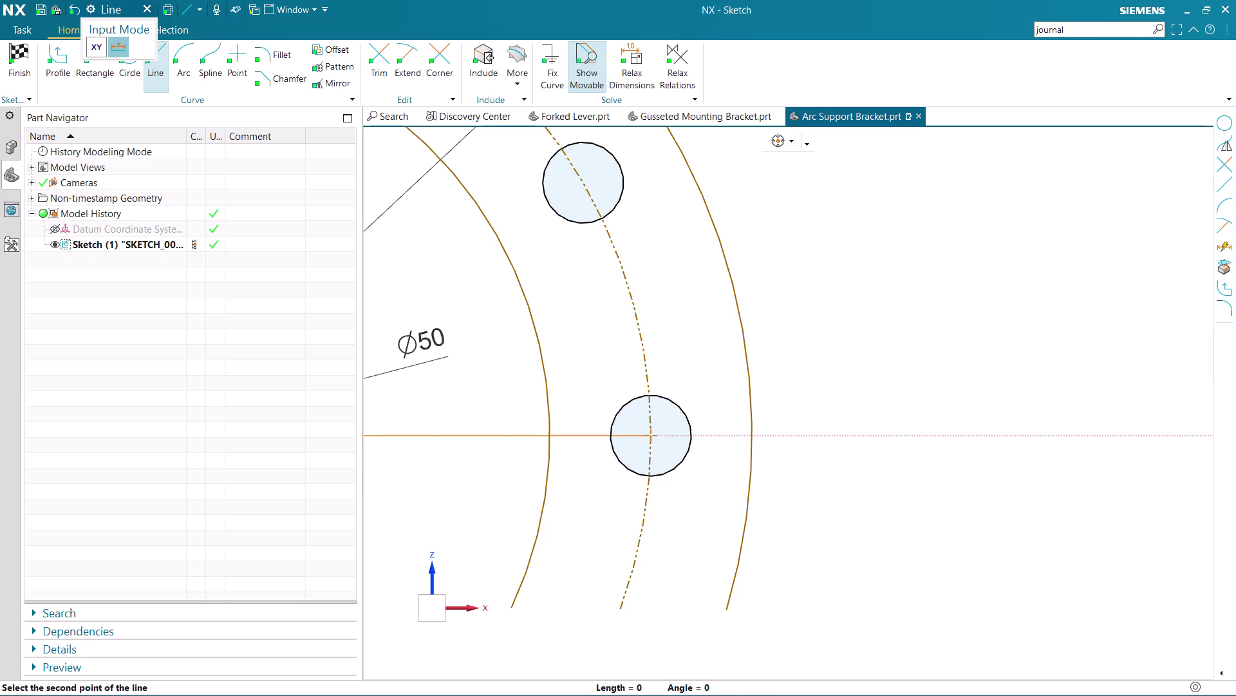
key(Escape)
key(Escape)
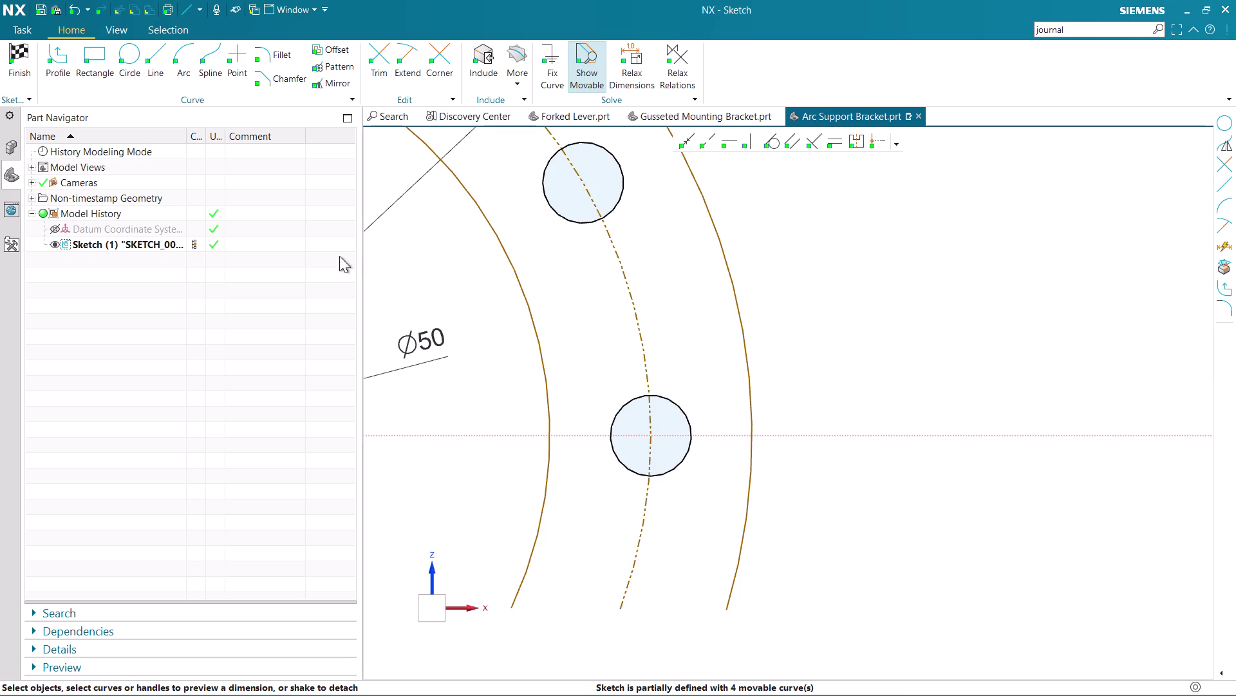
right_click(643, 531)
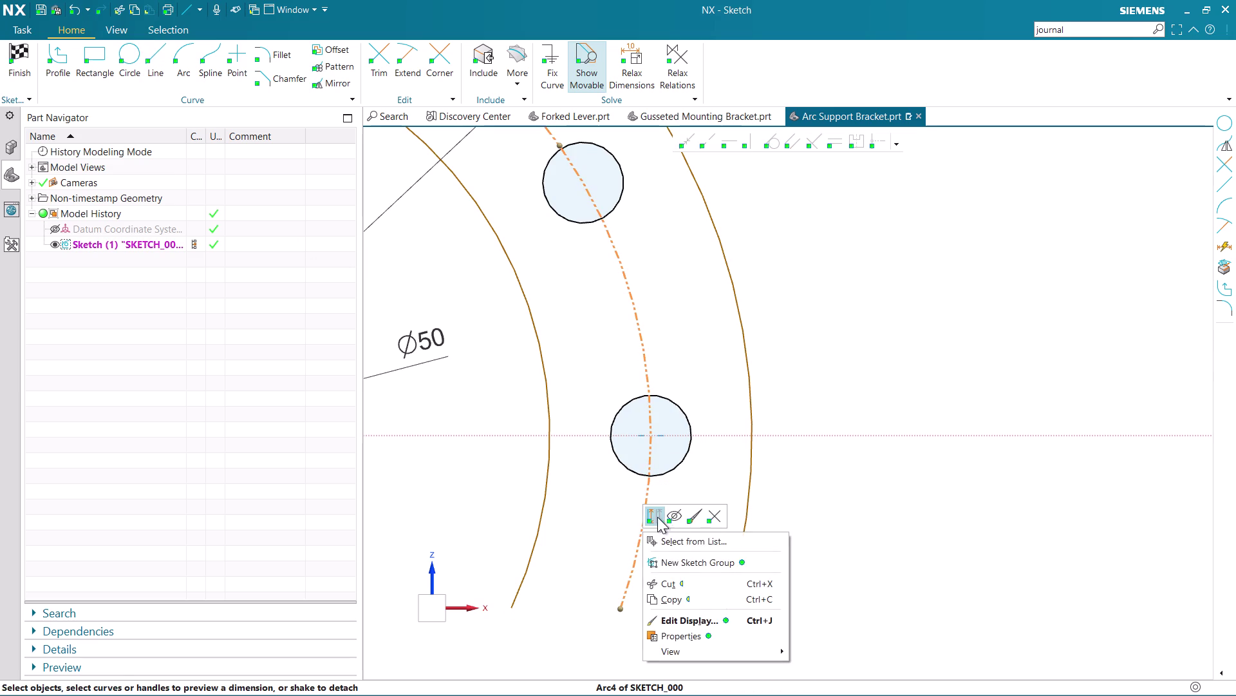
Convert the dashed centreline arc to a regular curve, with a brief abandoned Trim.
click(658, 516)
key(Escape)
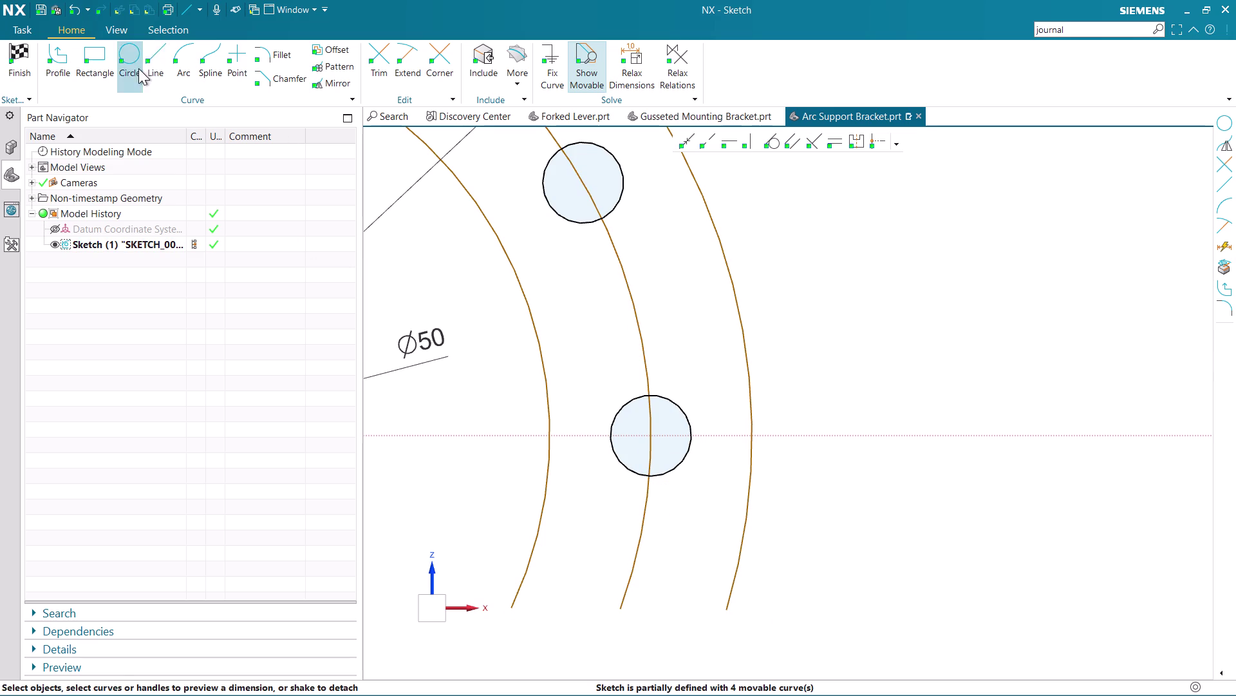
click(379, 51)
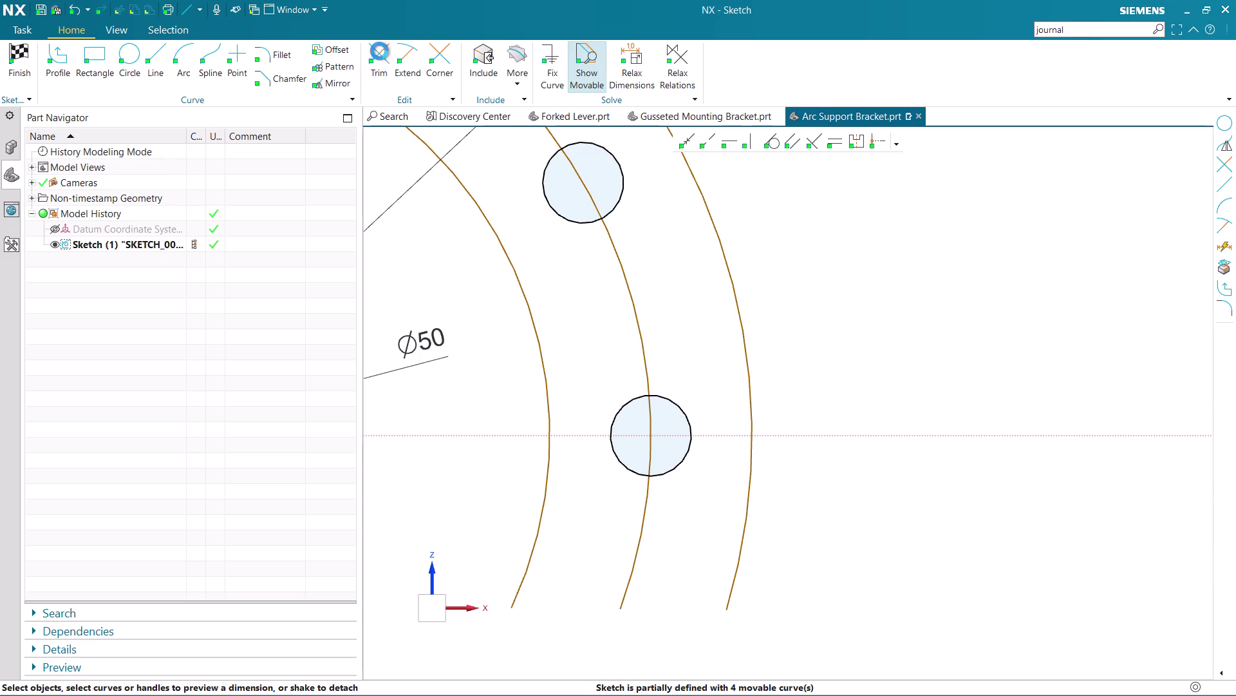
click(641, 512)
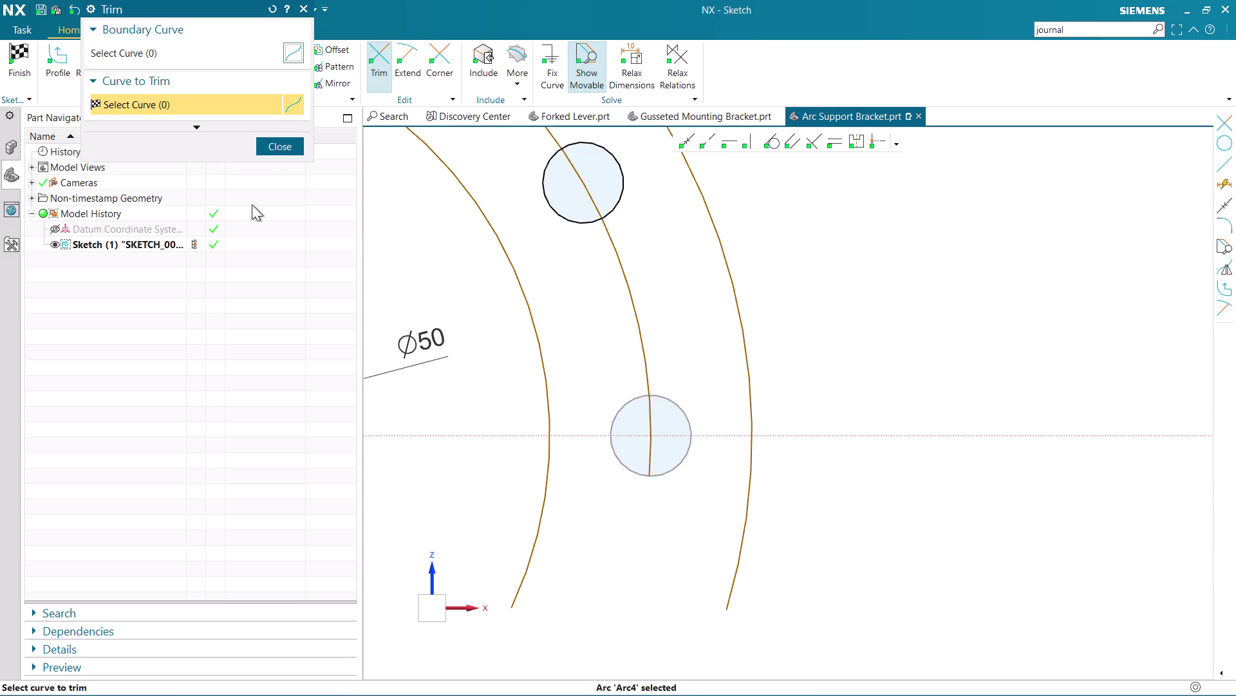
click(276, 148)
Draw a Ø30 circle centred on the lower Ø12 hole.
click(127, 51)
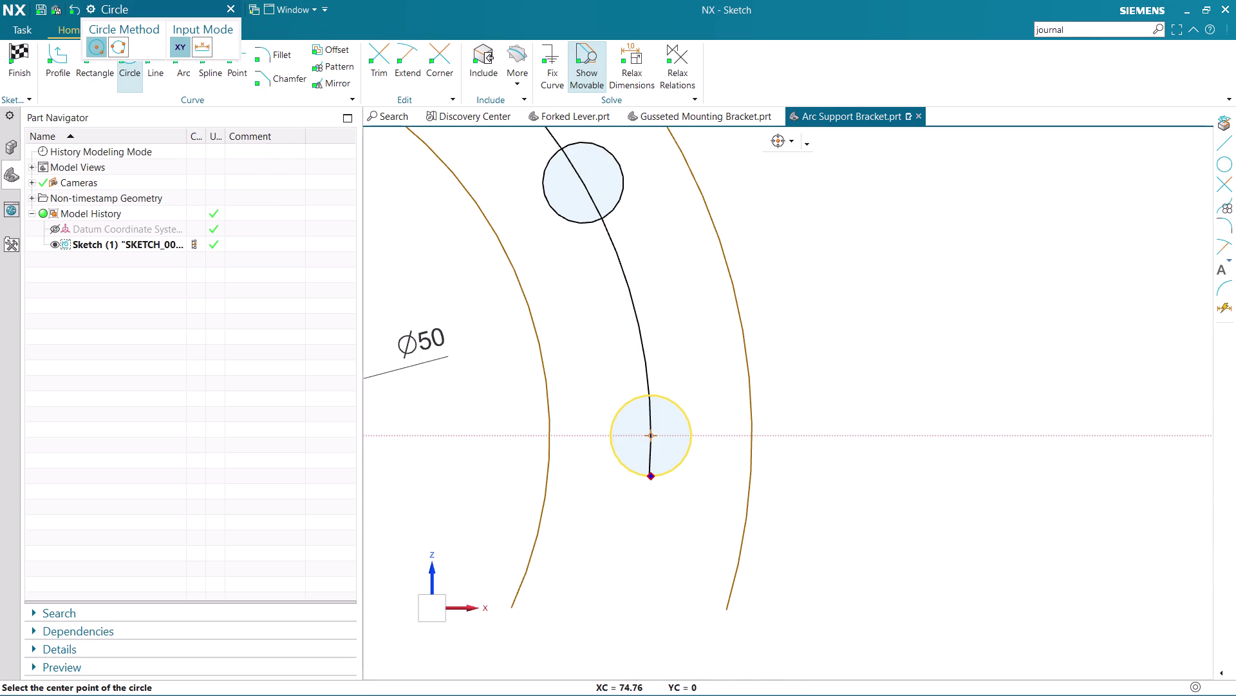
scroll(up, 3)
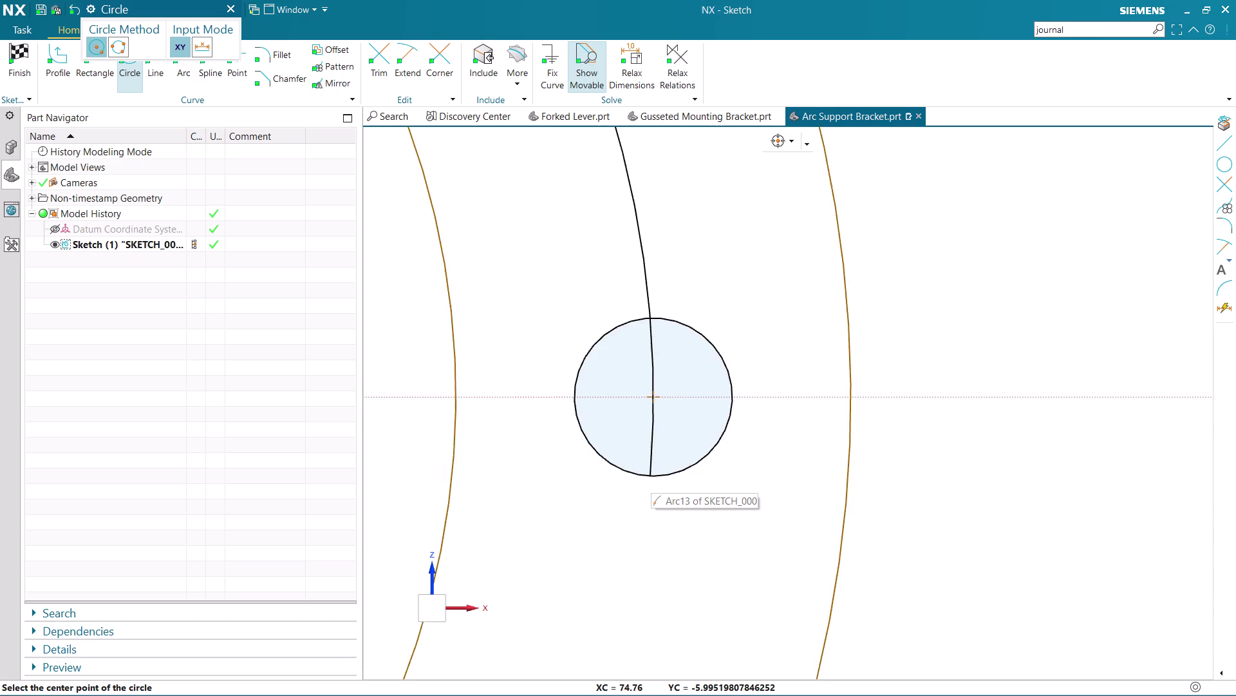
scroll(up, 3)
click(650, 478)
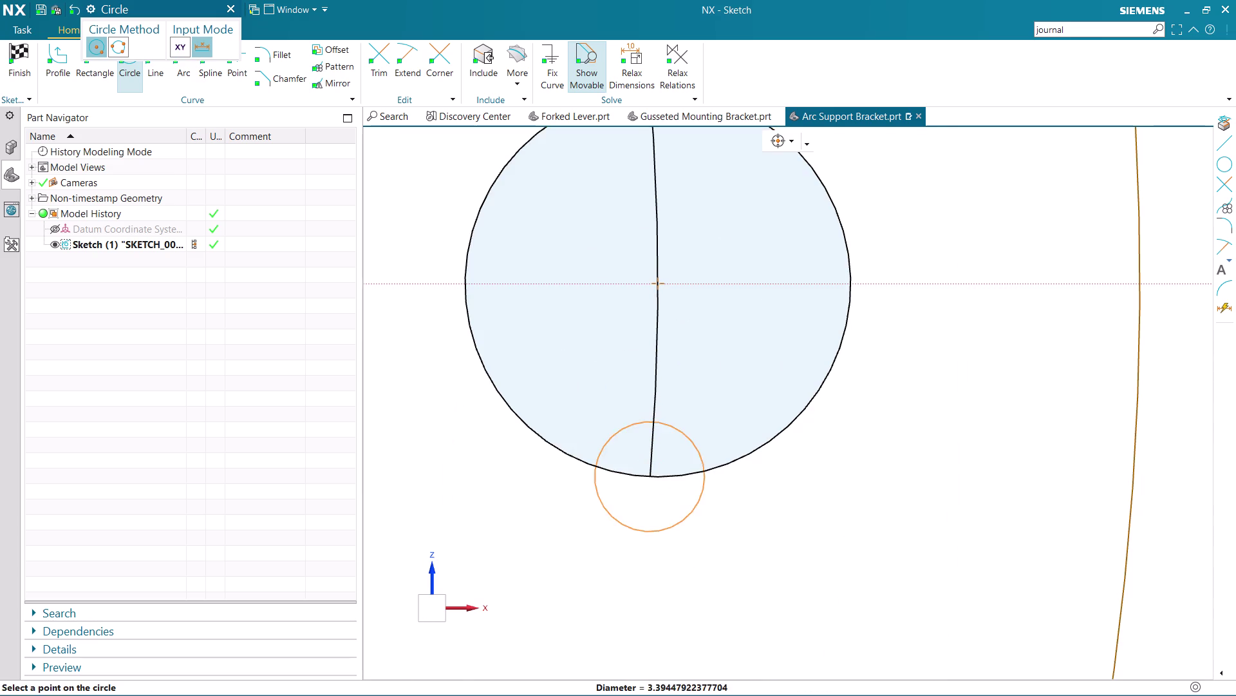
scroll(down, 3)
scroll(down, 3)
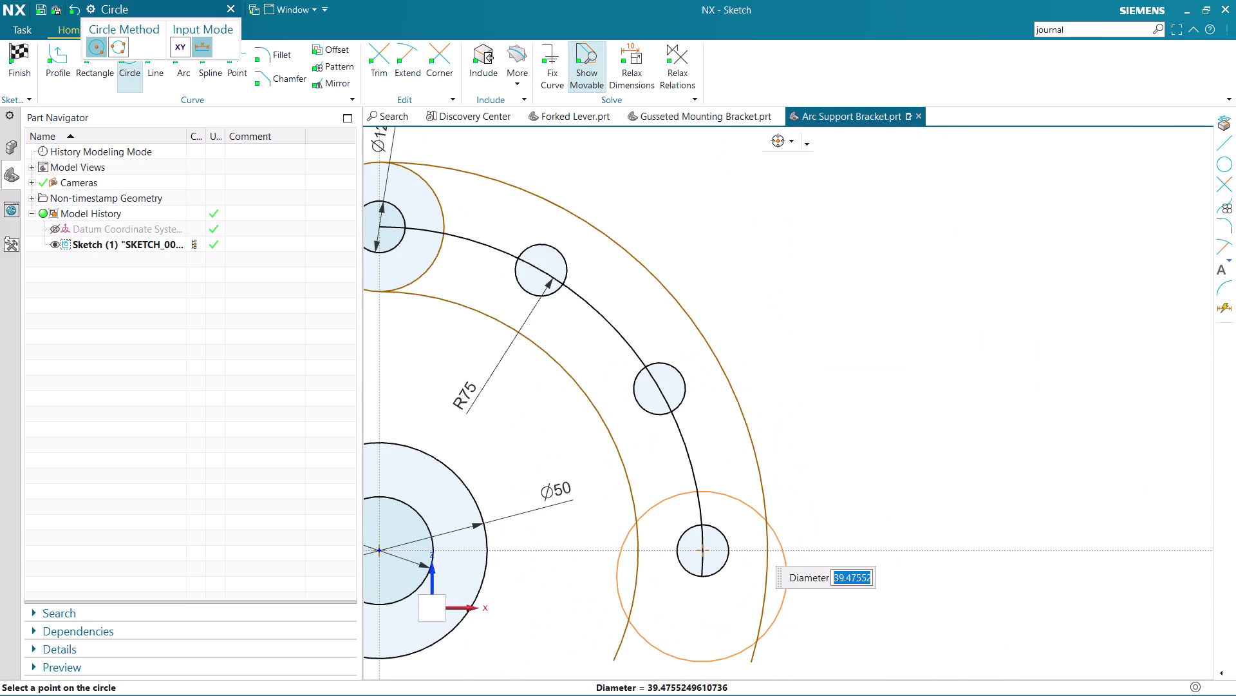
text(30)
key(Return)
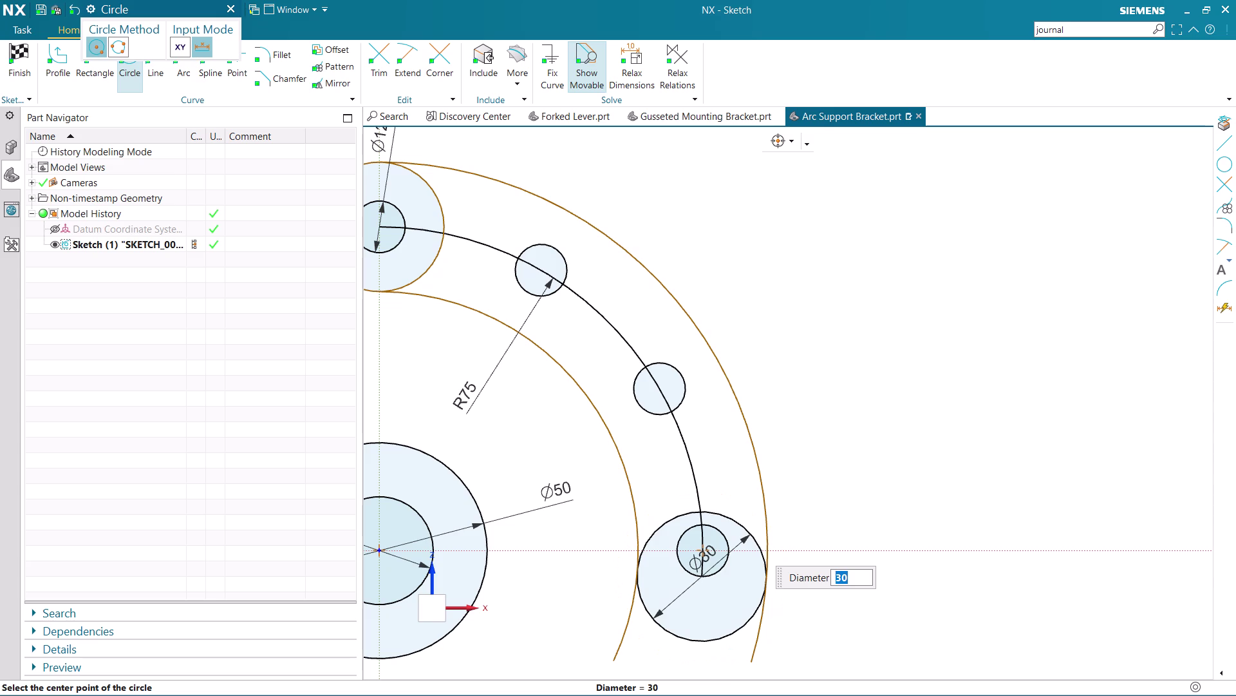
scroll(down, 3)
scroll(down, 3)
scroll(up, 3)
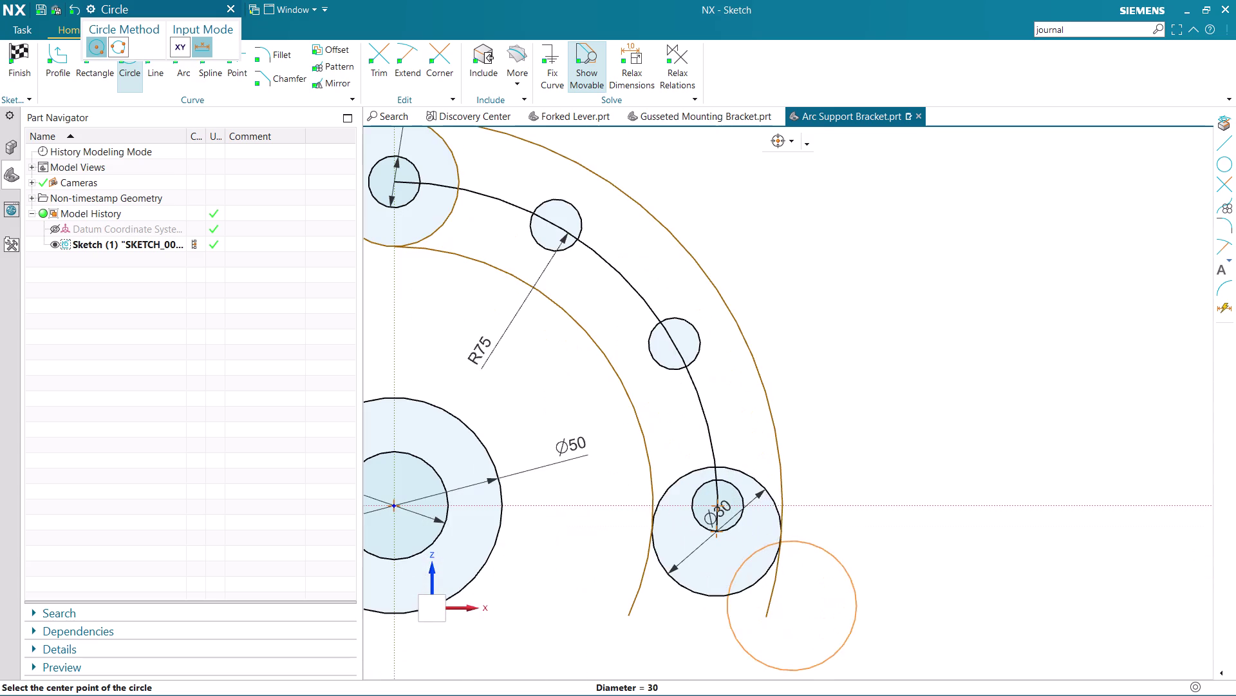
key(grave)
key(Escape)
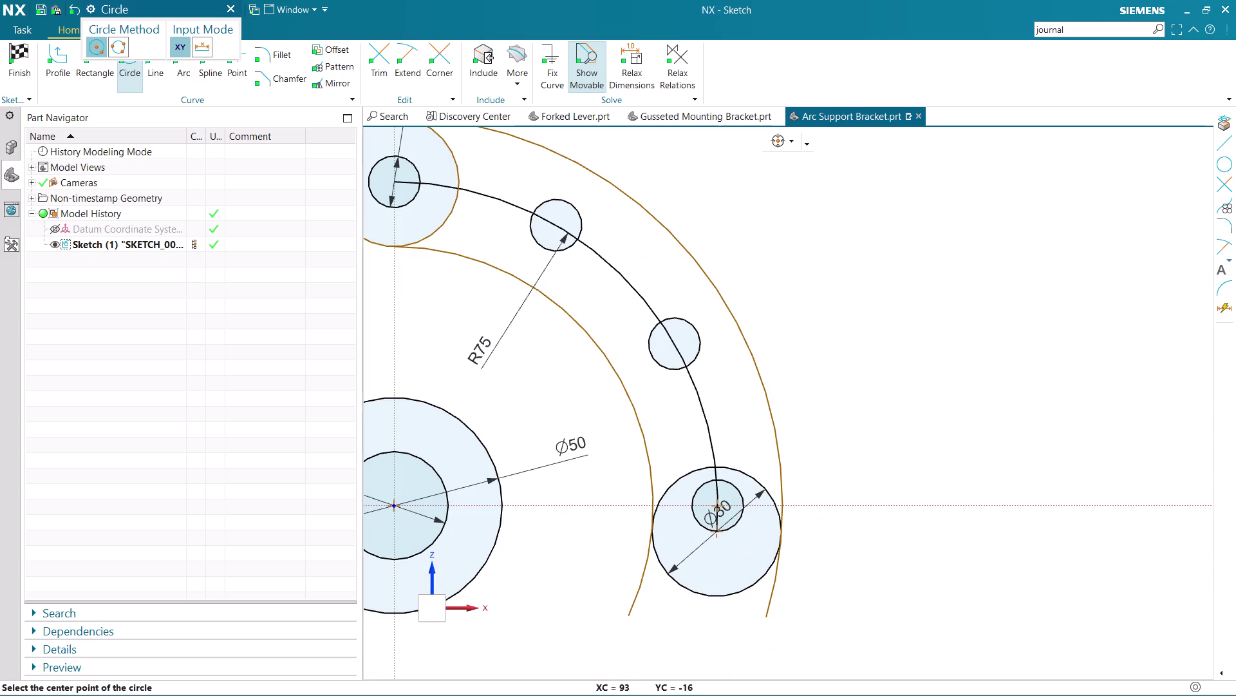
key(Escape)
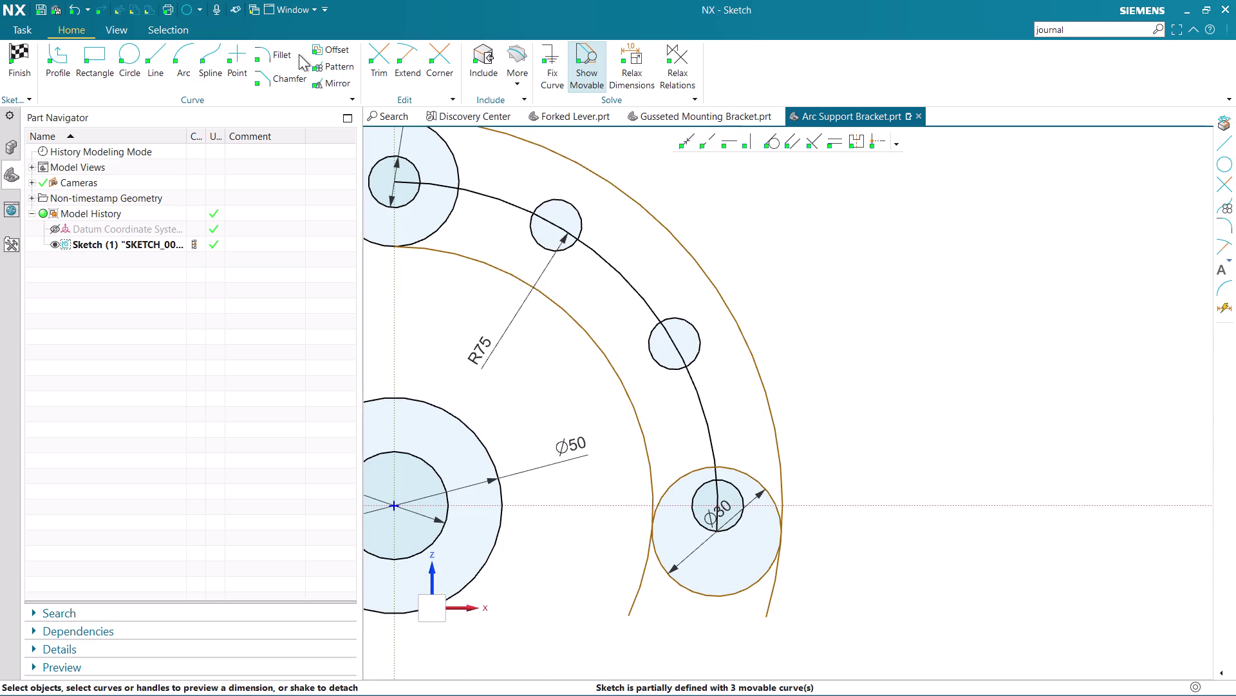
click(380, 57)
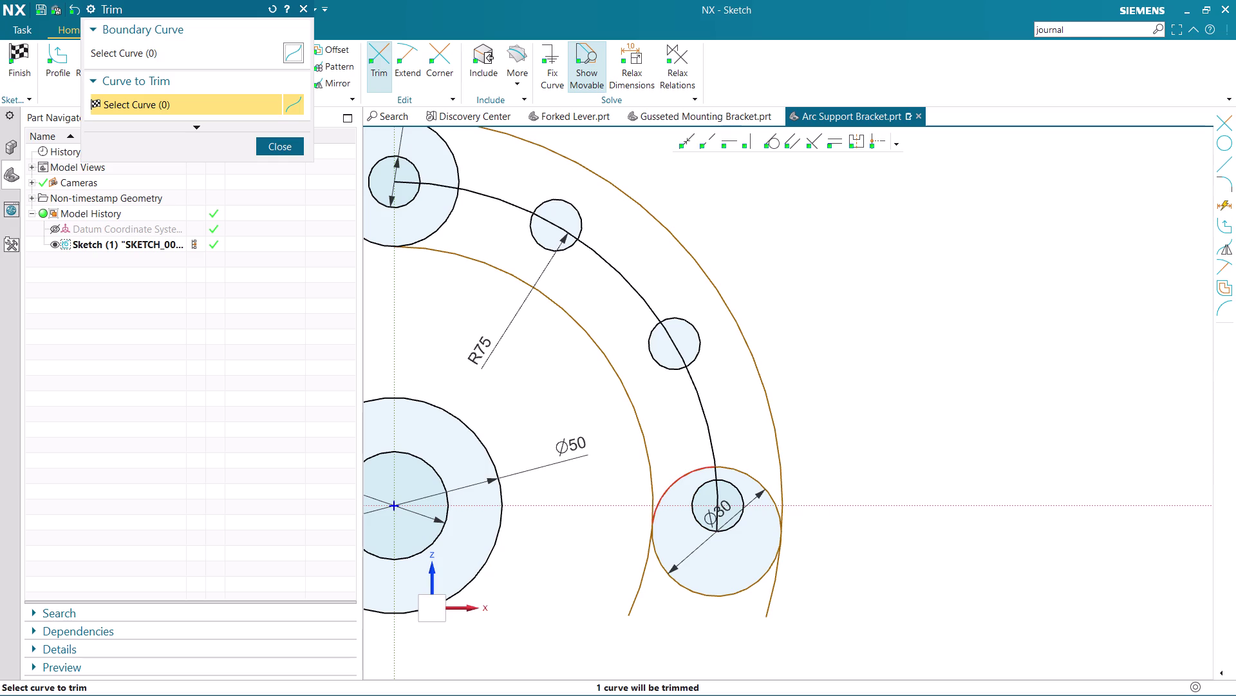
Trim two pieces of the Ø30 circle, undo the last trim, and exit Trim.
click(687, 477)
click(745, 470)
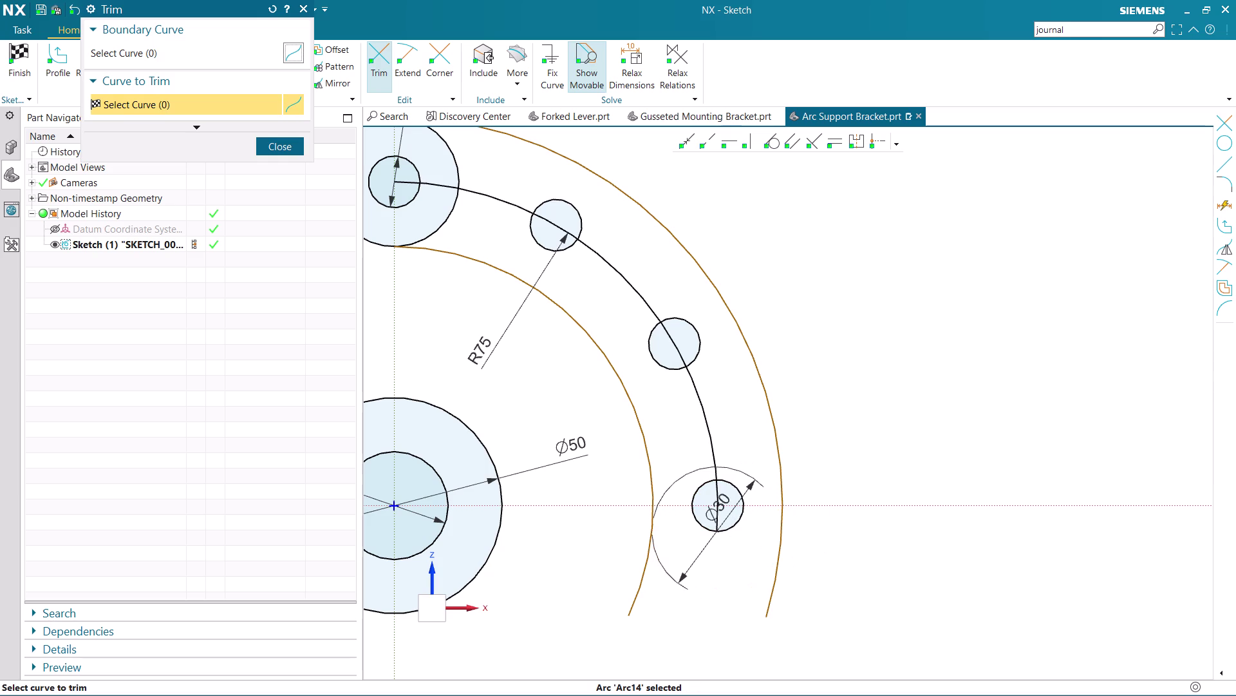
key(ctrl+z)
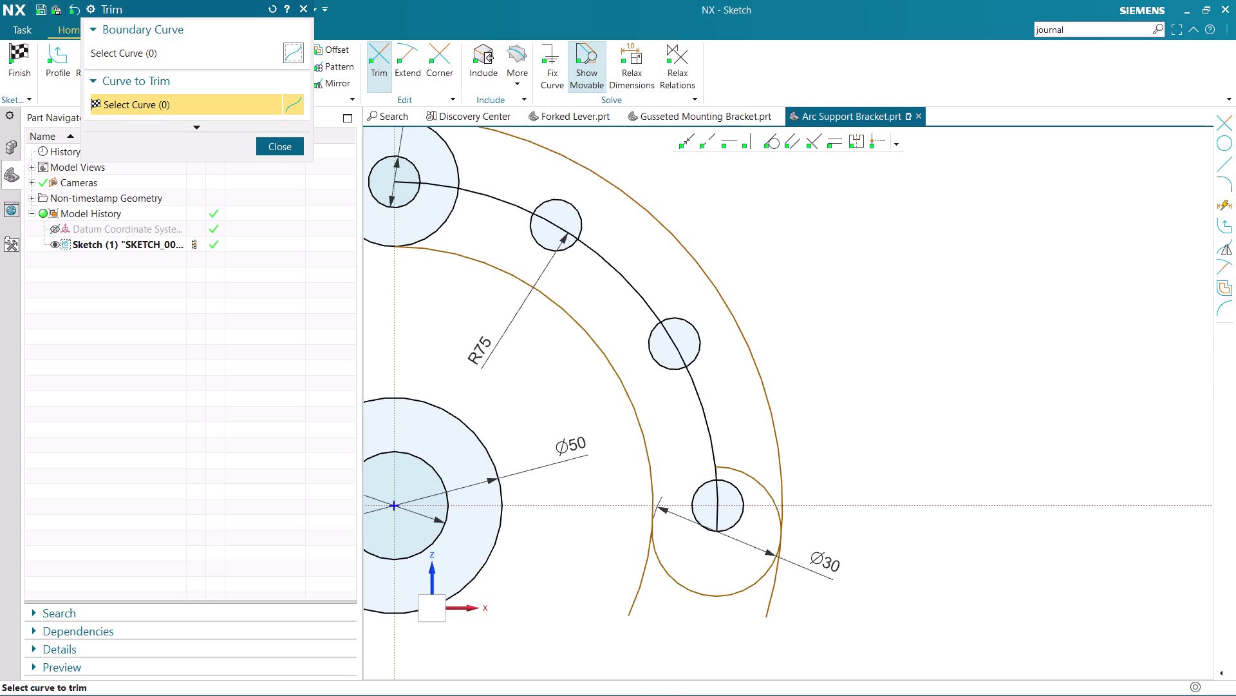
key(Escape)
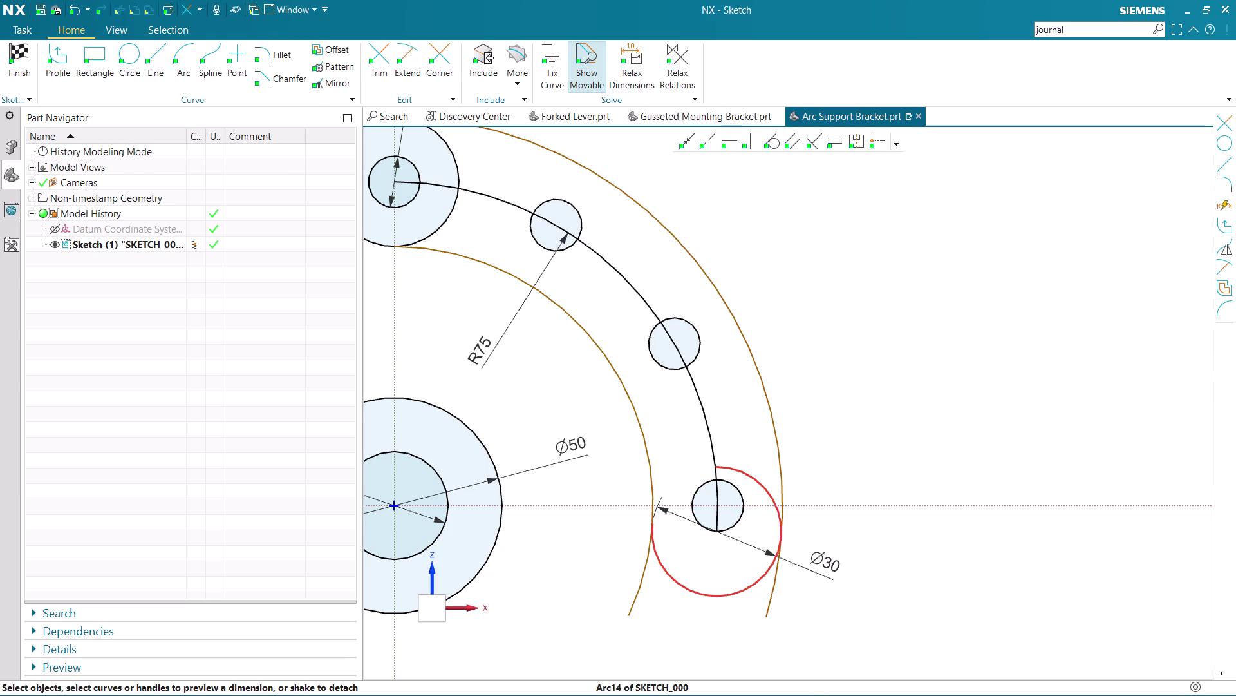
scroll(down, 3)
scroll(up, 3)
scroll(up, 3)
scroll(up, 3)
scroll(up, 3)
scroll(down, 3)
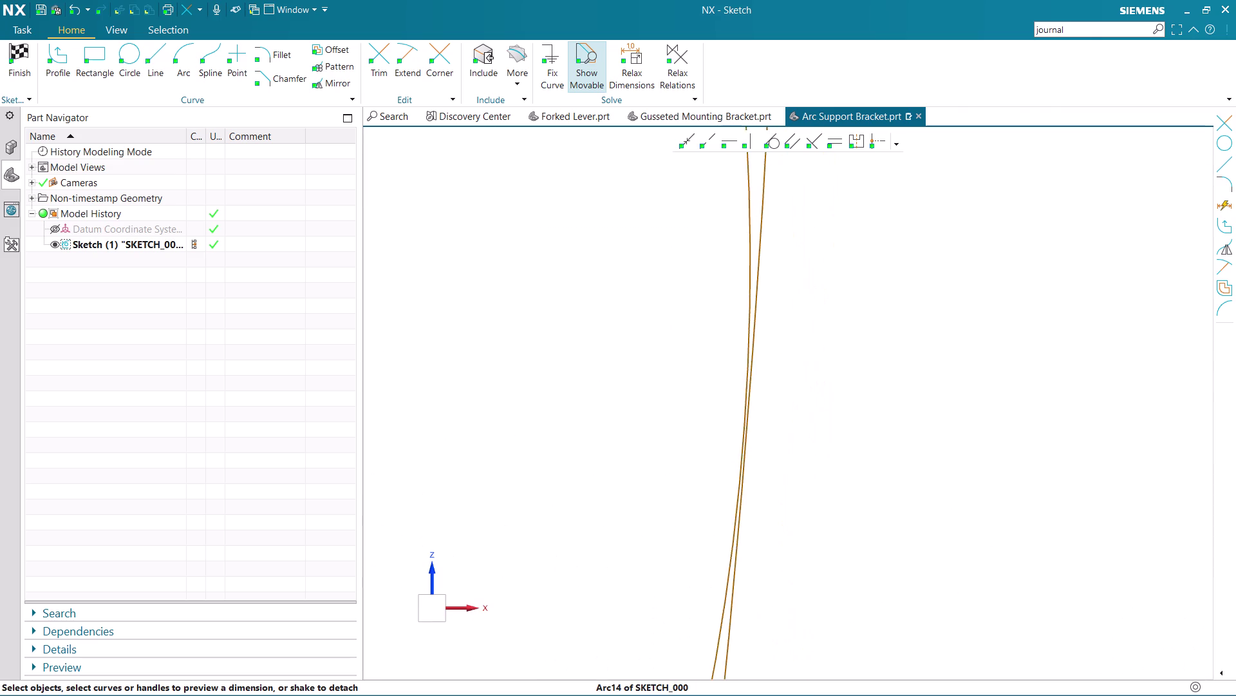
scroll(down, 3)
scroll(up, 3)
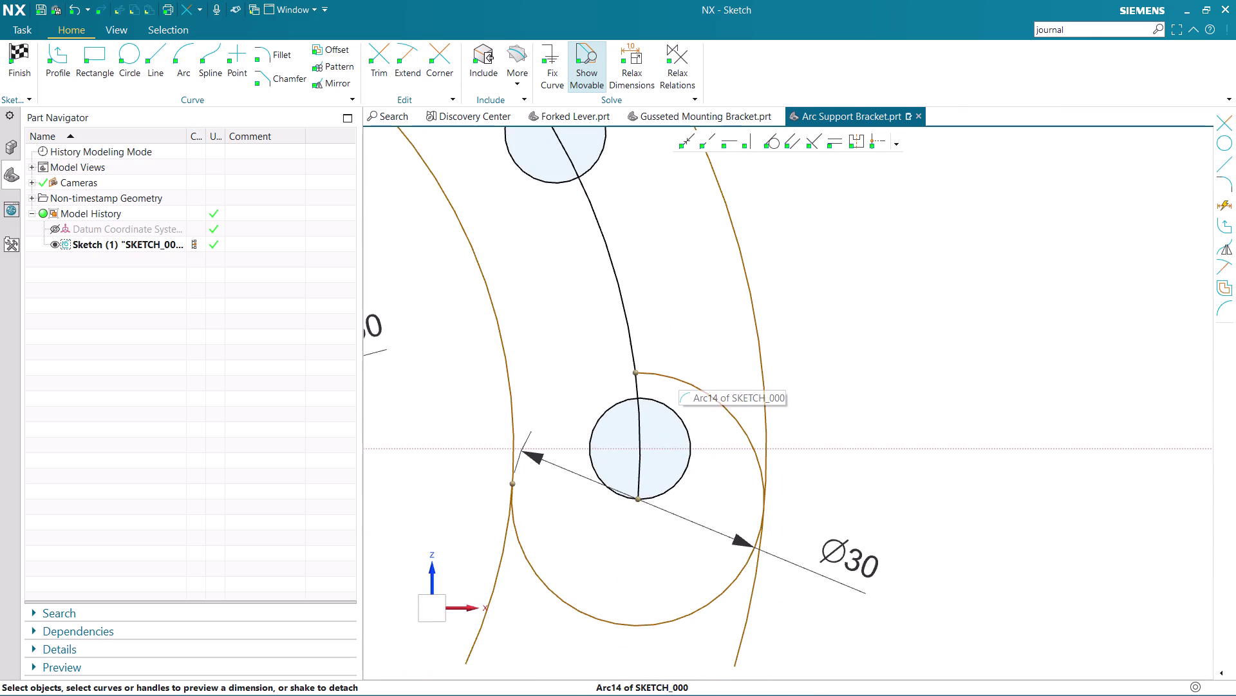
key(Escape)
Convert the R75 arc through the holes to a dashed reference centreline.
right_click(629, 326)
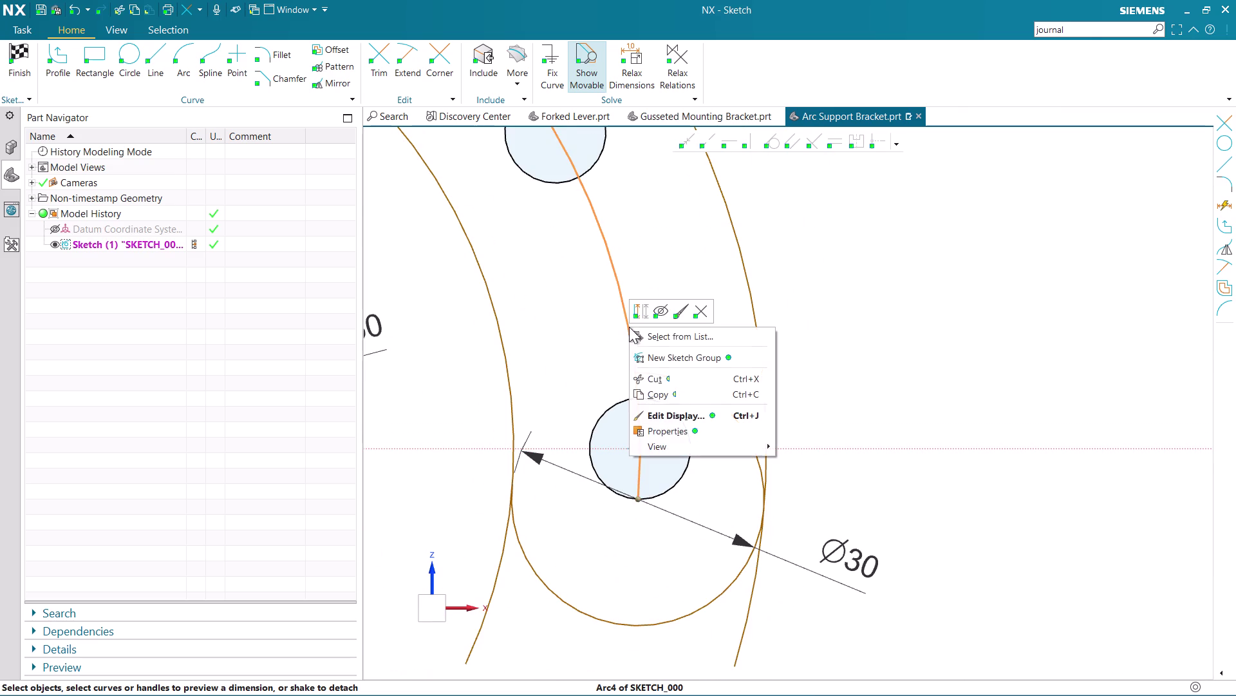
click(643, 310)
scroll(up, 3)
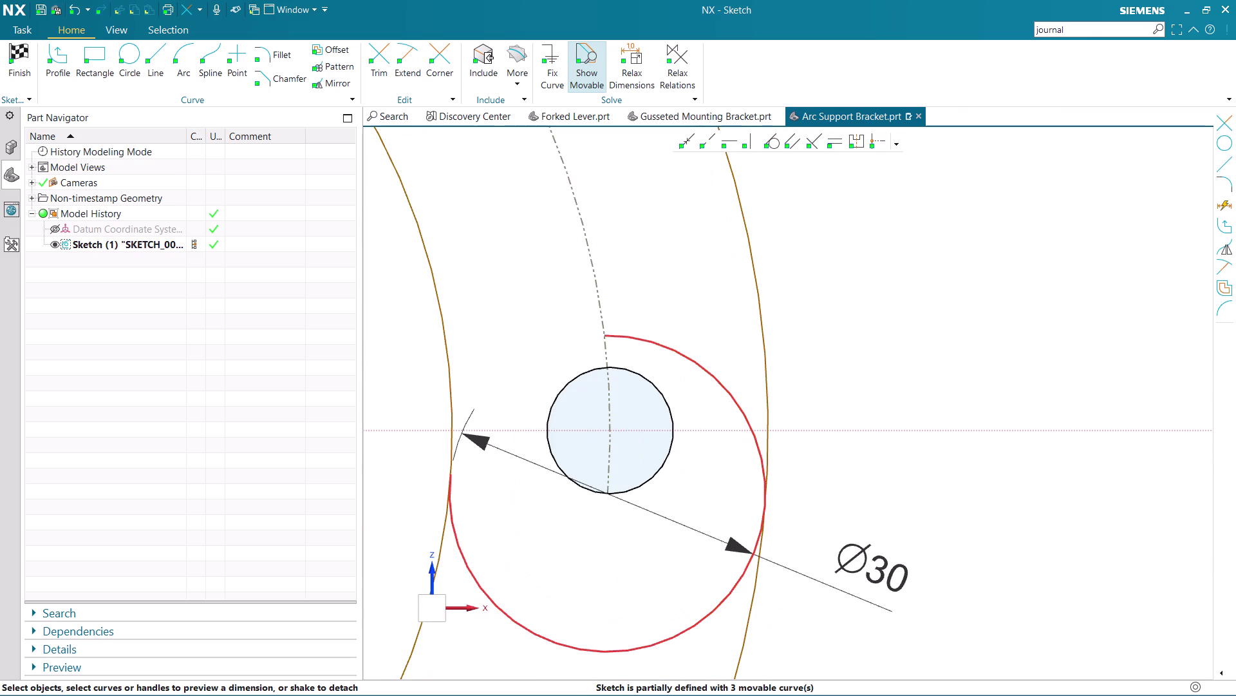
click(771, 141)
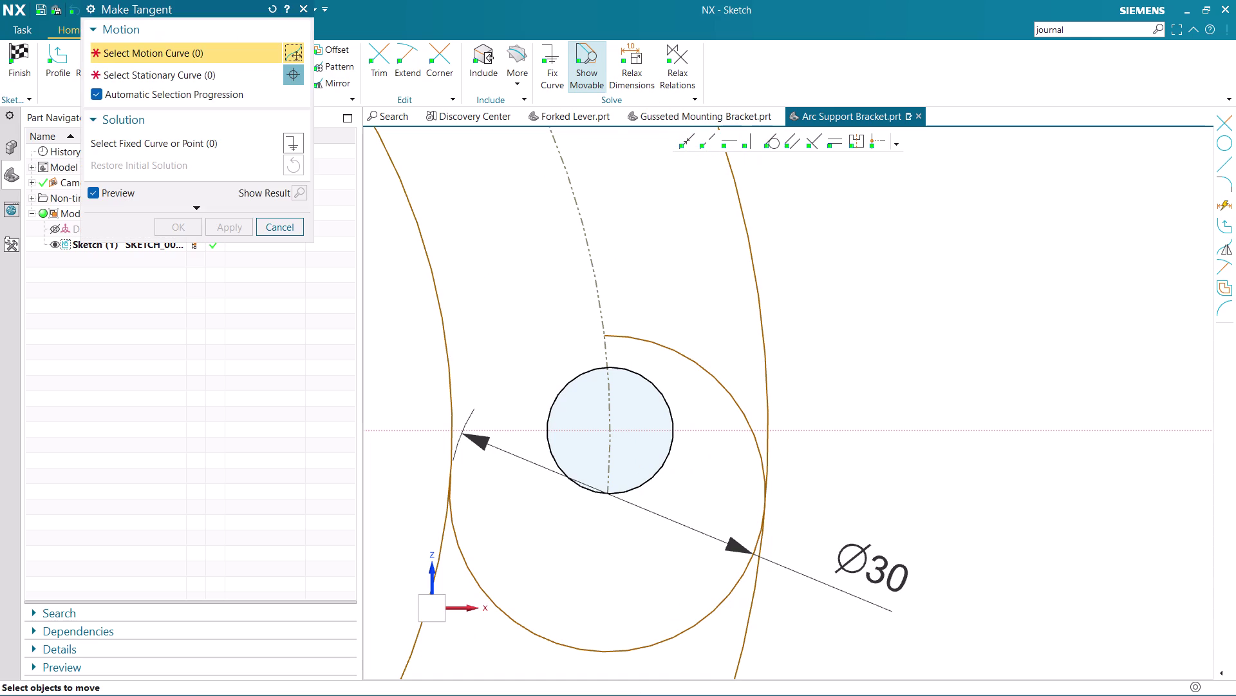
Constrain the Ø30 end circle tangent to the fixed outer slot arc.
scroll(up, 3)
scroll(up, 3)
scroll(up, 3)
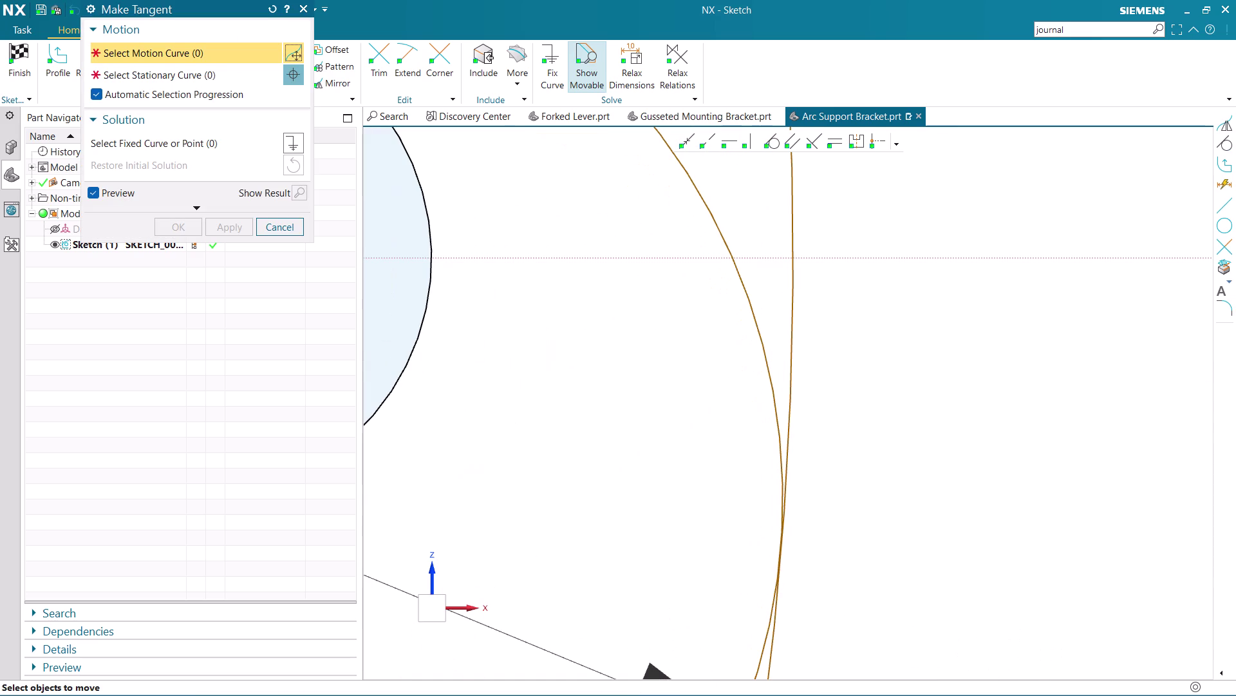
click(783, 459)
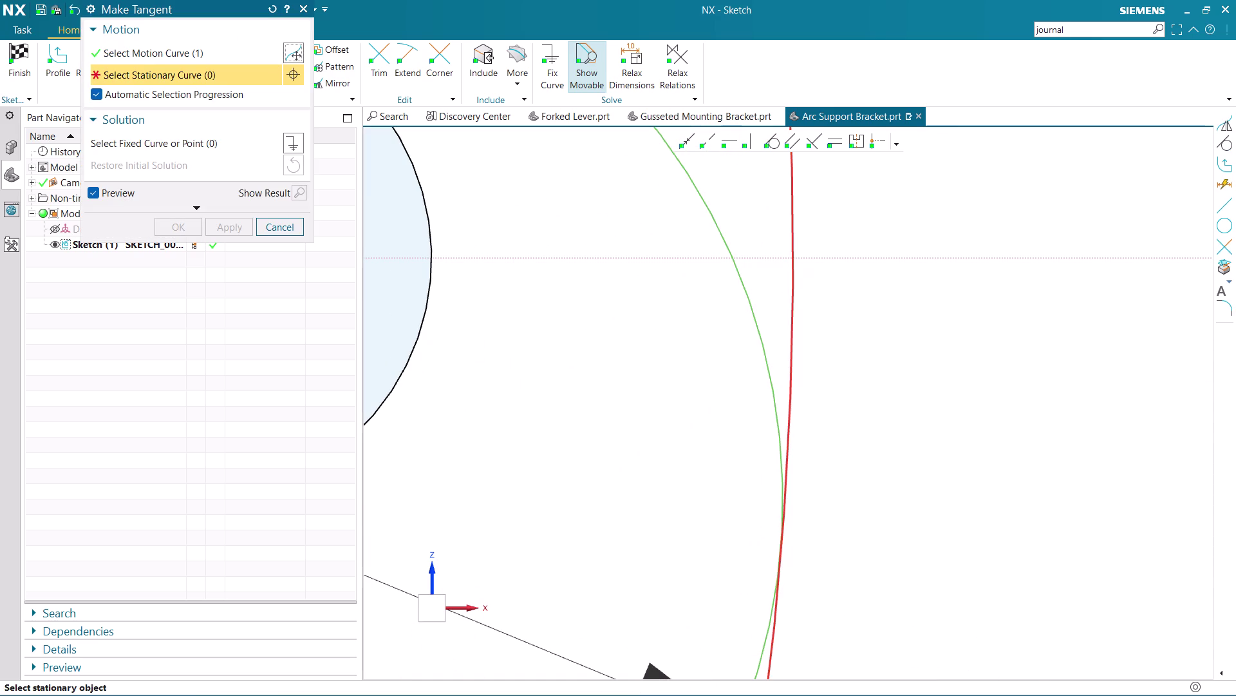
click(792, 471)
scroll(down, 3)
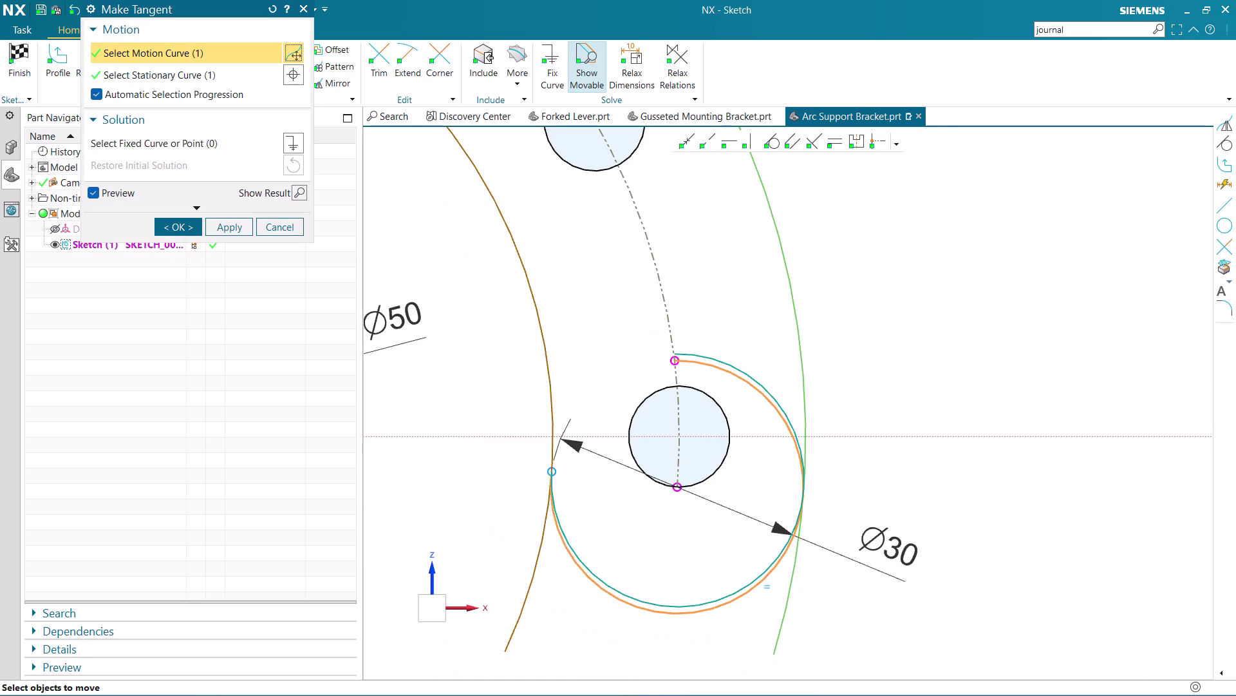
scroll(up, 3)
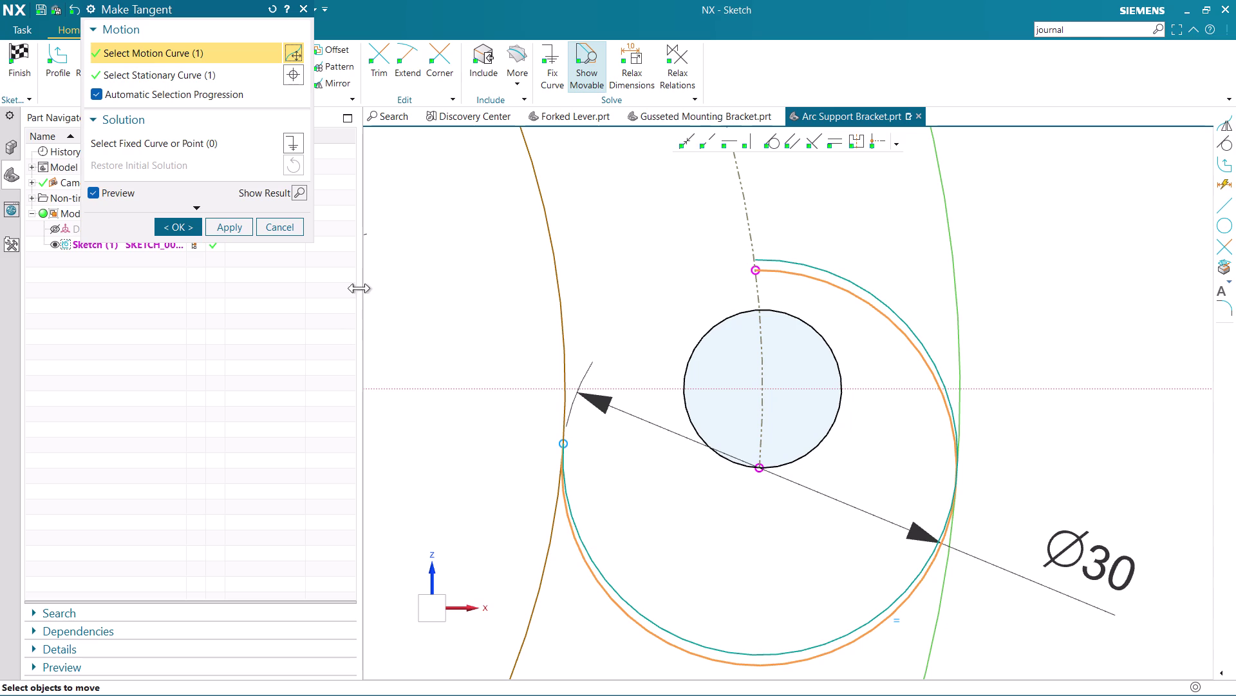
click(185, 225)
Start the Trim command for the leftover slot curves.
scroll(down, 3)
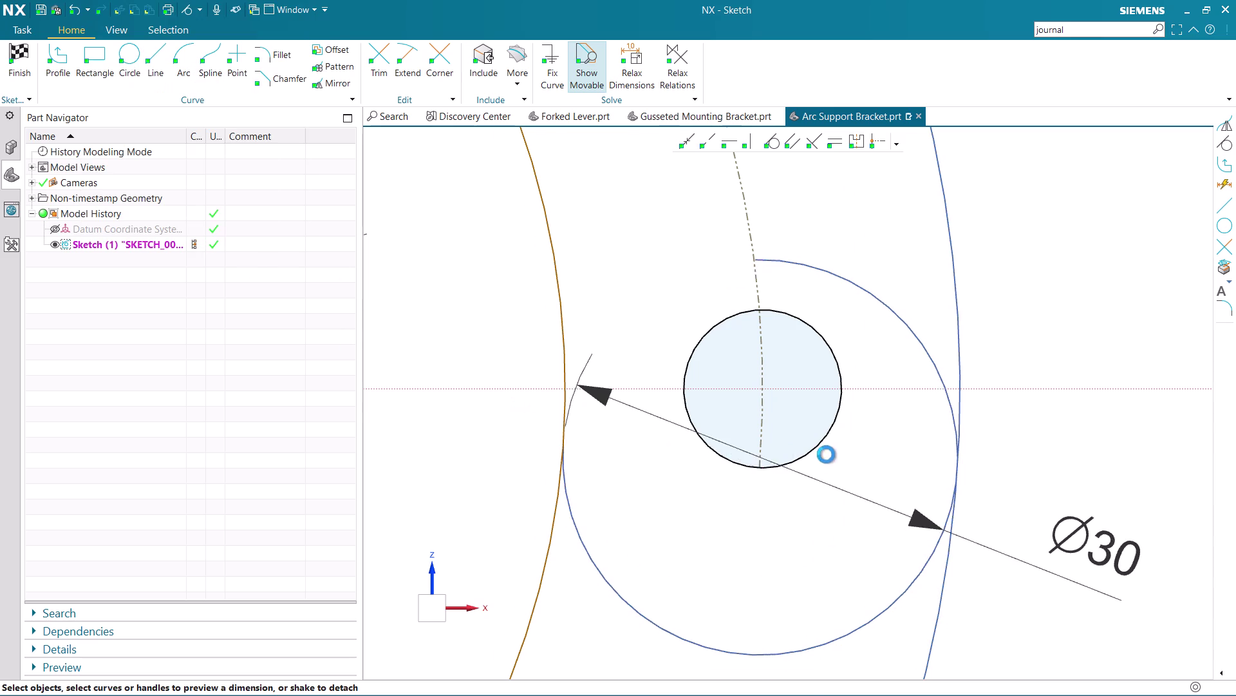
scroll(down, 3)
scroll(up, 3)
scroll(down, 3)
scroll(up, 3)
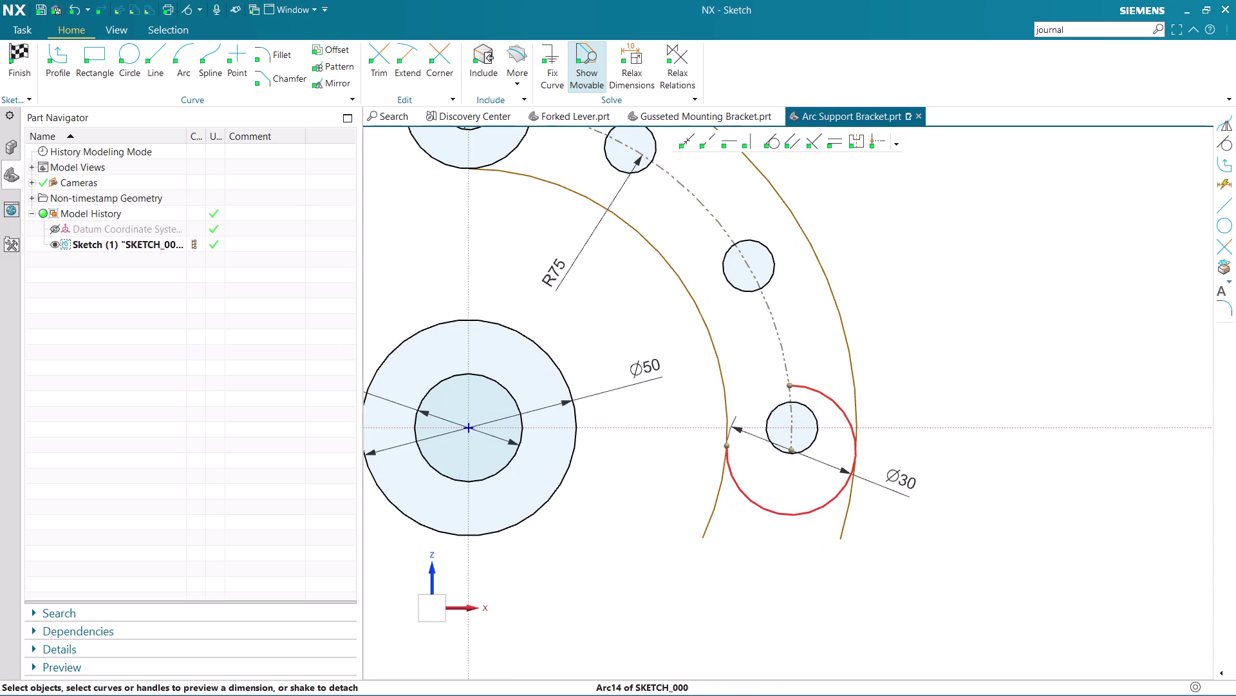
click(374, 45)
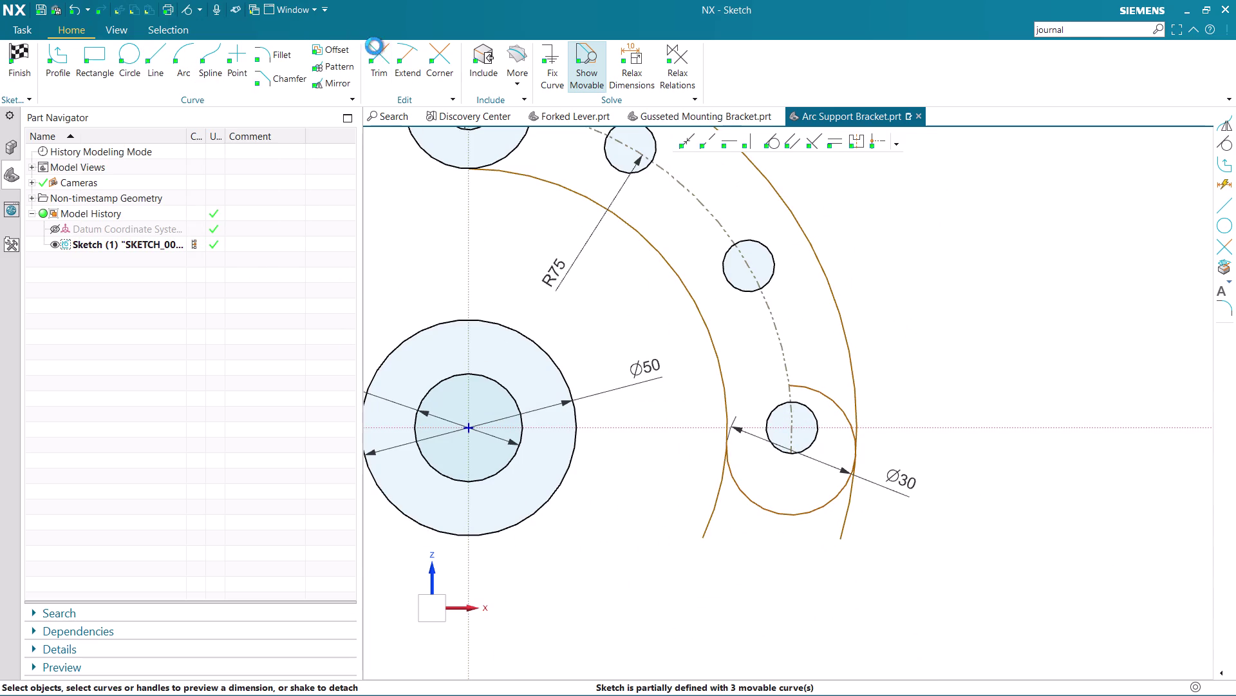
click(818, 391)
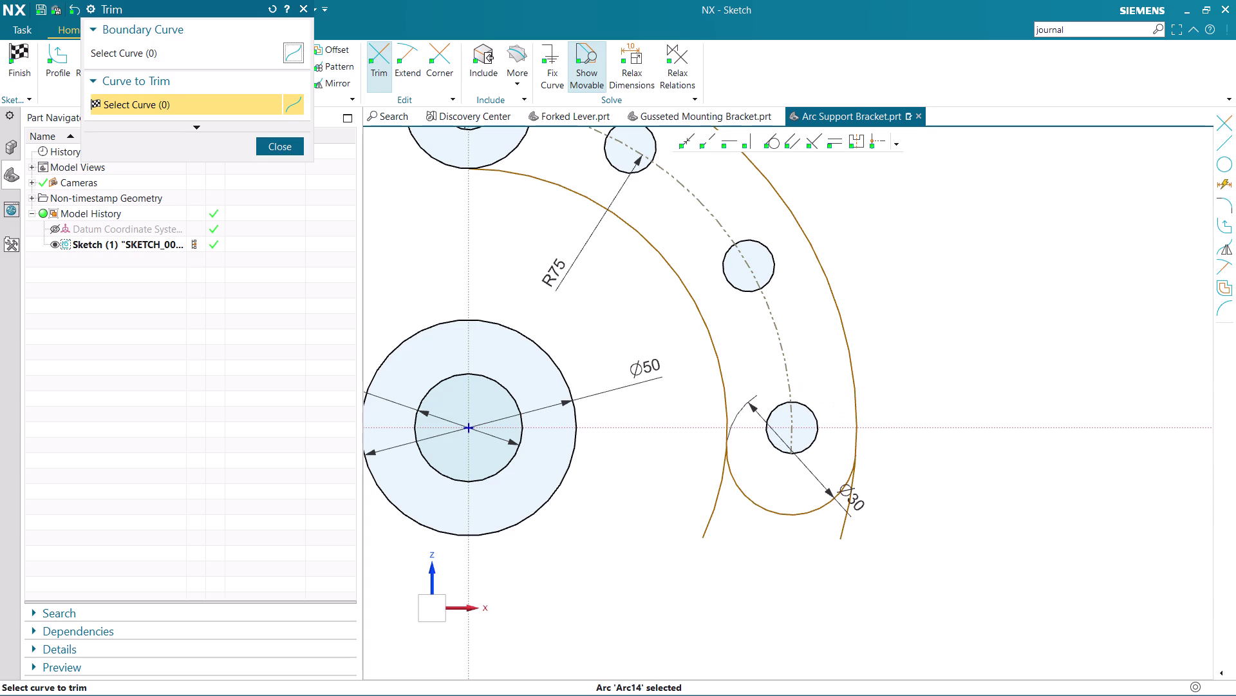
Trim the overhanging arc pieces, the leftover end-circle part and the extra arcs near the top hole.
scroll(down, 3)
click(733, 470)
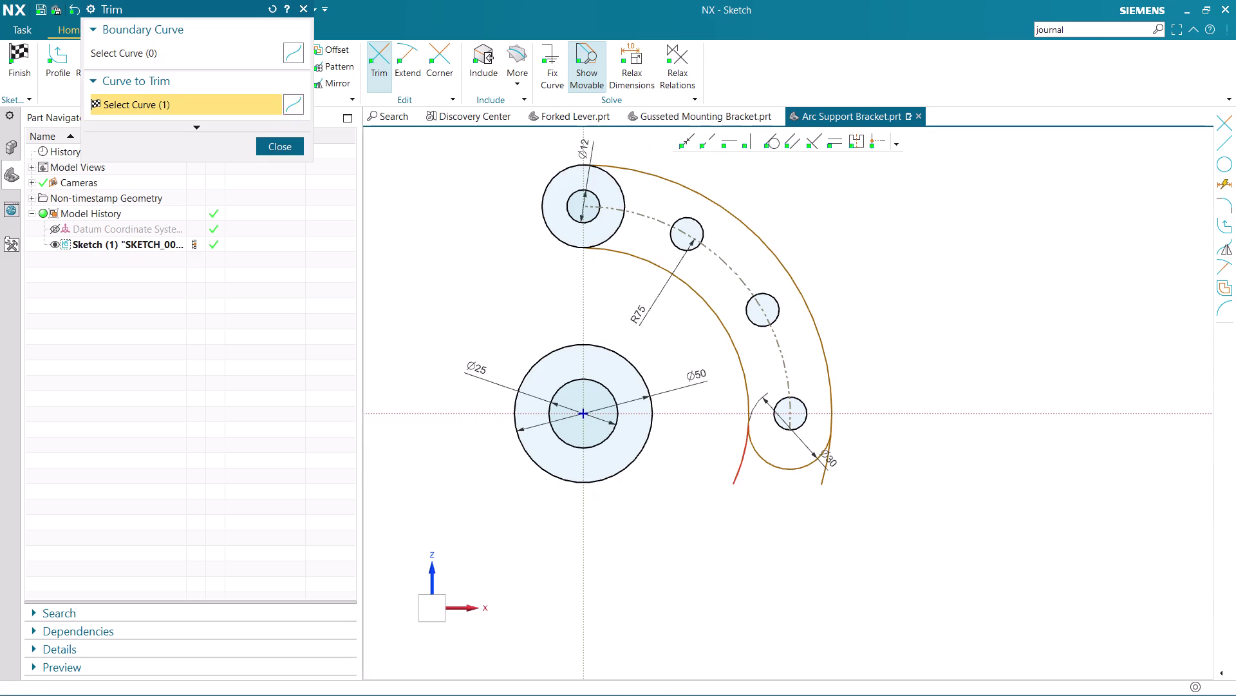
click(820, 486)
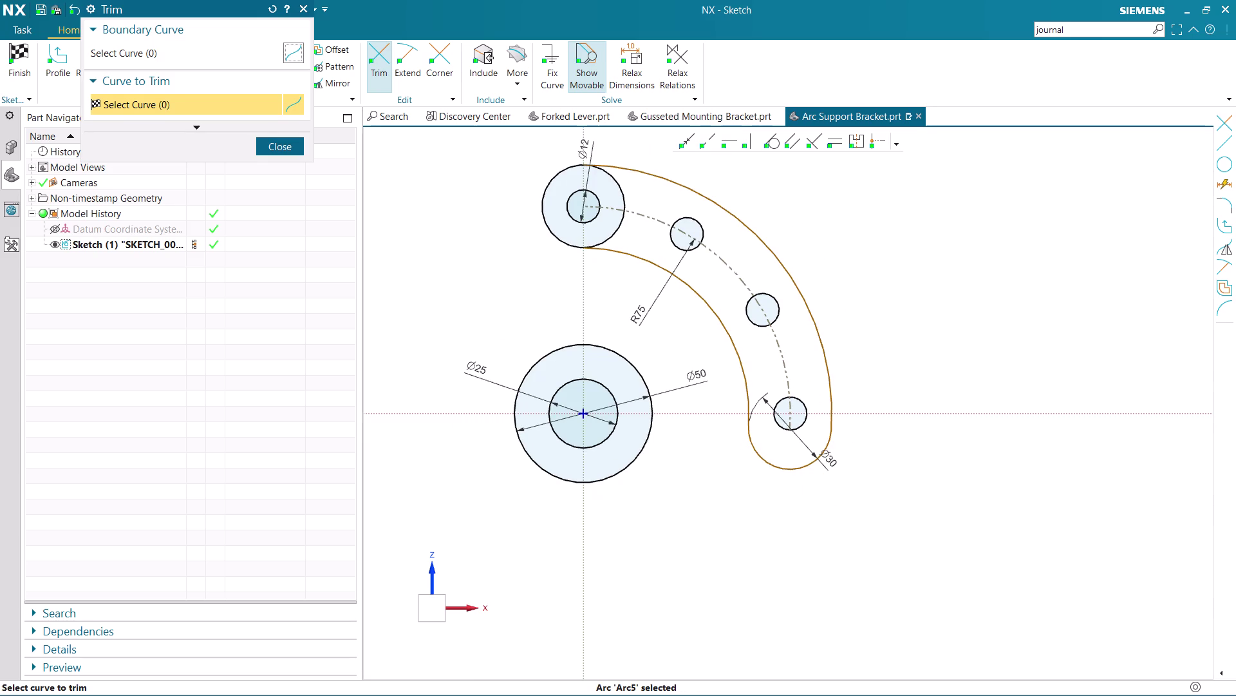
scroll(up, 3)
click(670, 189)
click(672, 269)
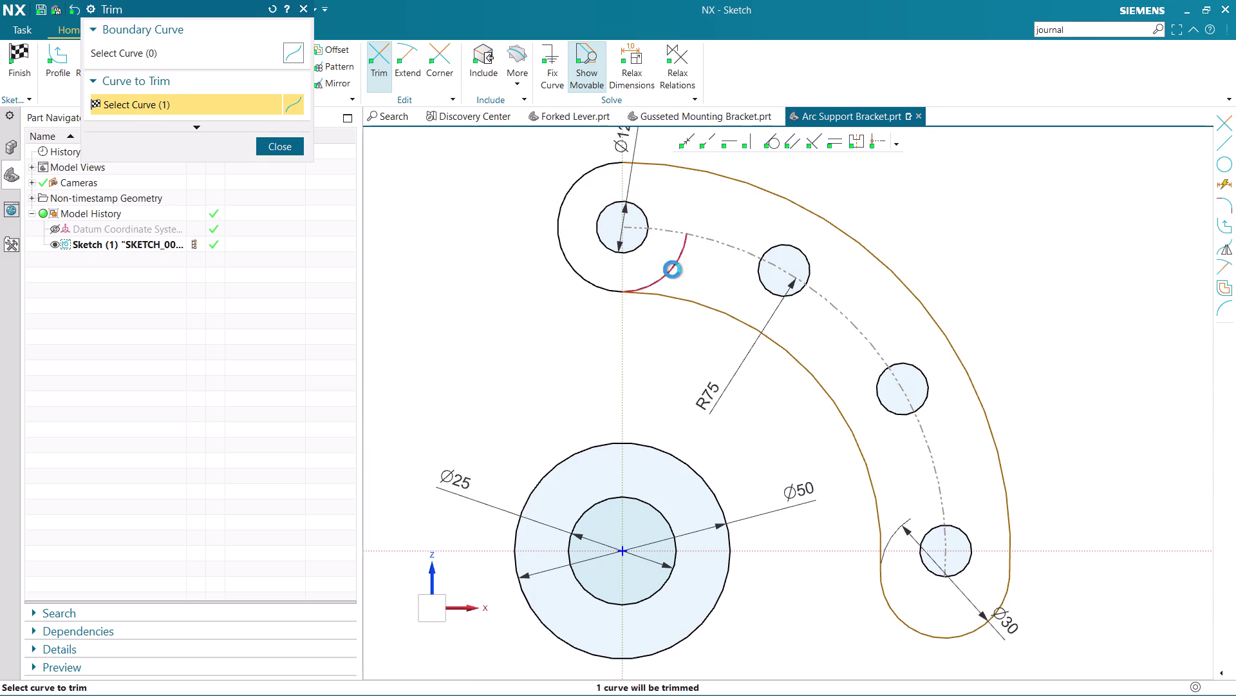
scroll(down, 3)
scroll(up, 3)
scroll(up, 3)
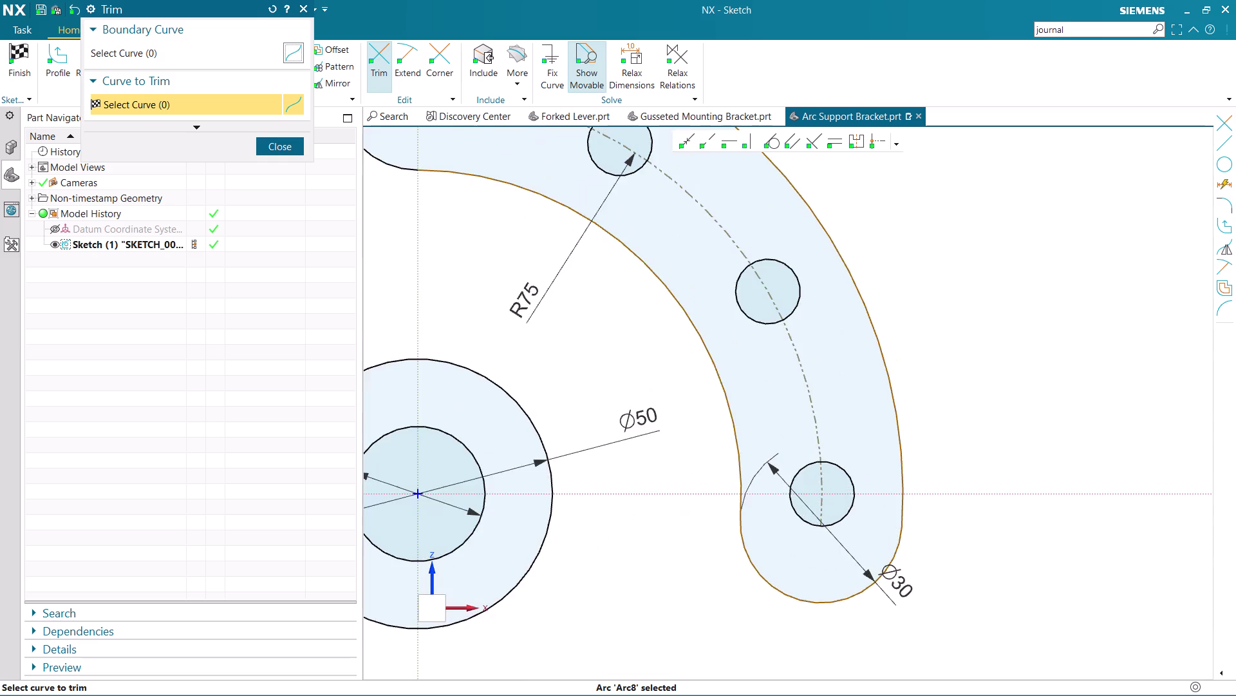
scroll(up, 3)
scroll(down, 3)
key(Escape)
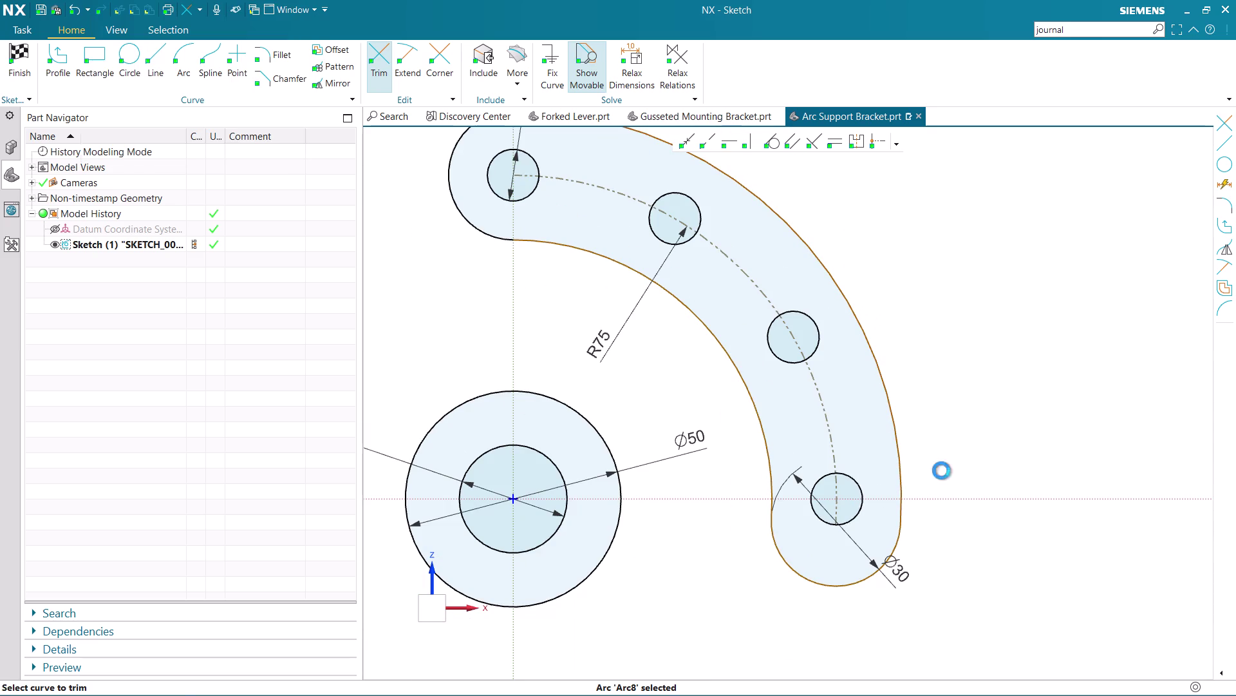
Select the slot's outer arc together with the Ø30 end arc.
scroll(down, 3)
scroll(up, 3)
scroll(up, 3)
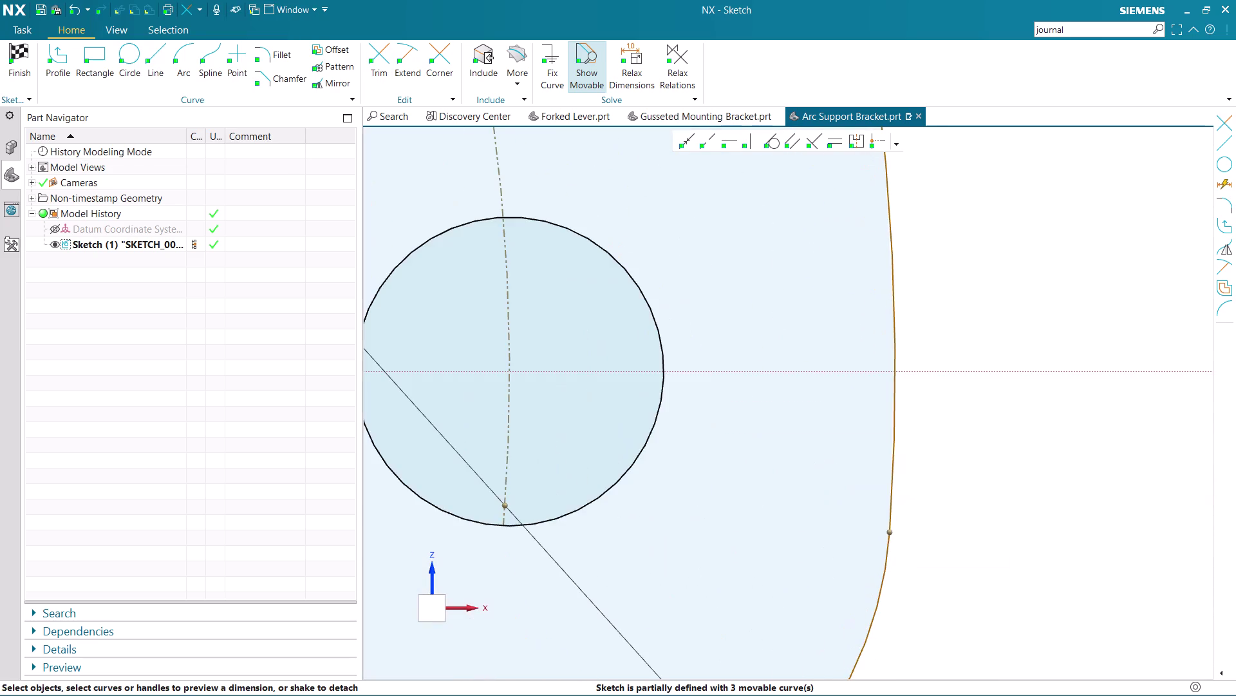
scroll(down, 3)
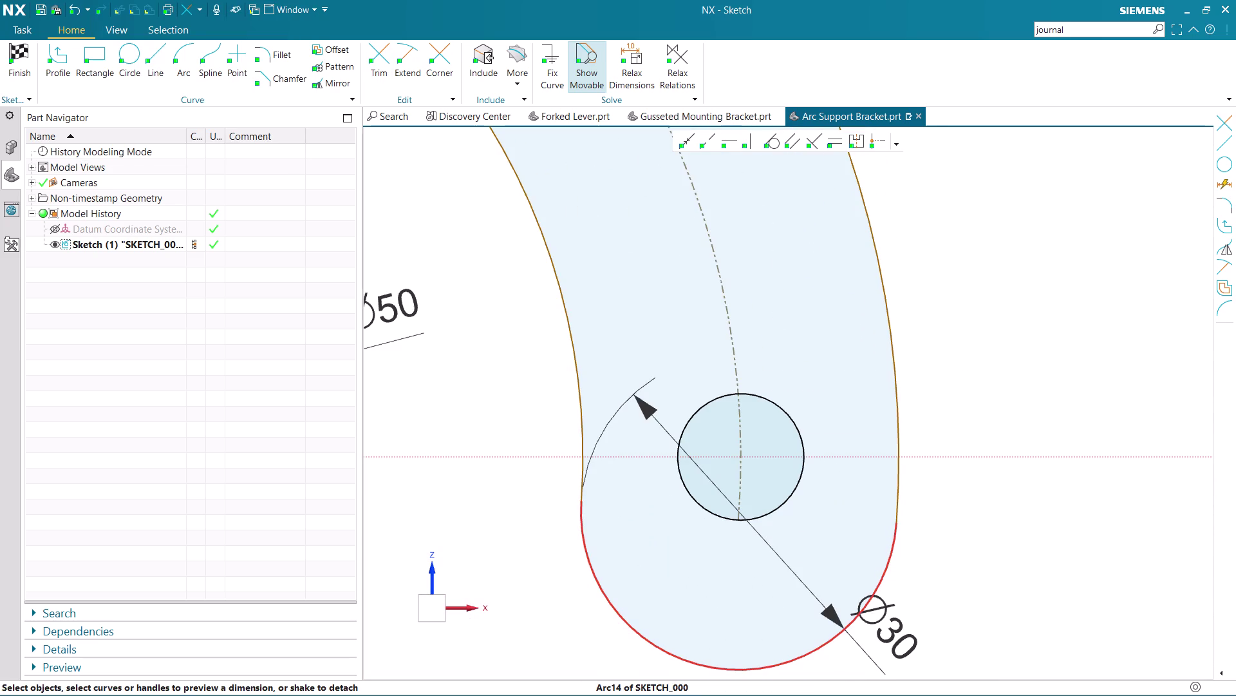
scroll(down, 3)
scroll(down, 3)
scroll(up, 3)
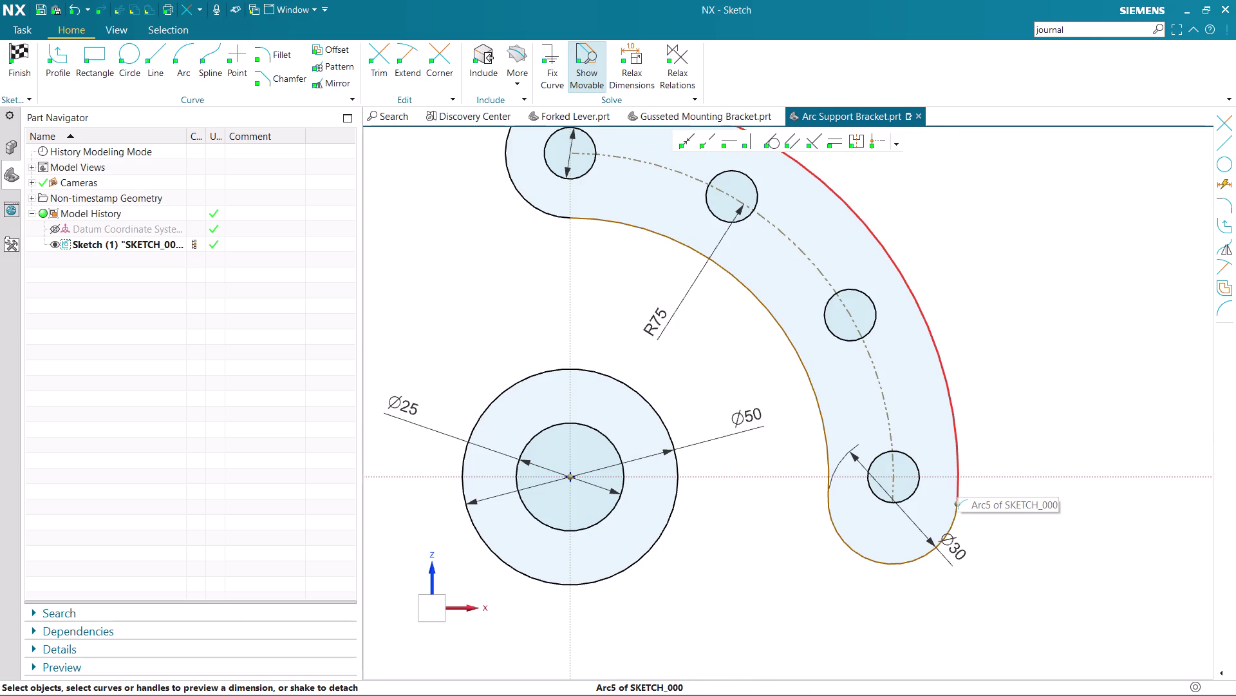
click(961, 458)
click(948, 526)
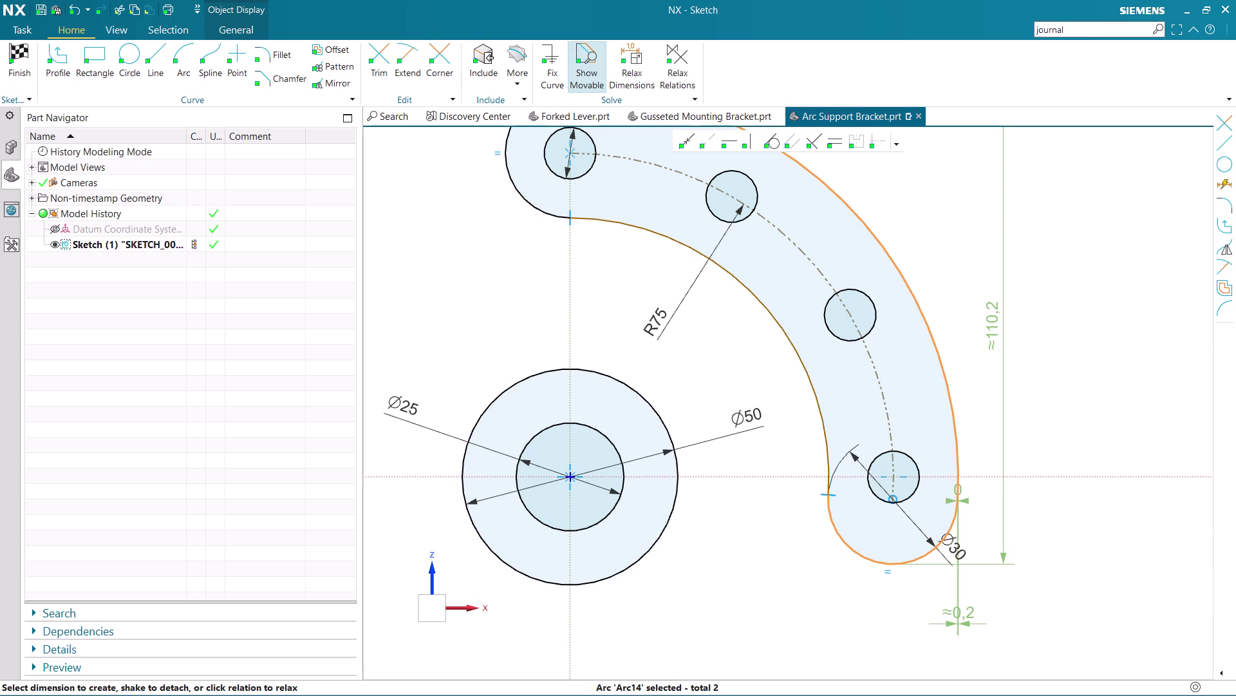
Change the small ≈0.2 distance dimension between them to 0.
double_click(966, 626)
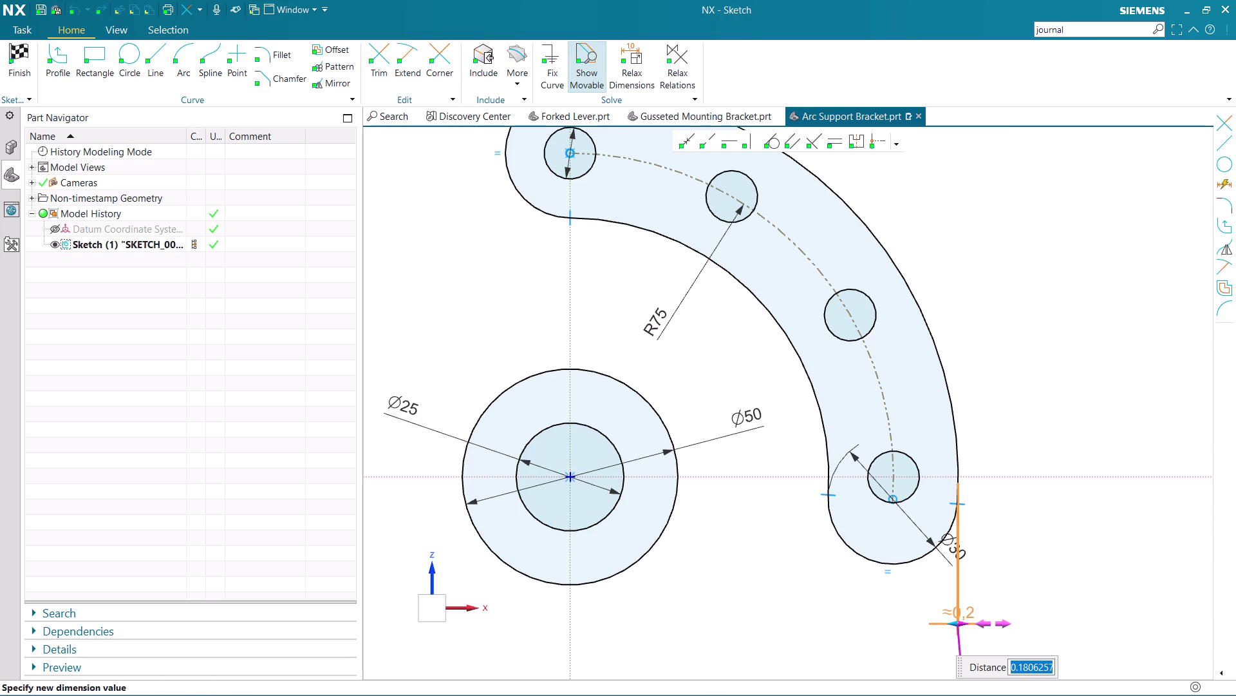
key(0)
key(Return)
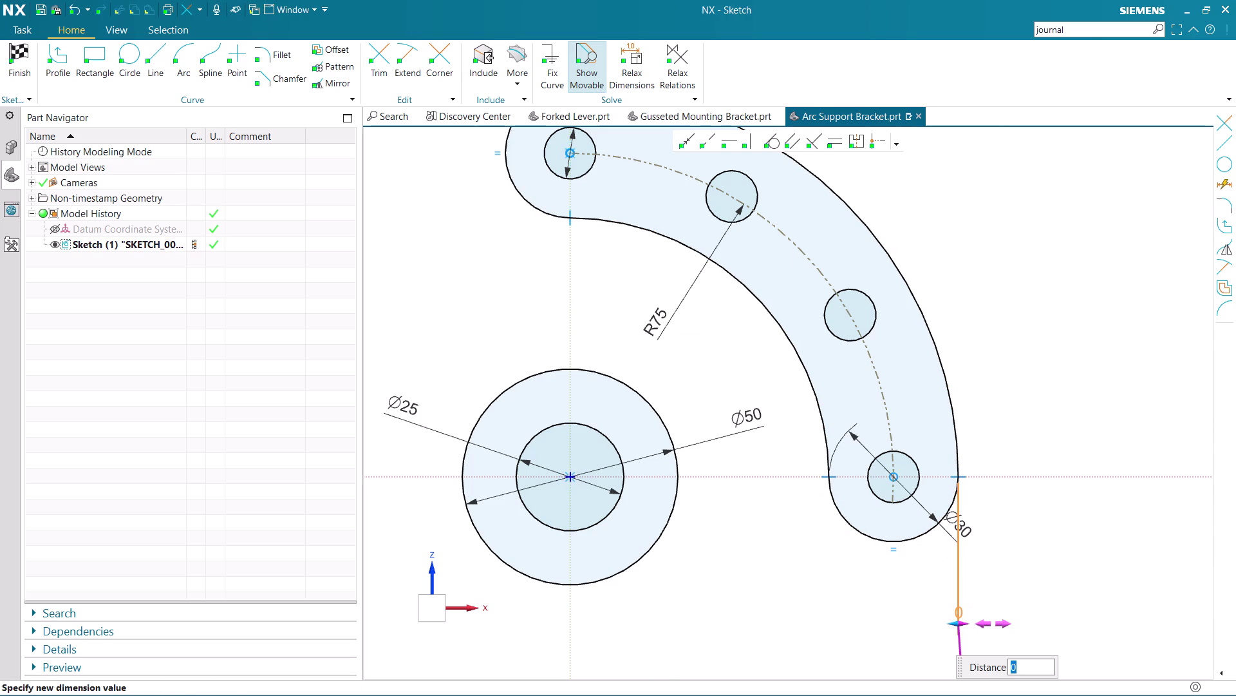
click(1032, 397)
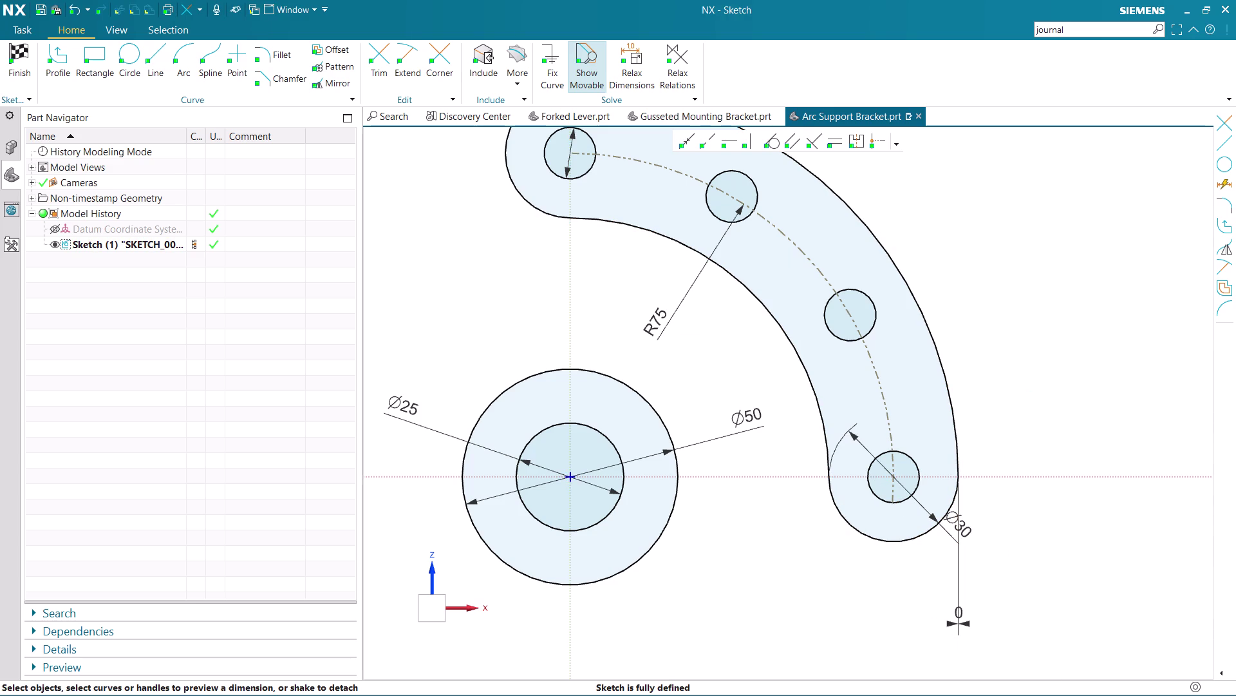
scroll(down, 3)
scroll(up, 3)
Undo the last change and delete the stray ≈0.2 linear dimension at the slot's lower end.
scroll(down, 3)
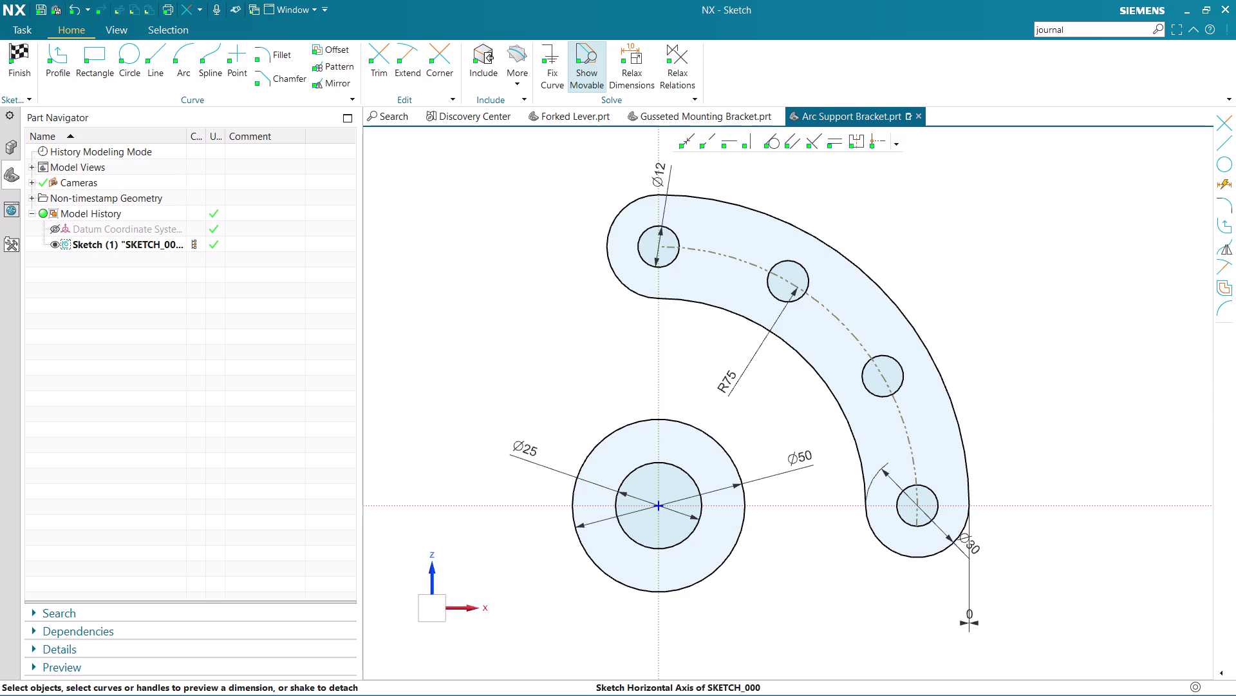
key(ctrl+z)
click(1037, 435)
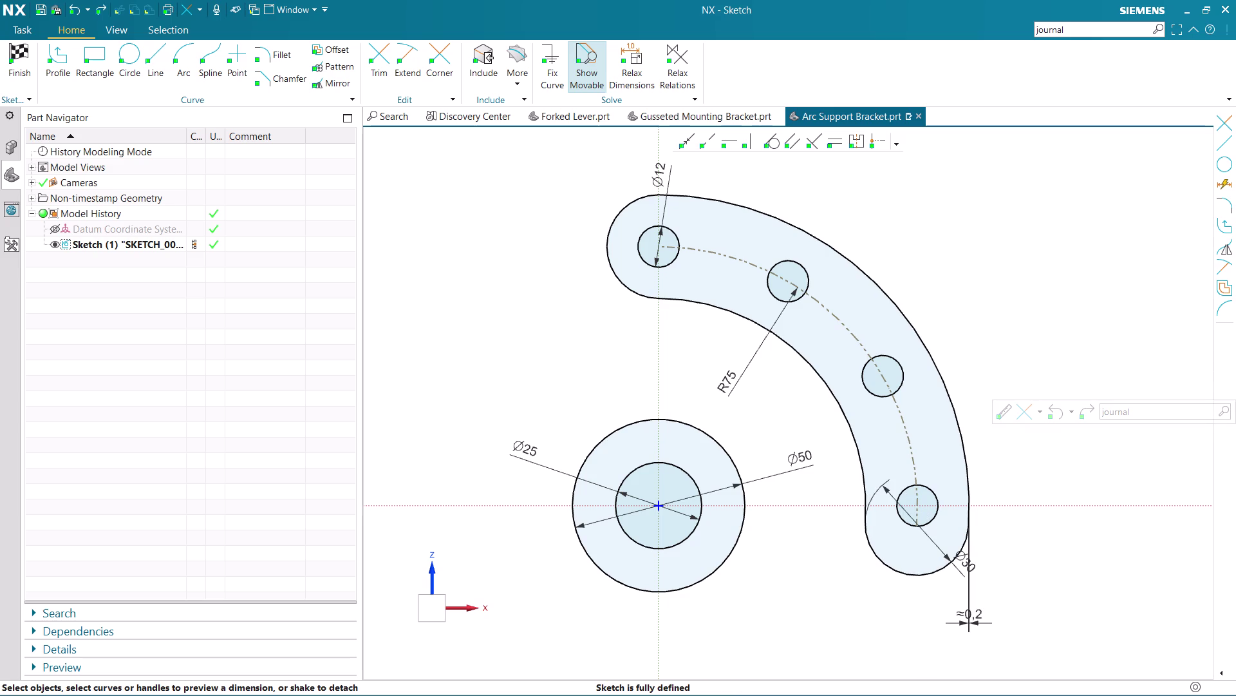
click(854, 599)
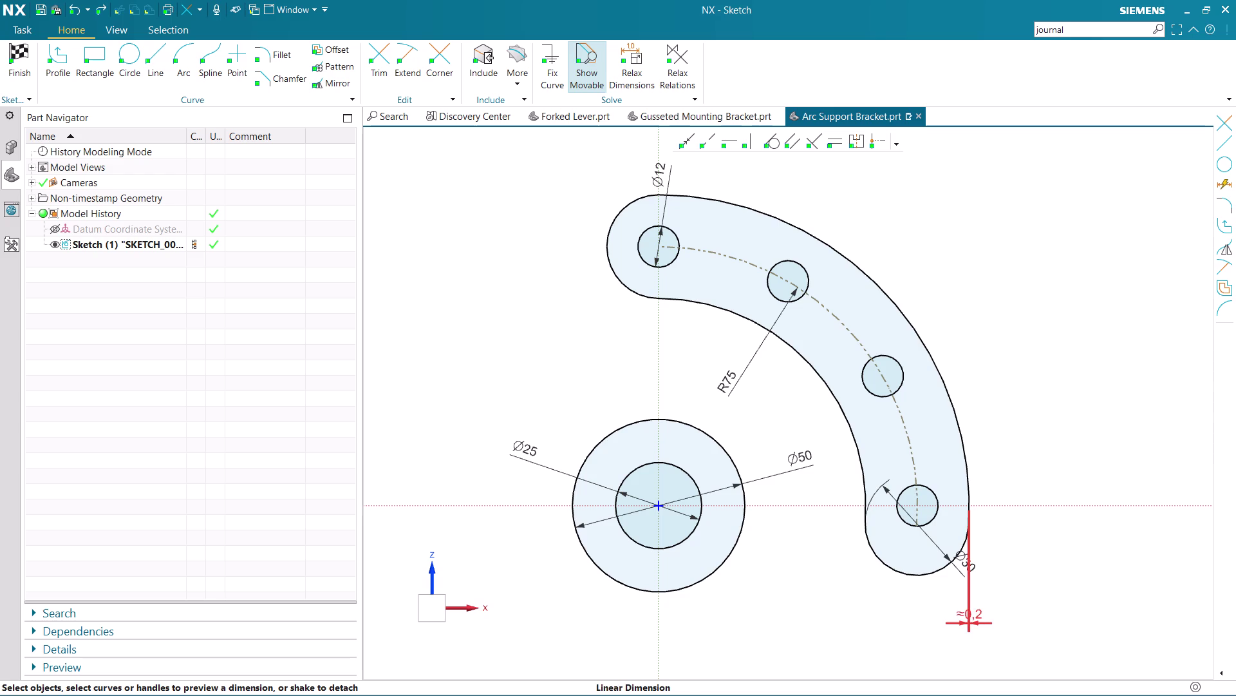
click(990, 627)
right_click(990, 626)
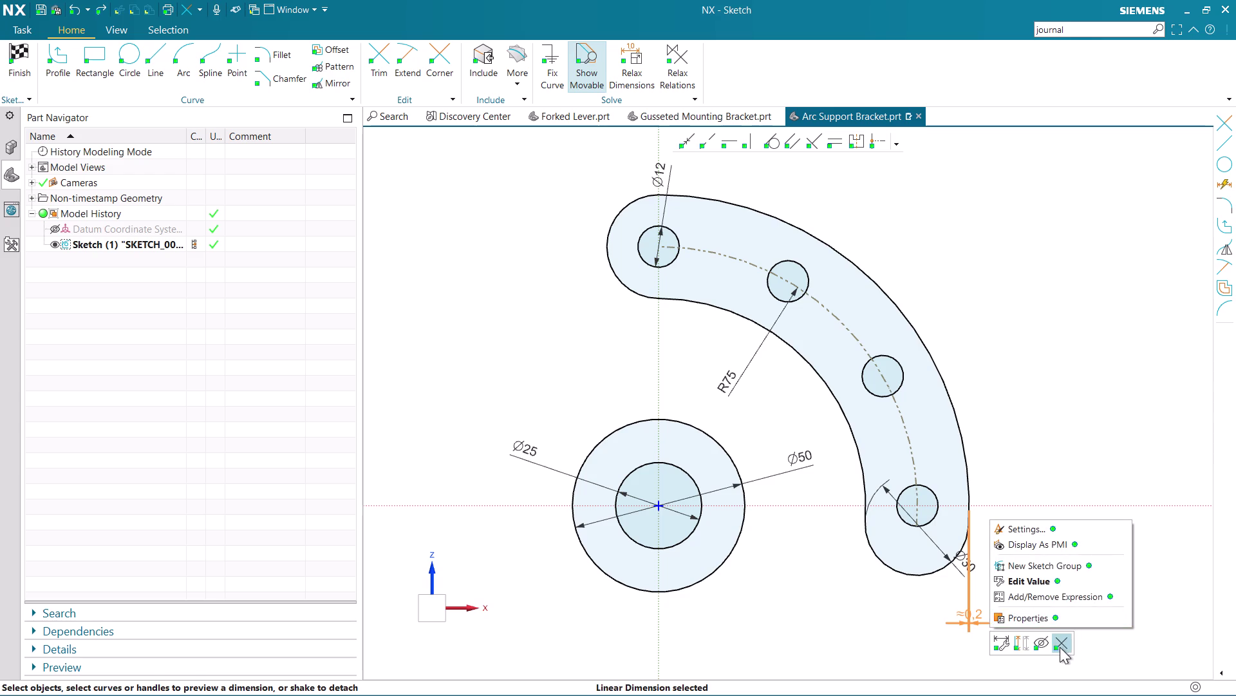
click(1060, 646)
scroll(up, 3)
scroll(up, 3)
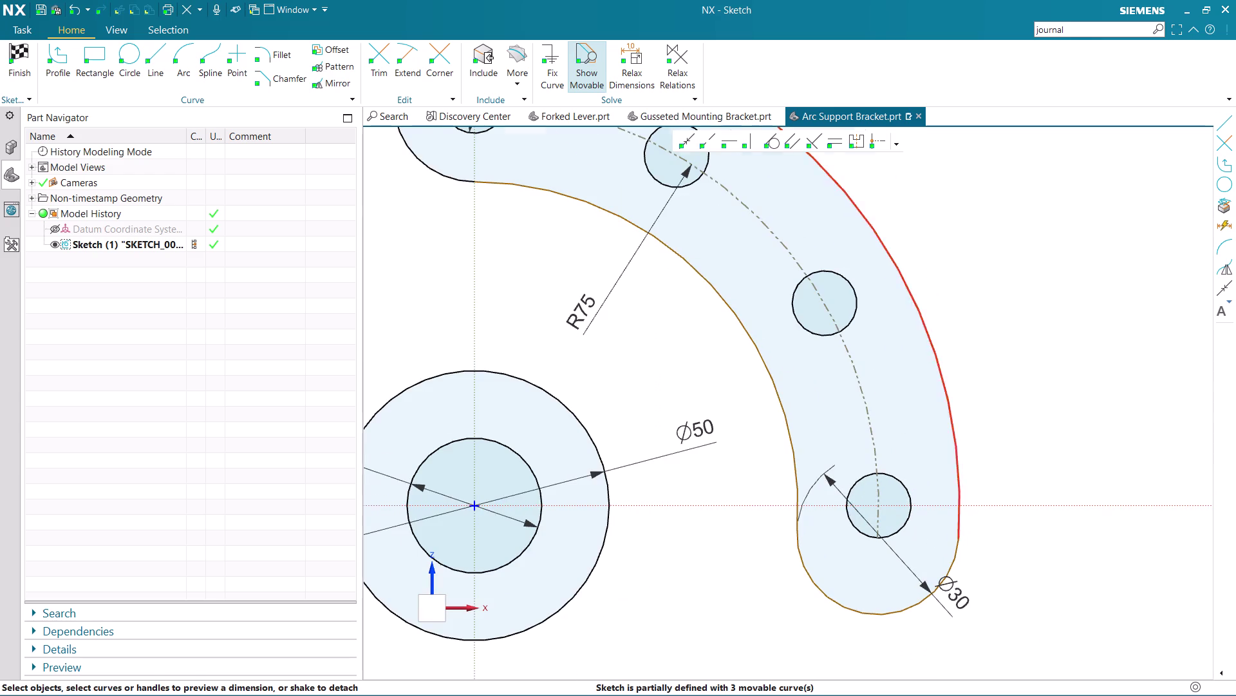
Select the slot's lower Ø30 end-cap arc.
scroll(up, 3)
scroll(up, 3)
scroll(up, 3)
click(954, 565)
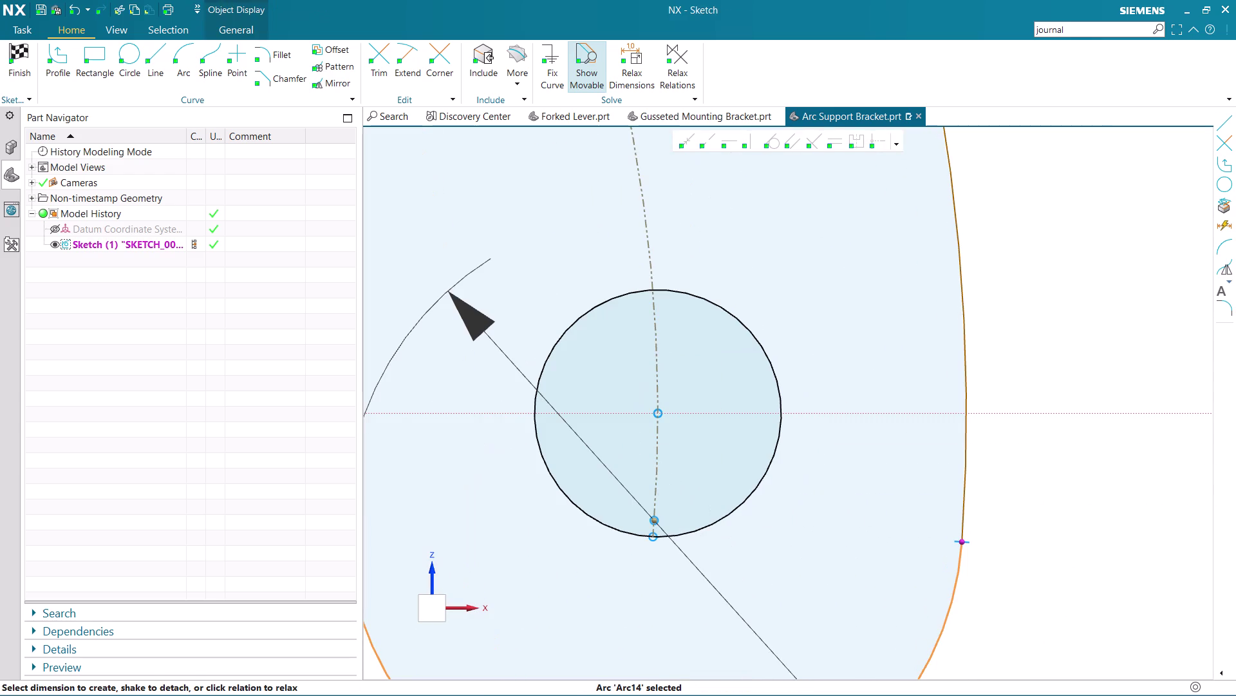
click(955, 545)
double_click(963, 541)
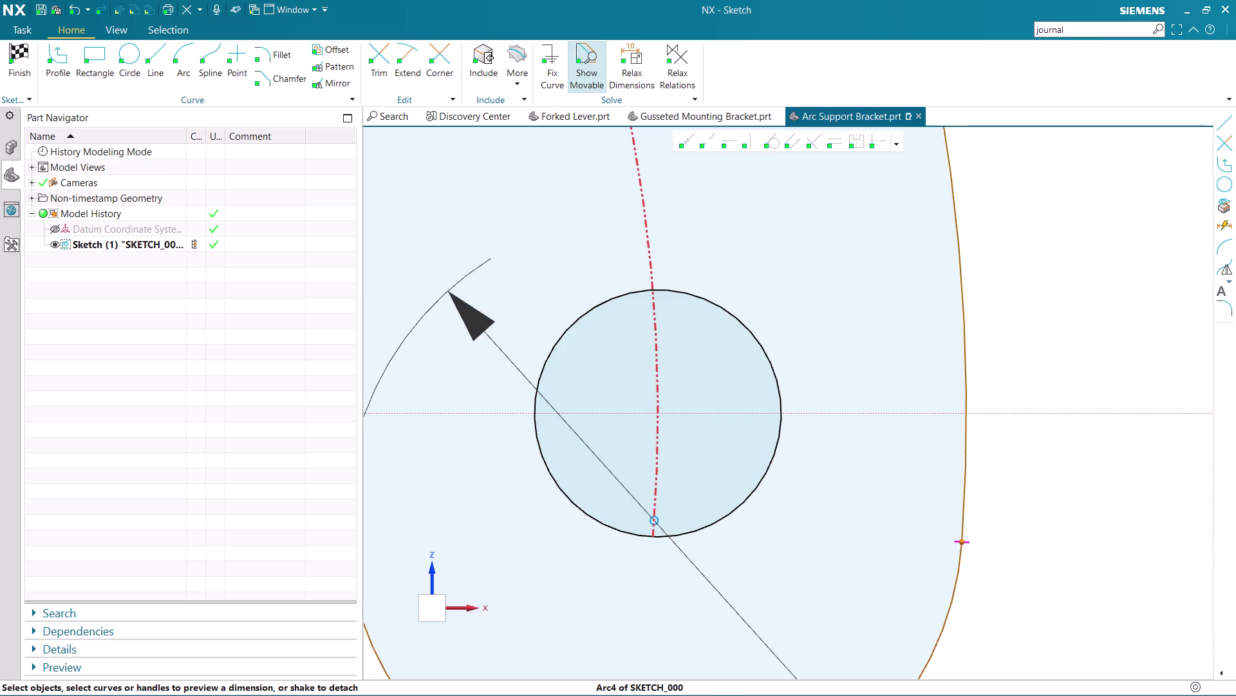
scroll(down, 3)
scroll(down, 3)
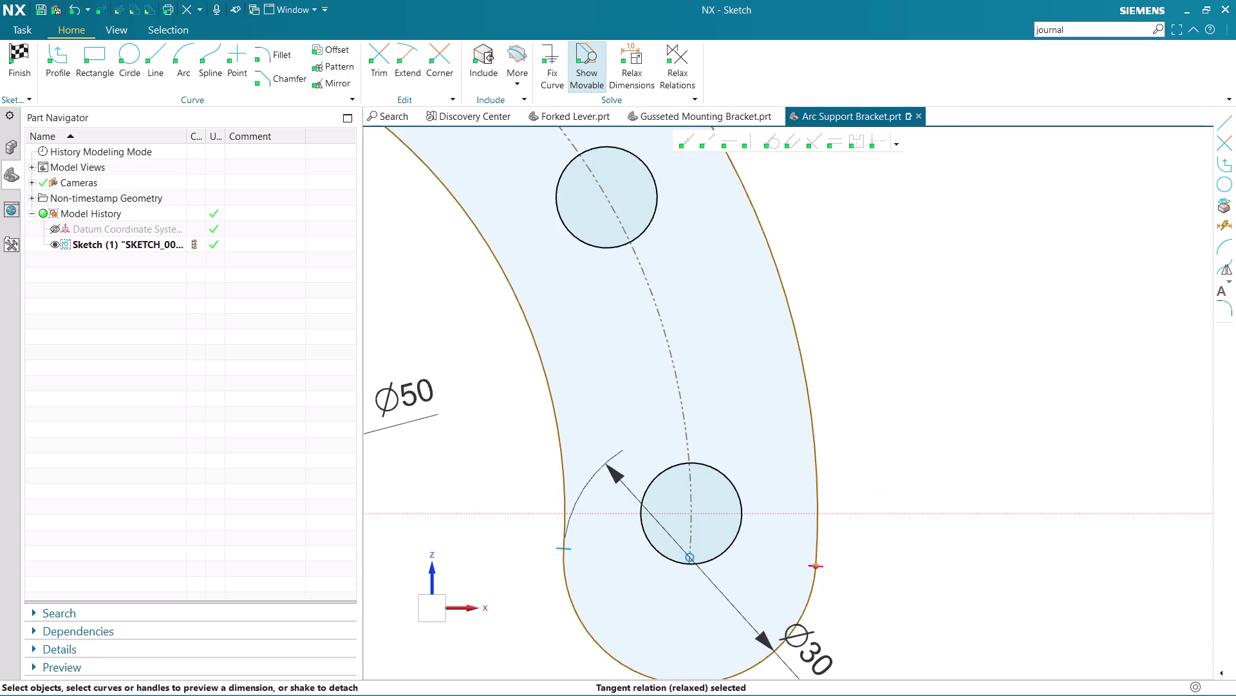
Undo recent edits to remove the lower end cap, then select the centre arc.
key(ctrl+z)
key(ctrl+z)
key(ctrl+z)
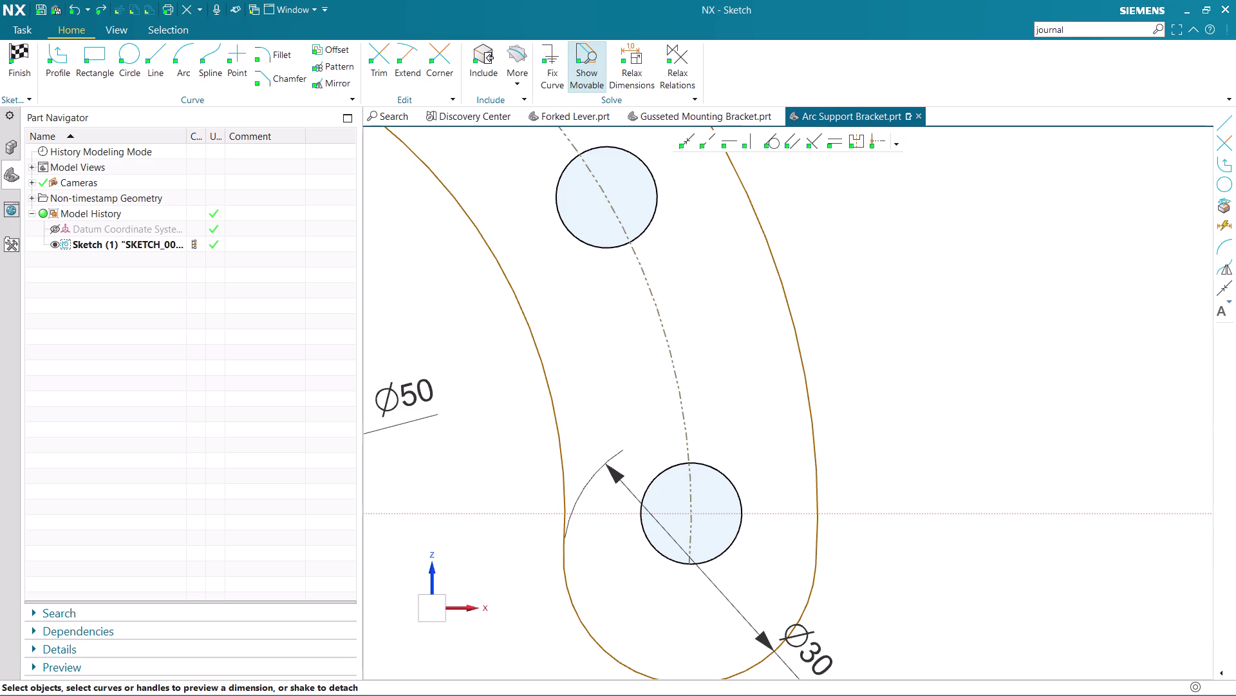
key(ctrl+z)
key(ctrl+z)
key(ctrl+z)
key(ctrl+z)
key(ctrl+z)
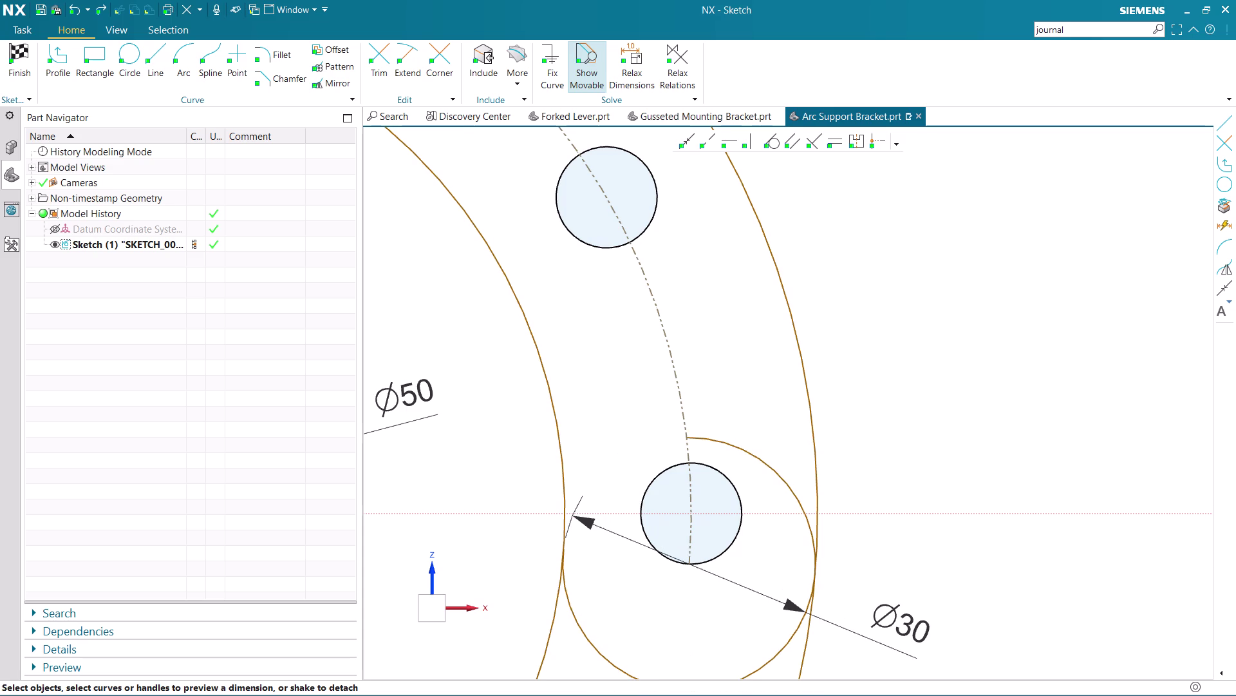
key(ctrl+z)
key(ctrl+z)
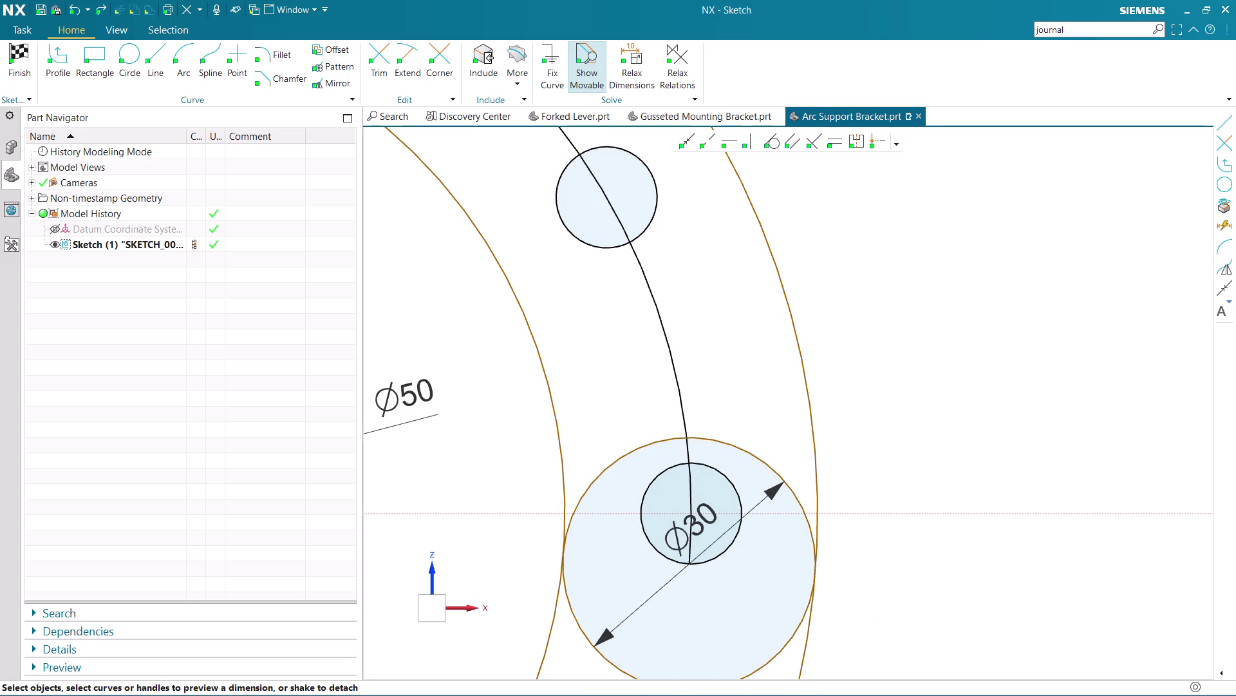
key(ctrl+z)
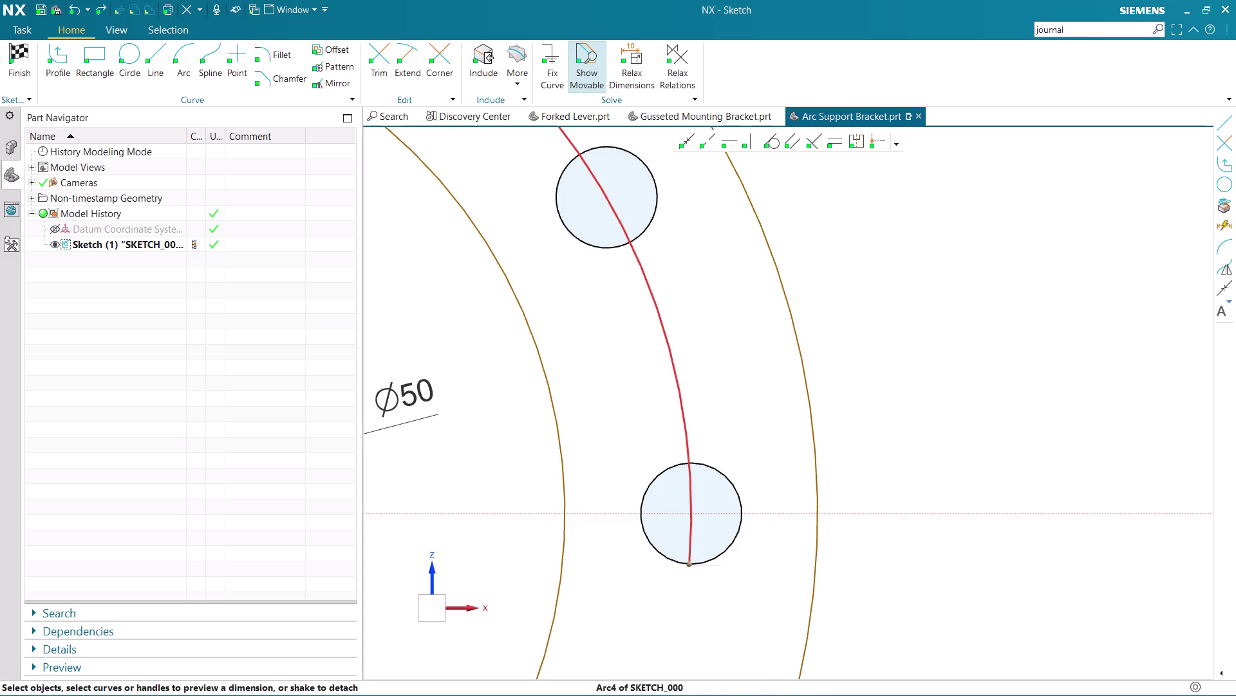
click(686, 548)
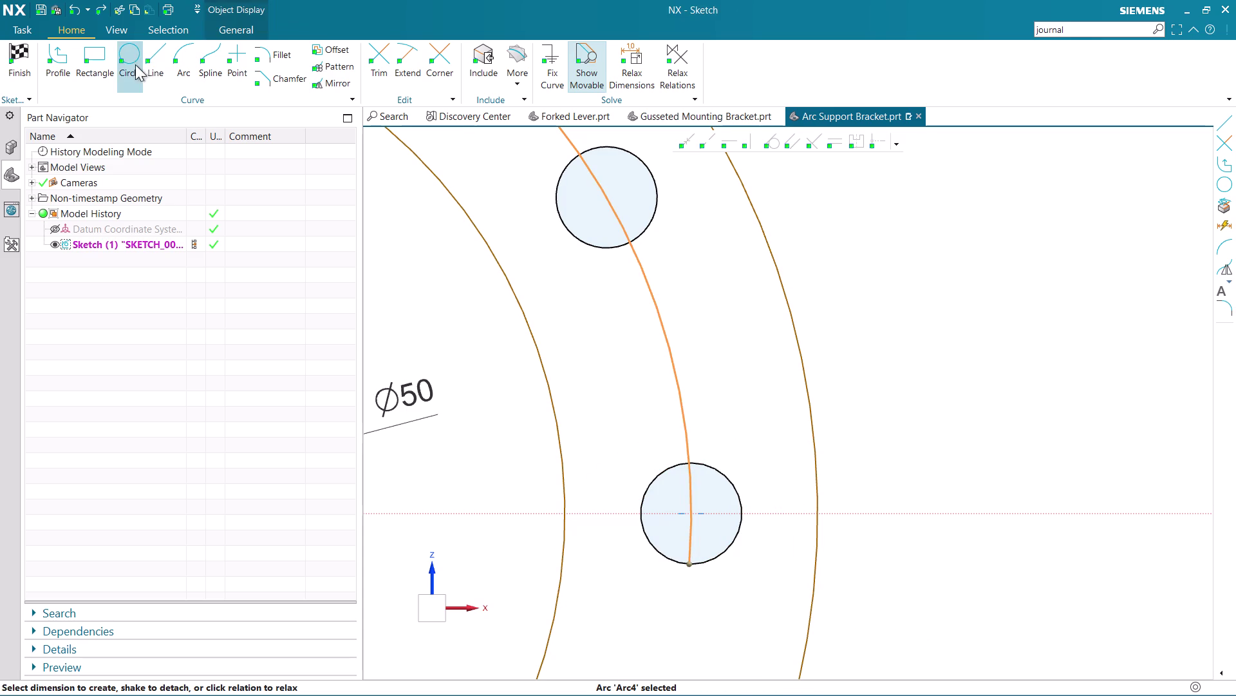
click(127, 63)
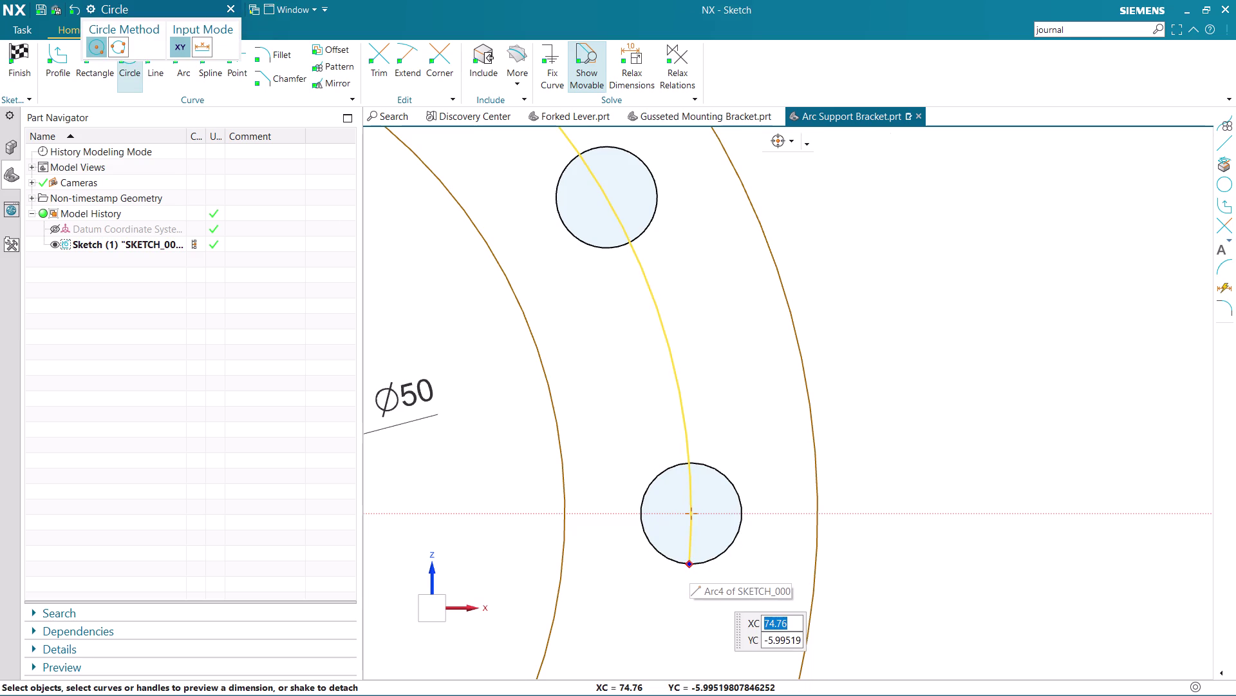
Draw a Ø30 circle centred on the lower endpoint of the slot's centre arc.
click(690, 566)
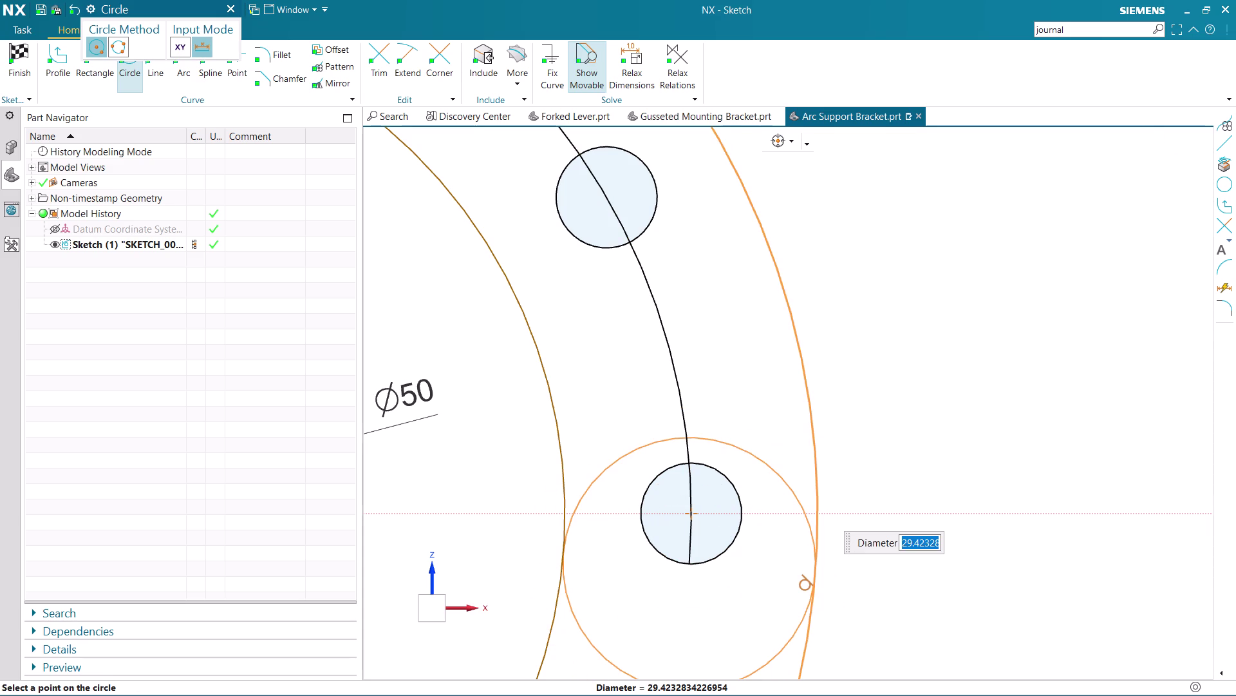
key(3)
key(0)
key(Return)
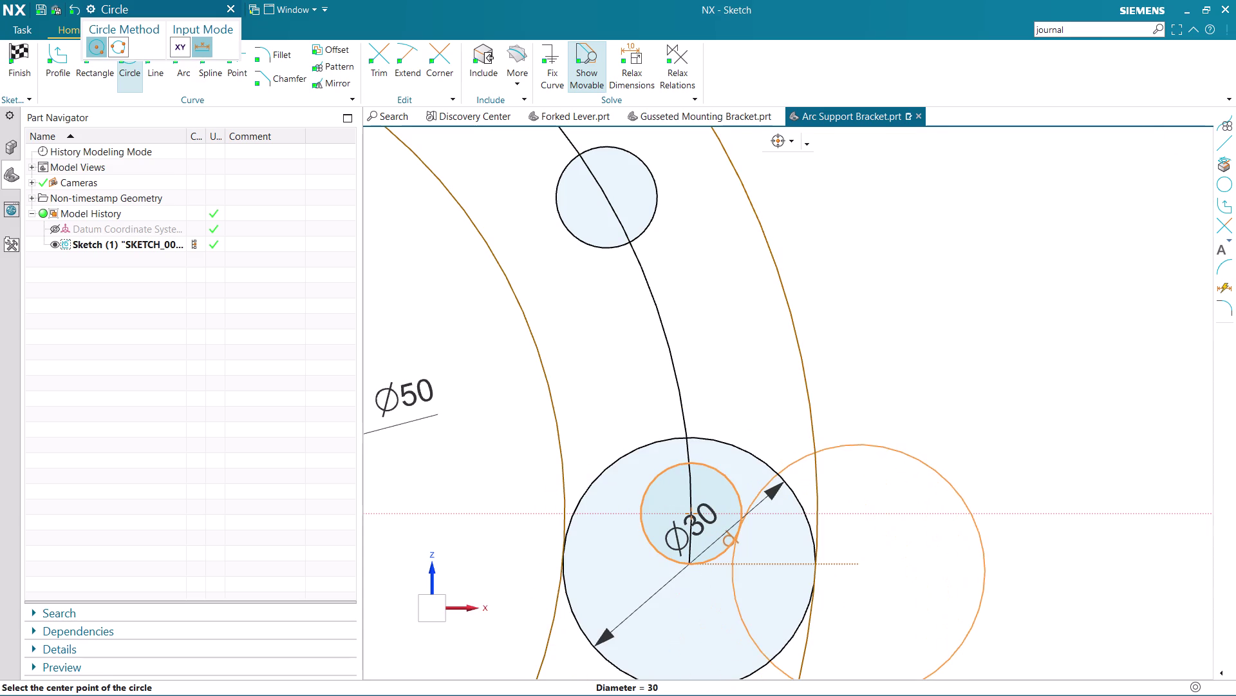
key(Escape)
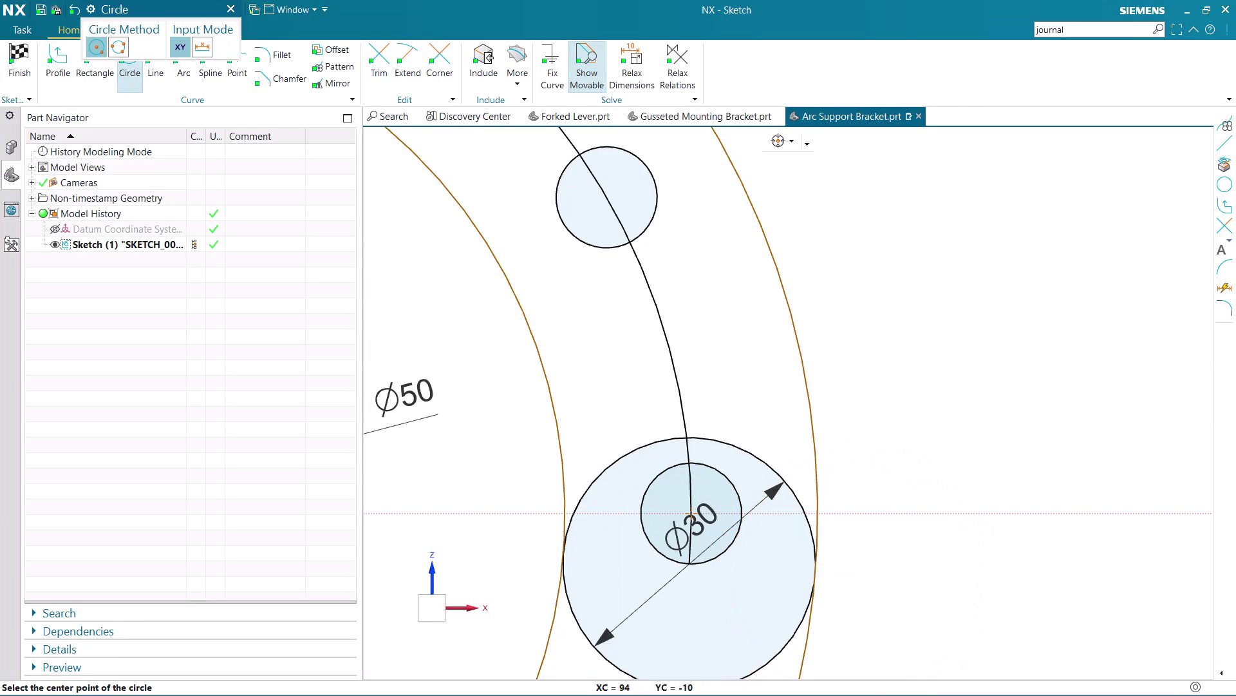
scroll(down, 3)
scroll(up, 3)
scroll(down, 3)
scroll(down, 3)
scroll(up, 3)
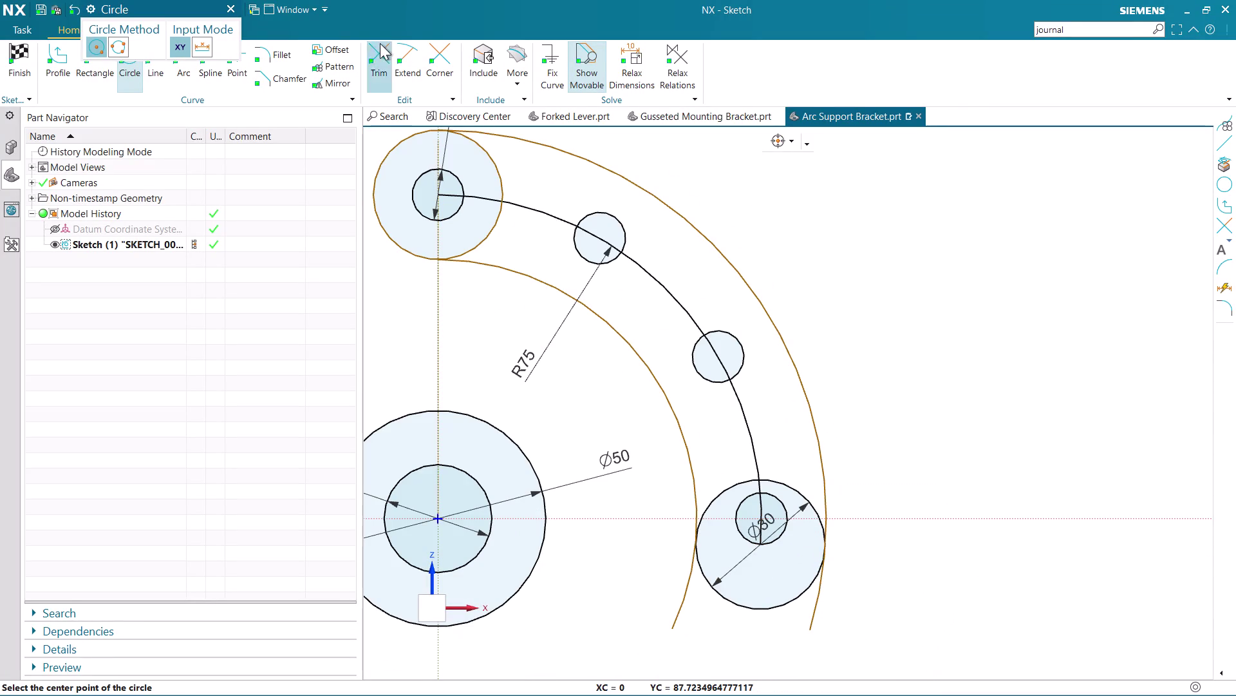
key(Escape)
Trim away the excess Ø30 circle portion and the outer and inner arc overhangs.
click(381, 57)
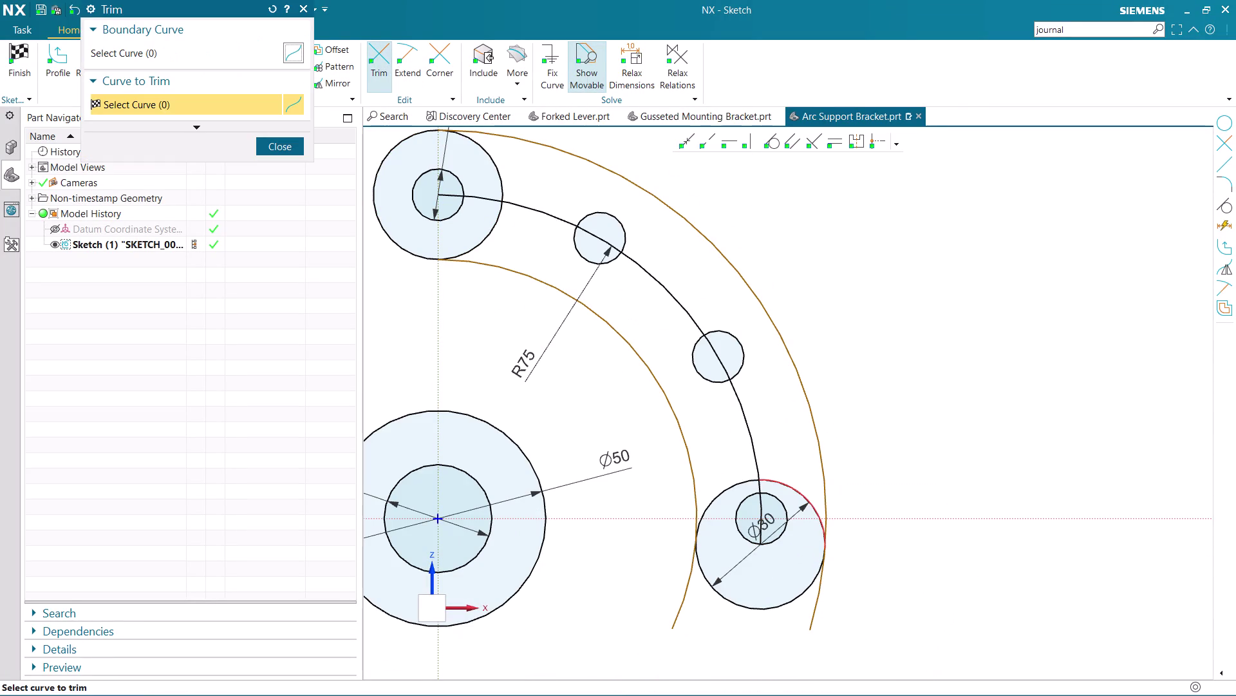
click(783, 483)
click(729, 484)
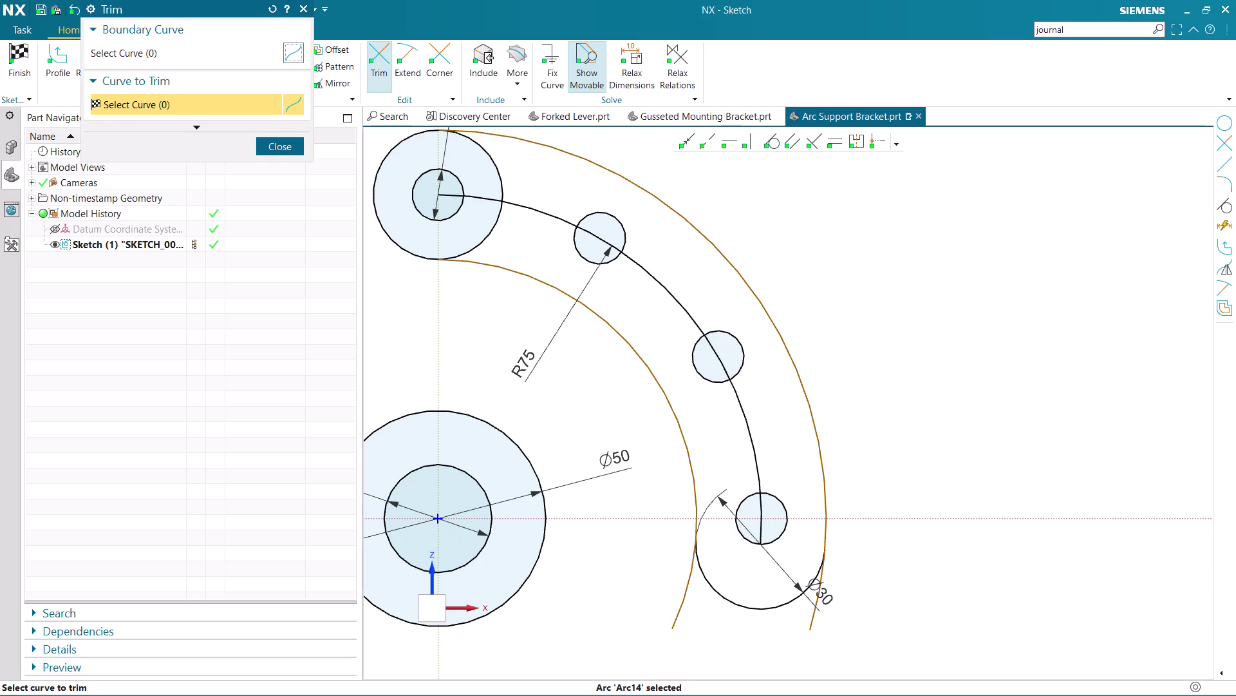
click(677, 614)
click(812, 623)
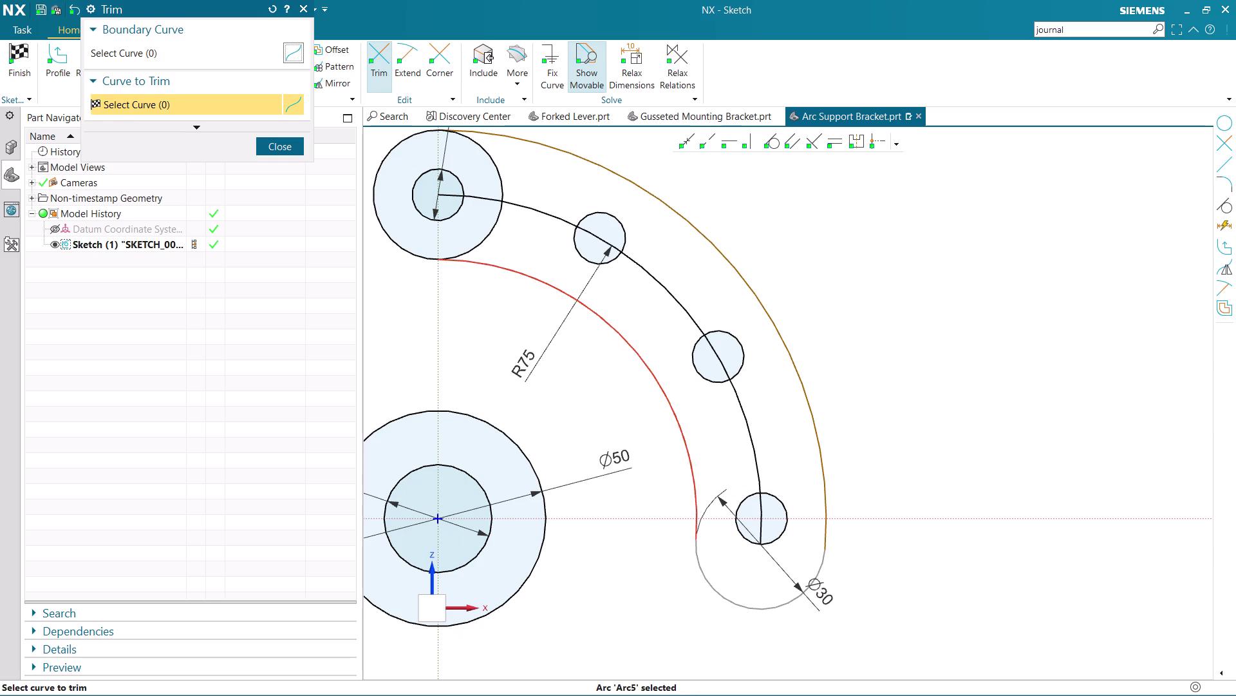
click(491, 242)
click(498, 180)
key(Escape)
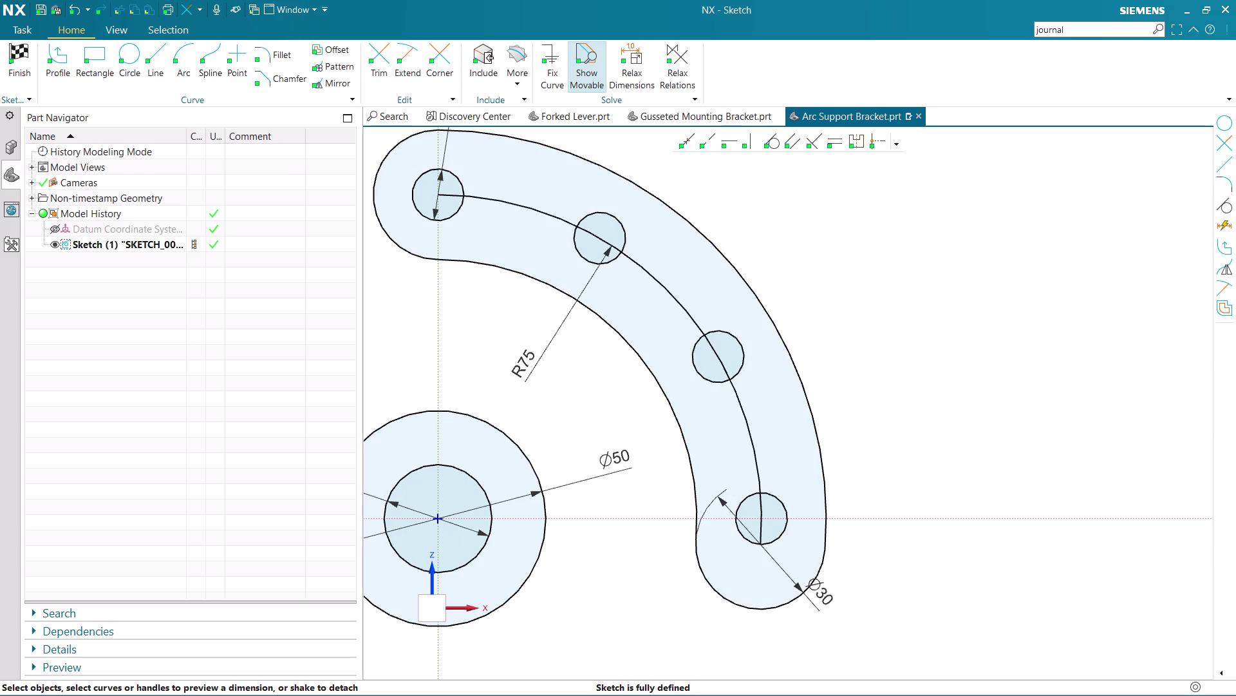
Convert the slot's centre arc back into a reference curve.
right_click(539, 211)
click(552, 201)
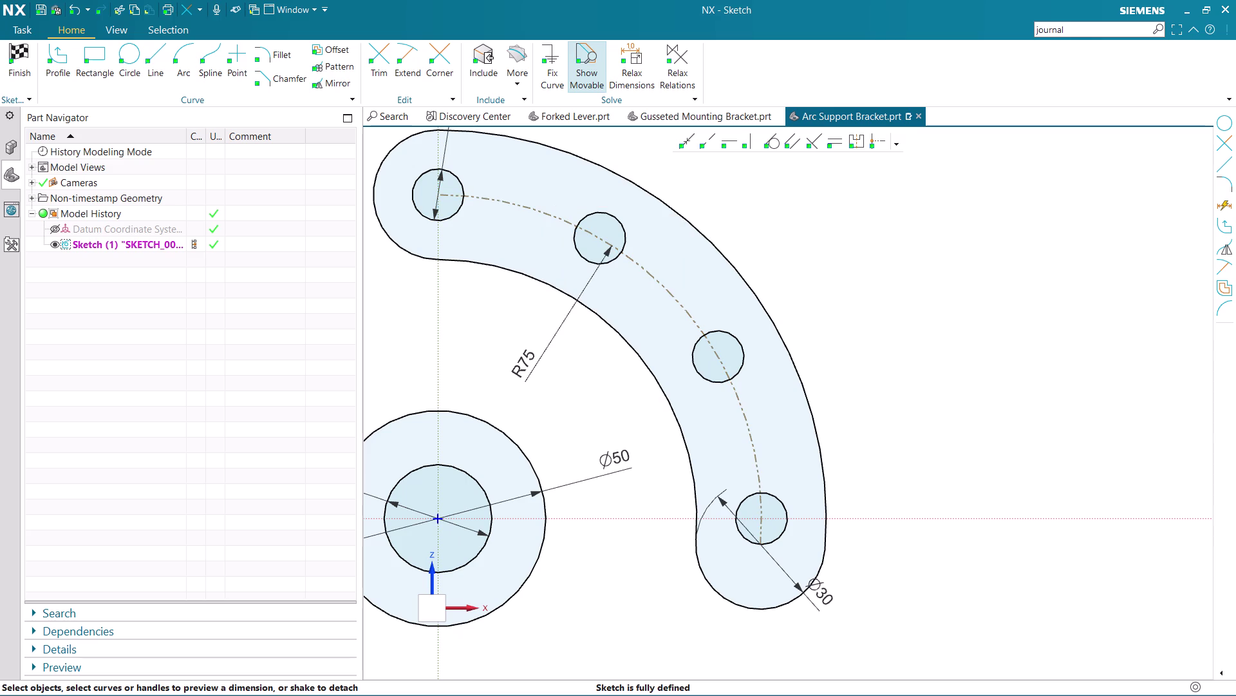
click(890, 412)
scroll(down, 3)
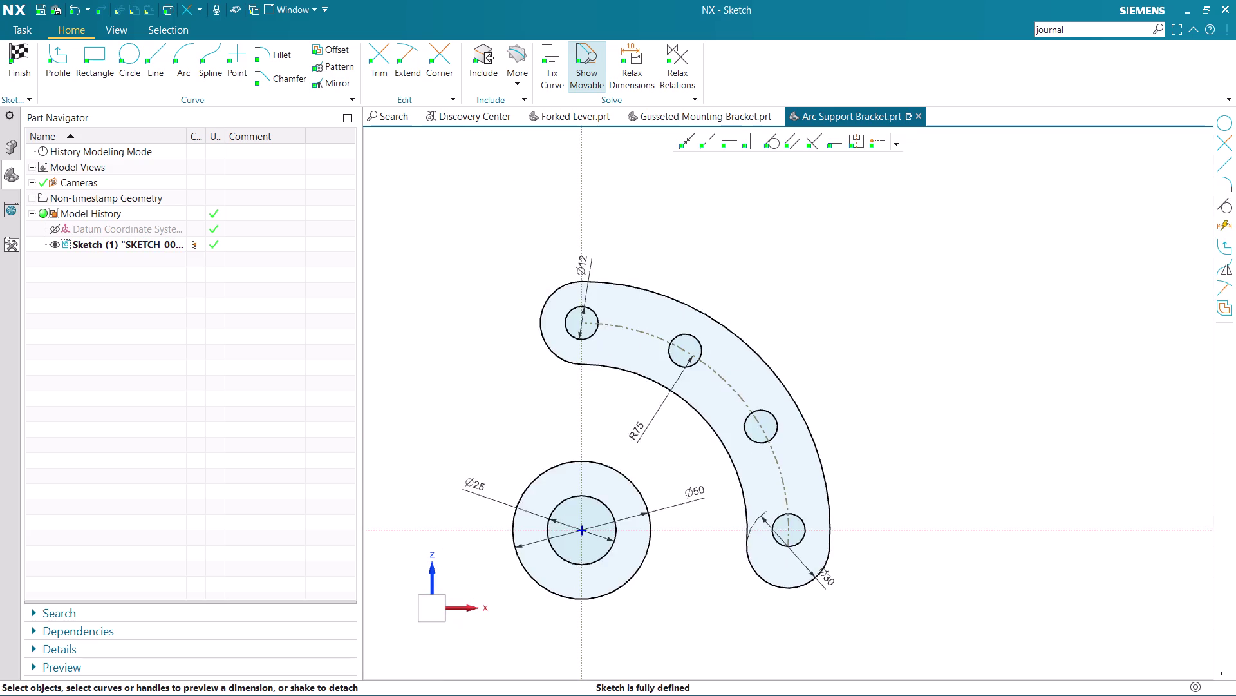
scroll(up, 3)
scroll(down, 3)
scroll(up, 3)
scroll(down, 3)
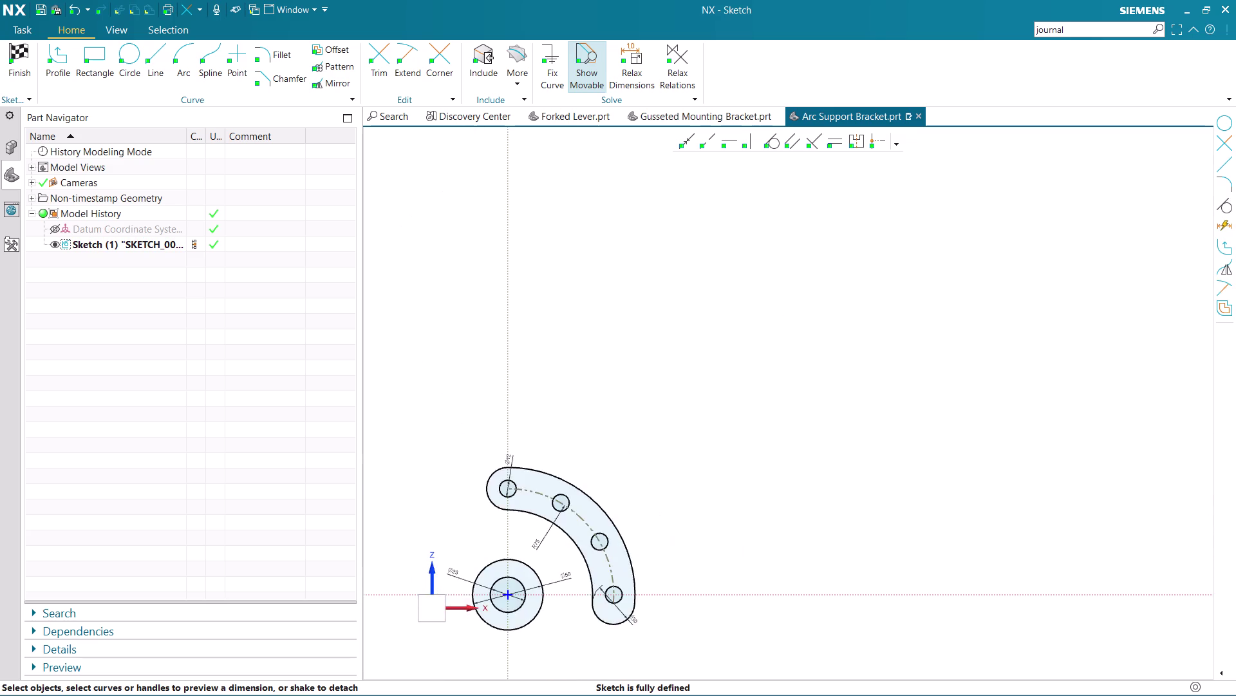
scroll(up, 3)
scroll(down, 3)
scroll(up, 3)
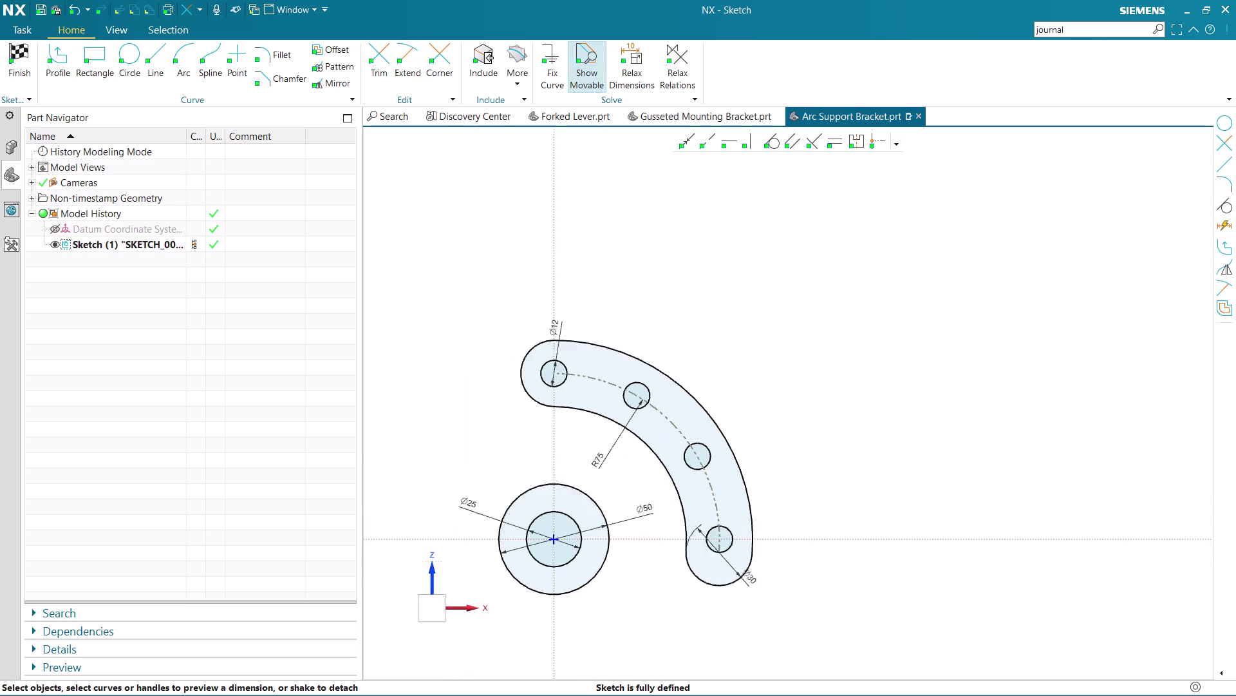
scroll(up, 3)
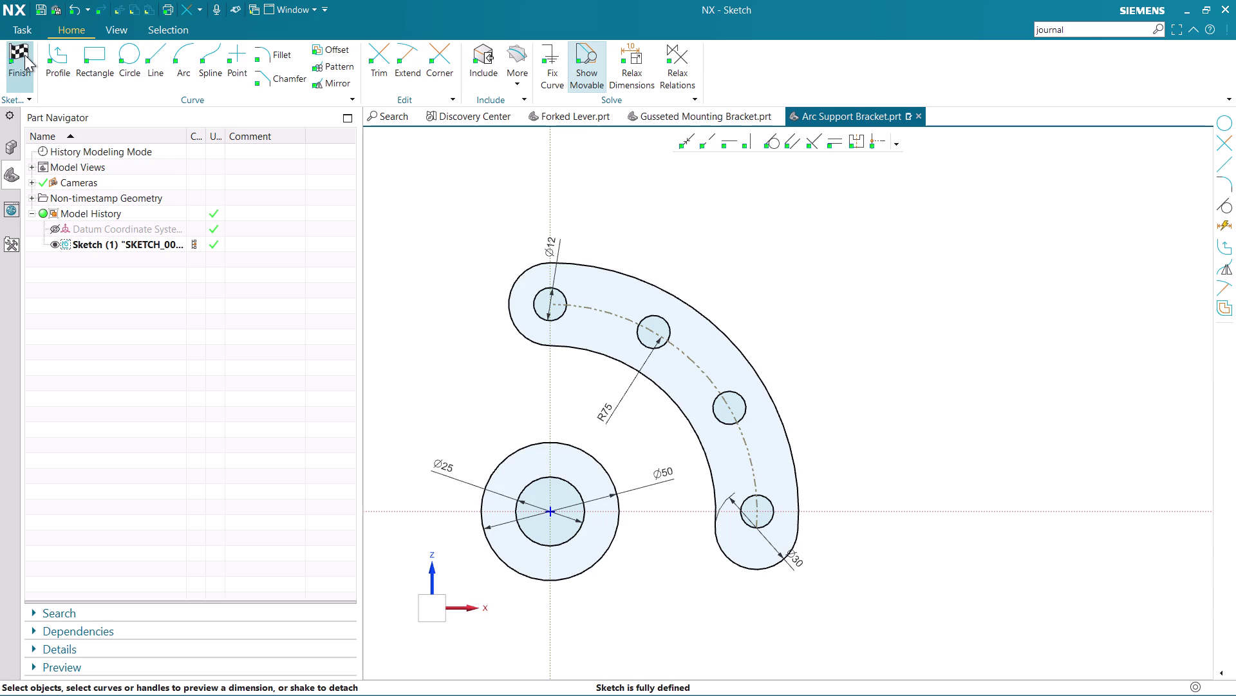
Finish the sketch and begin an 8 mm extrusion with the hub's outer circle as section.
click(25, 54)
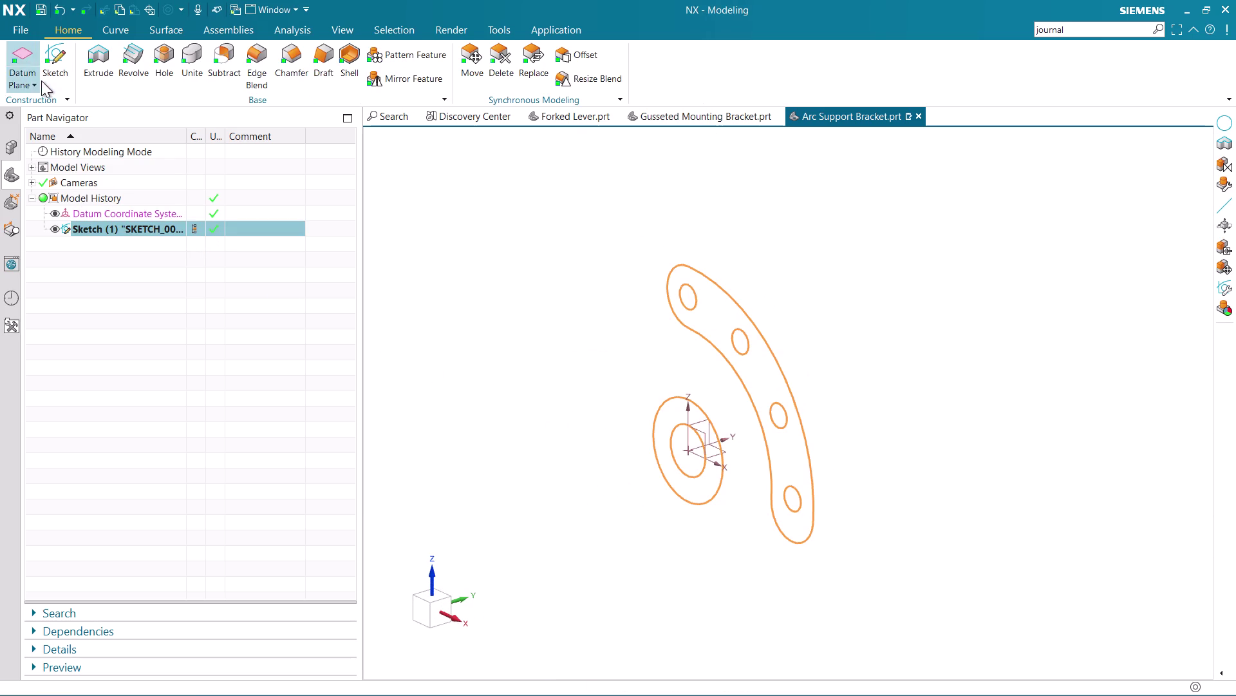
click(104, 63)
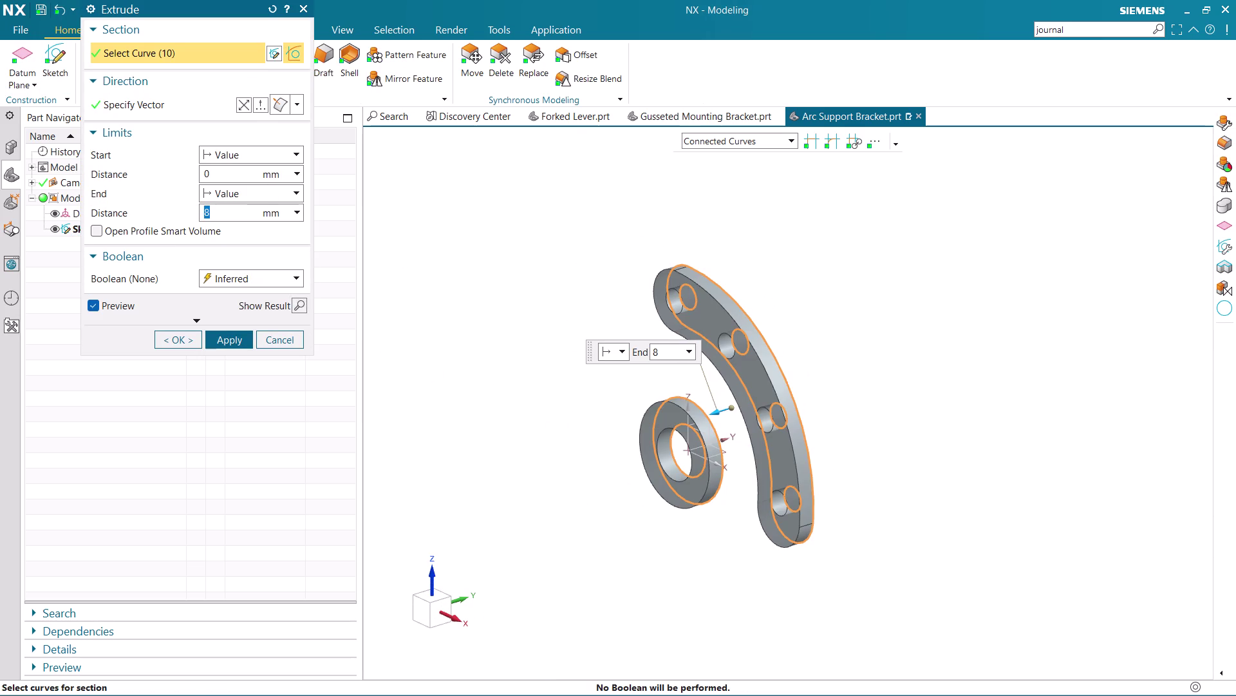
click(436, 232)
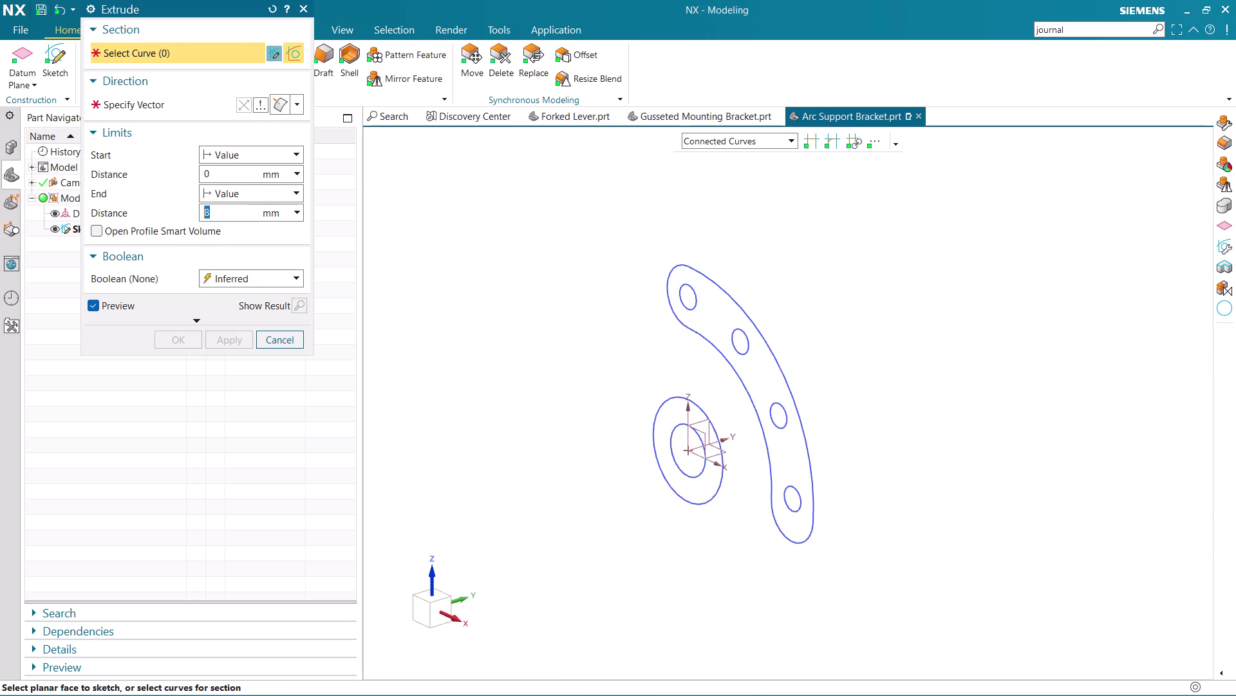
click(681, 428)
click(673, 400)
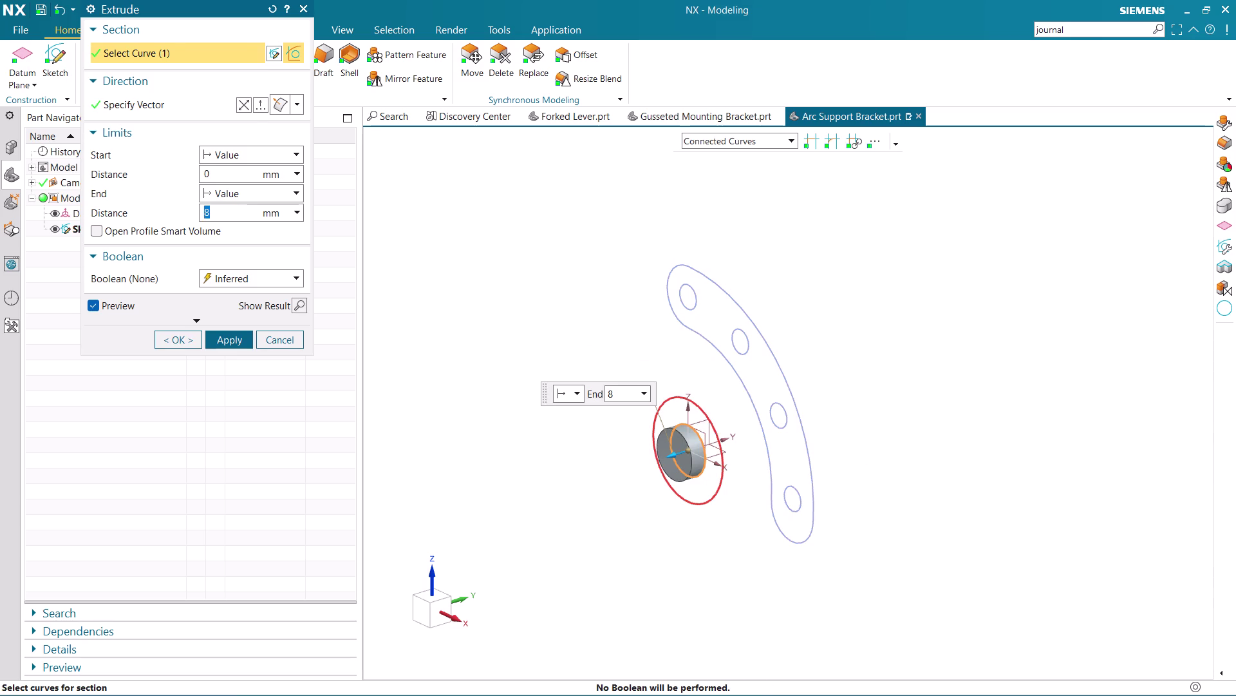